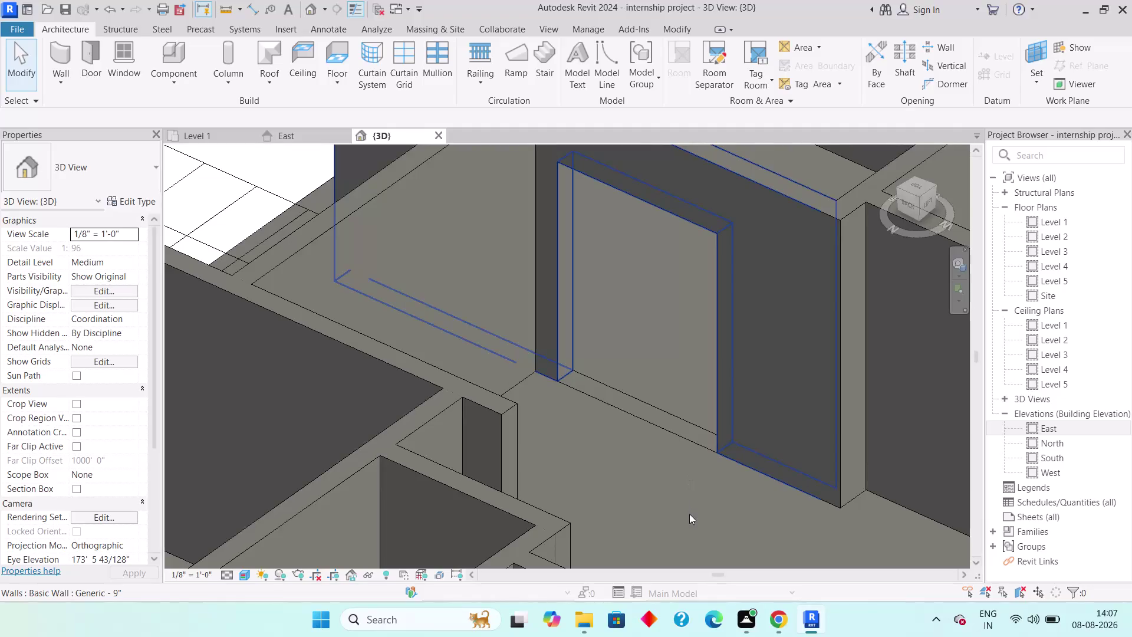
Orbit the 3D view and select the rectangular wall opening.
key(Escape)
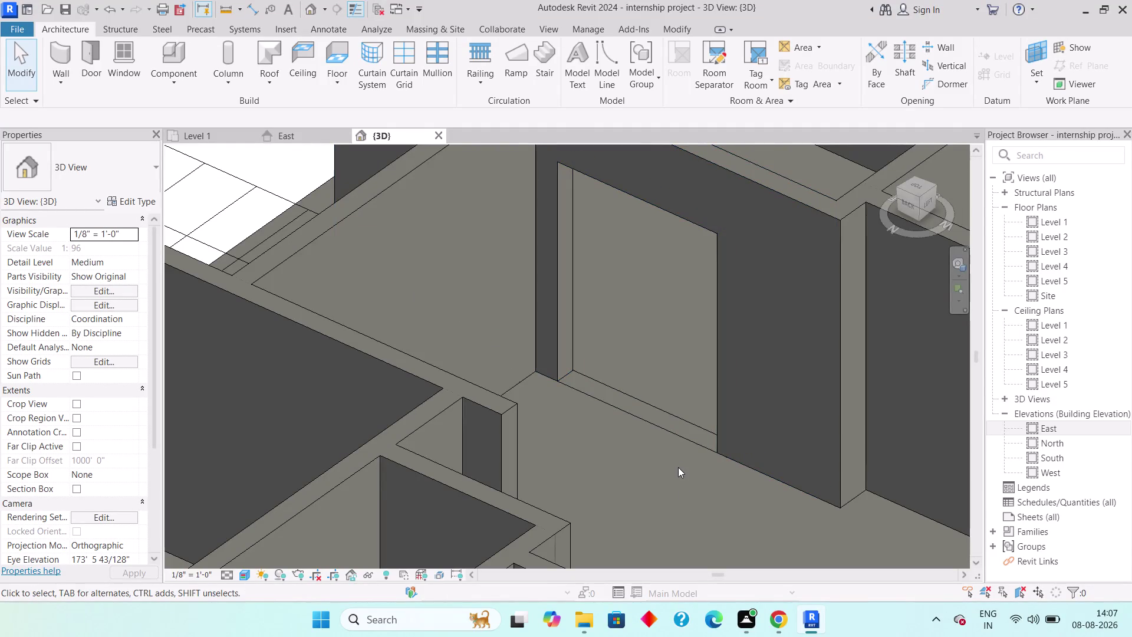
middle_drag(680, 474, 686, 510)
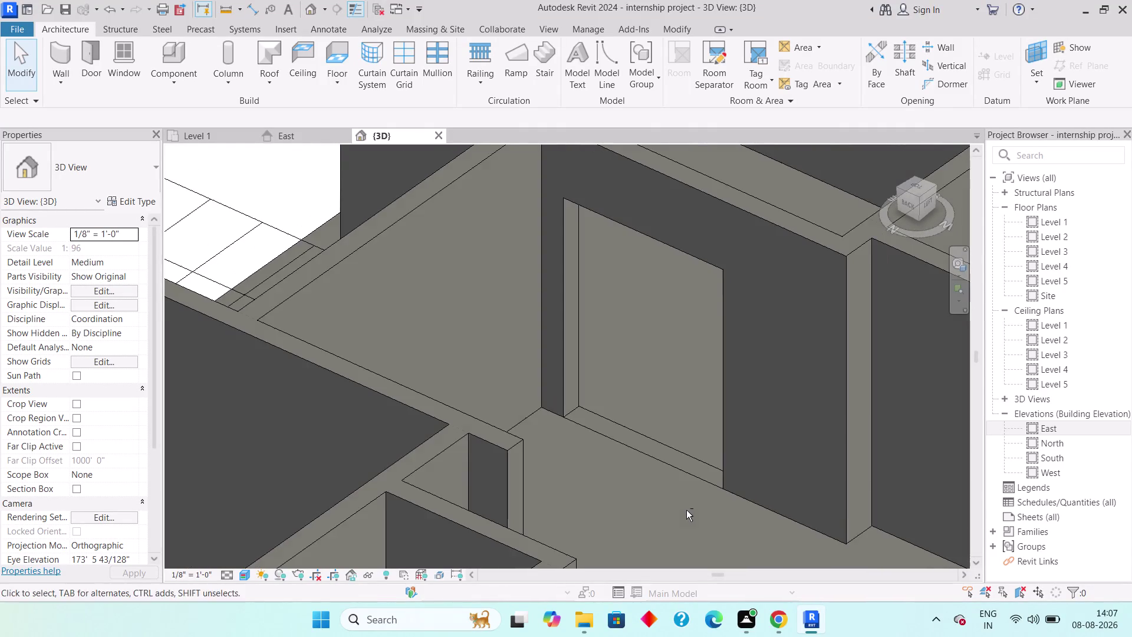
middle_drag(686, 509, 685, 527)
middle_drag(658, 497, 748, 498)
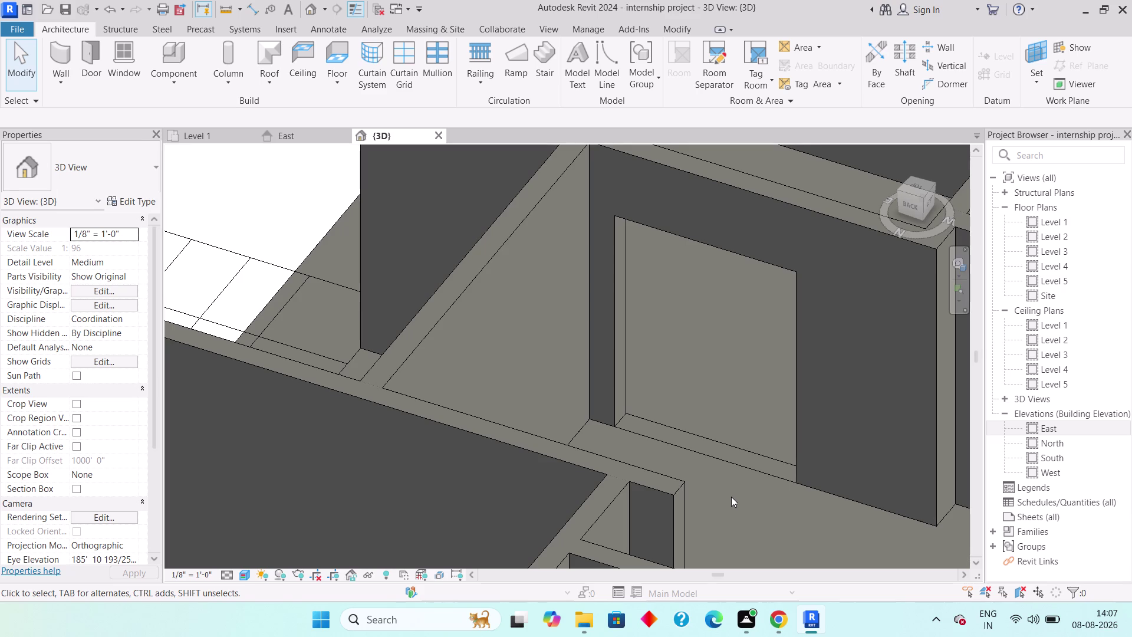
click(759, 465)
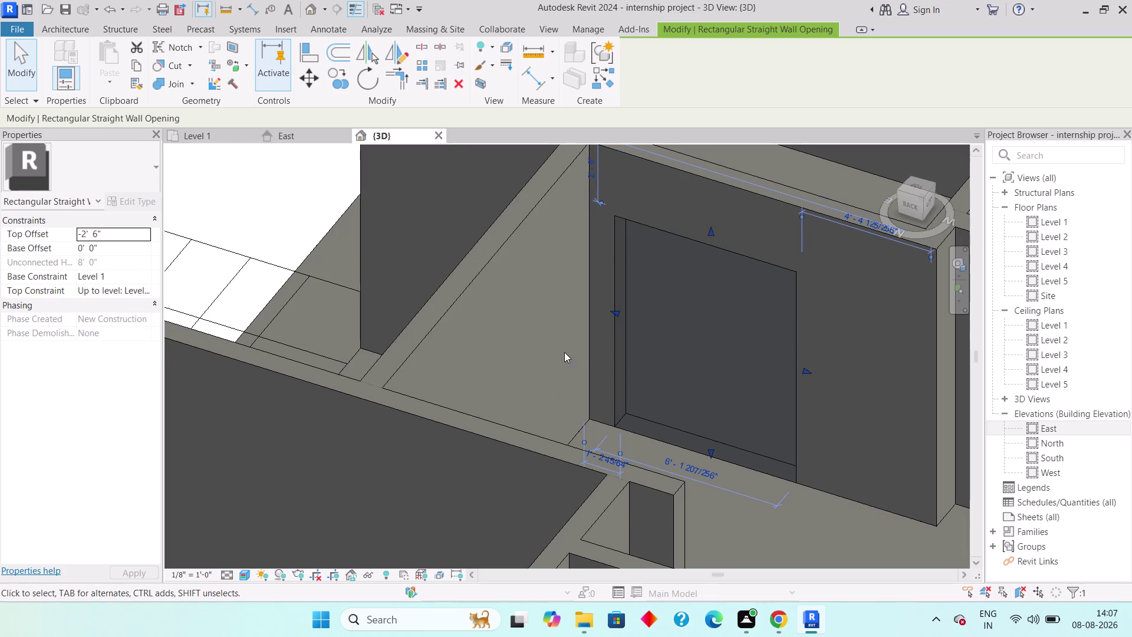
Reselect and deselect the opening, then switch to the Level 1 floor plan.
key(Escape)
key(Escape)
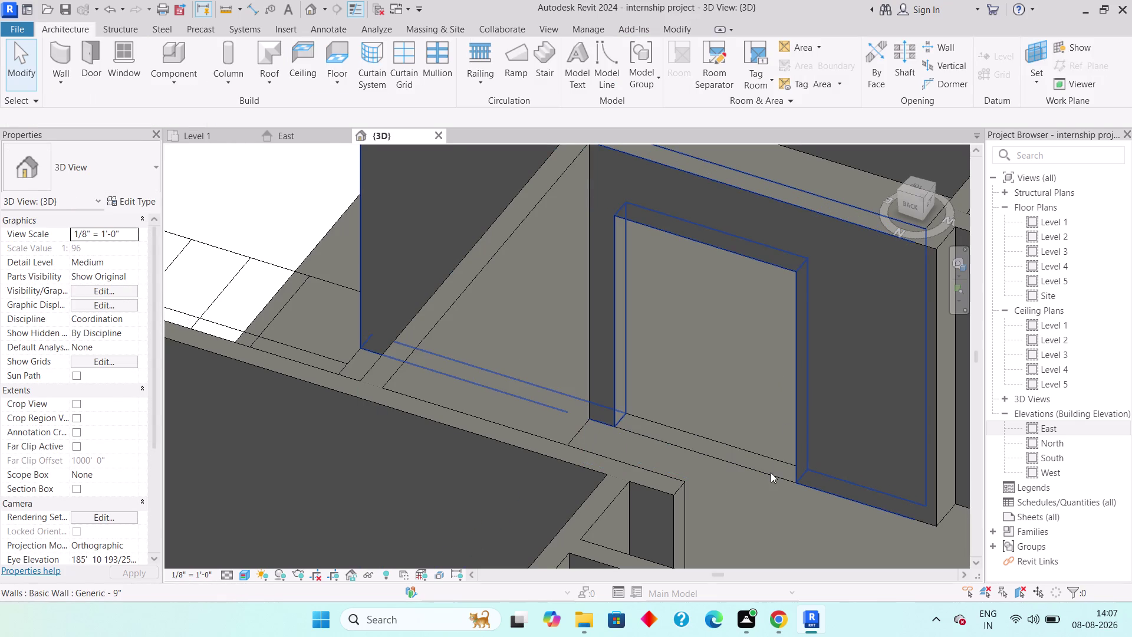
click(770, 473)
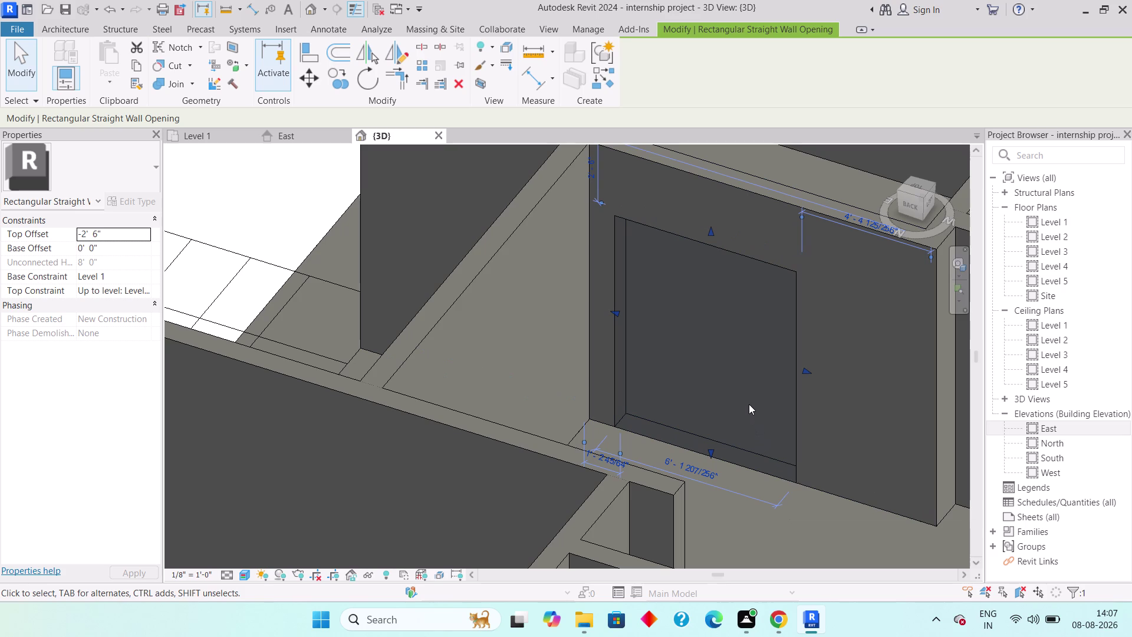
key(Escape)
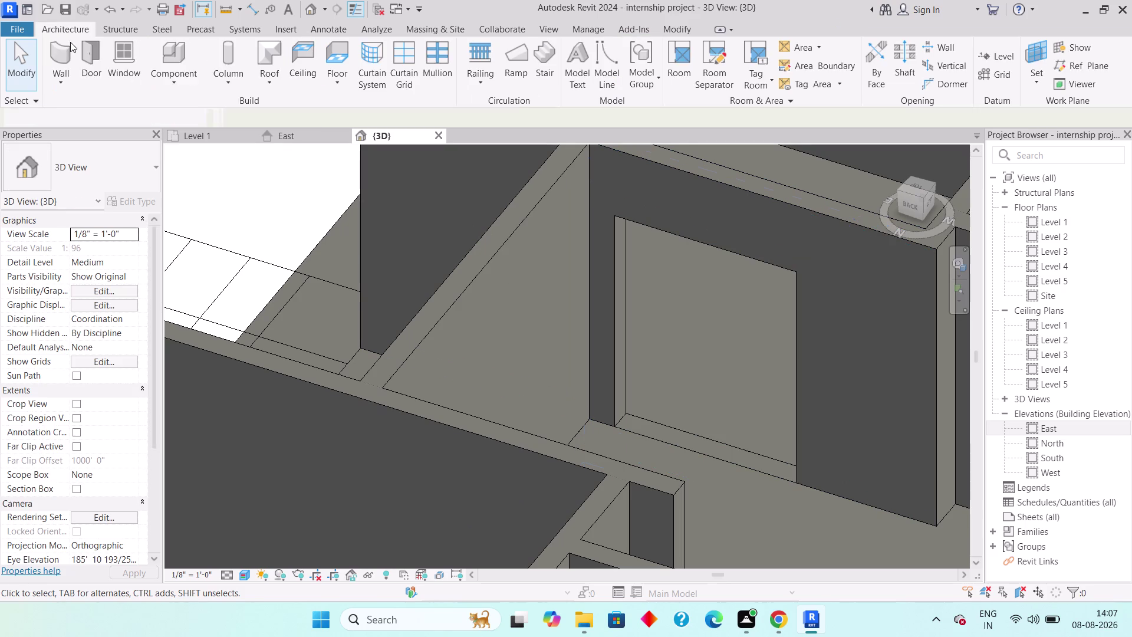
click(201, 129)
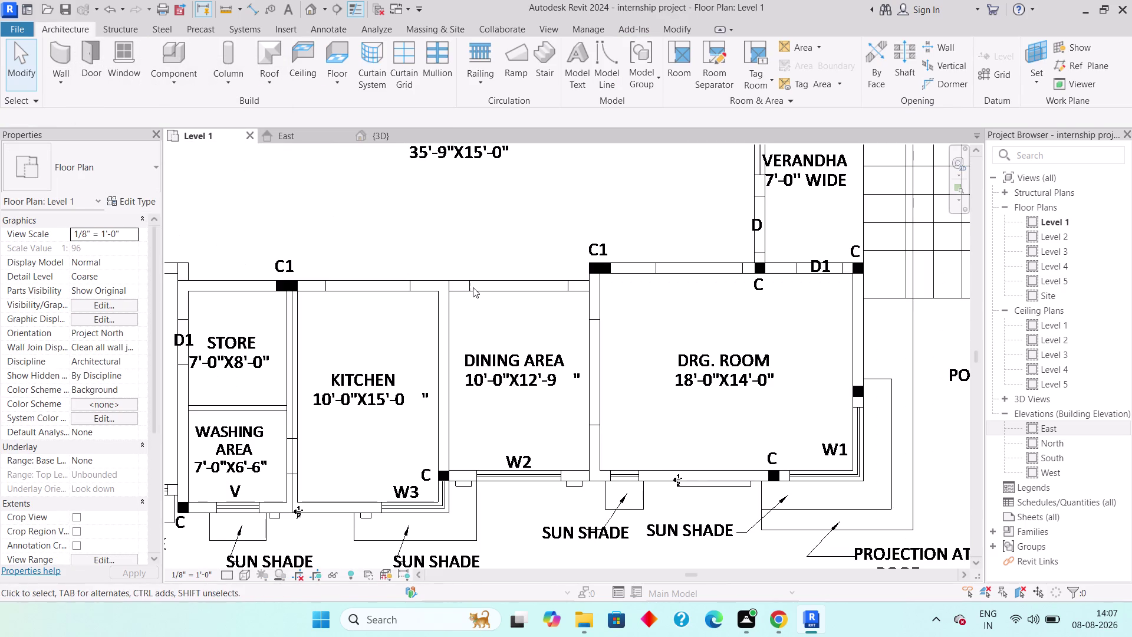
Select a drawing-room wall, cancel Edit Profile's view dialog, and return to {3D}.
click(492, 288)
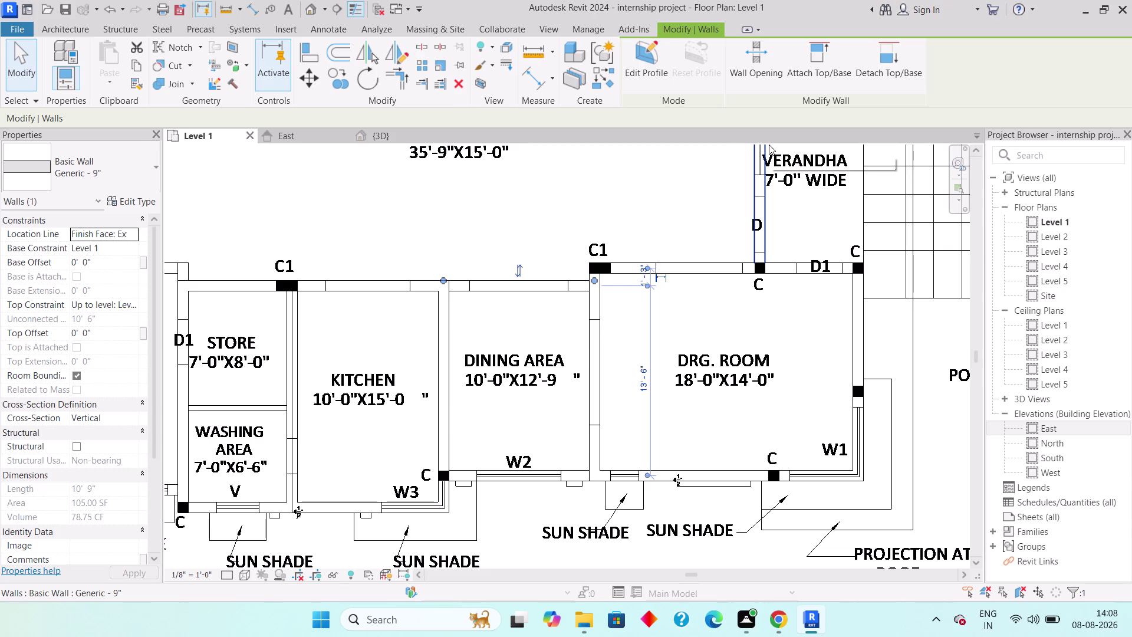
click(653, 67)
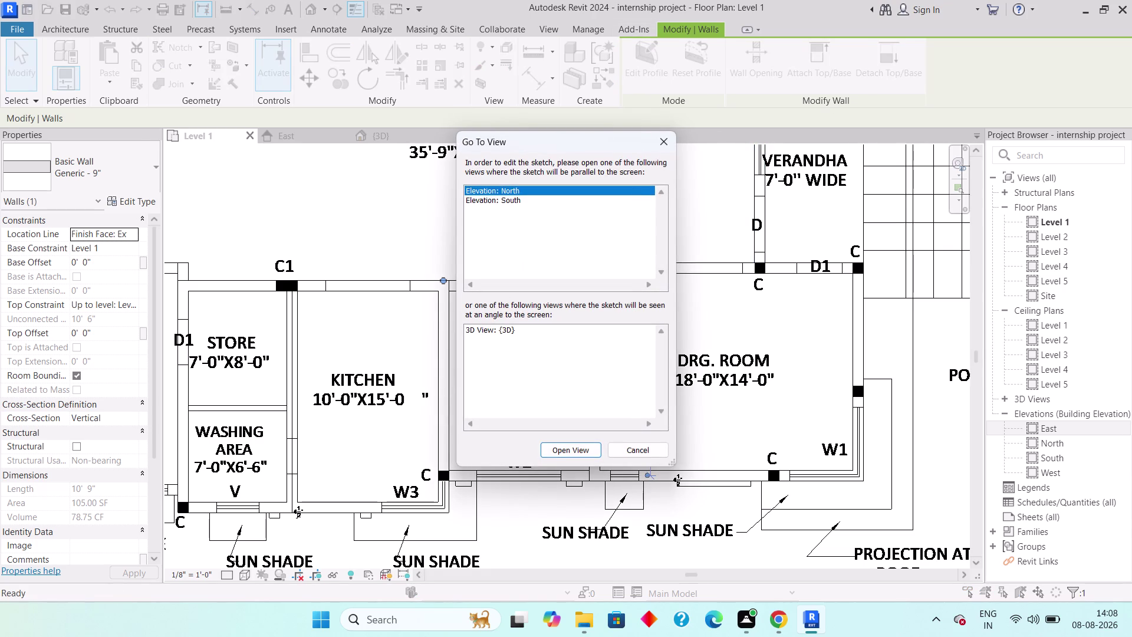
click(659, 150)
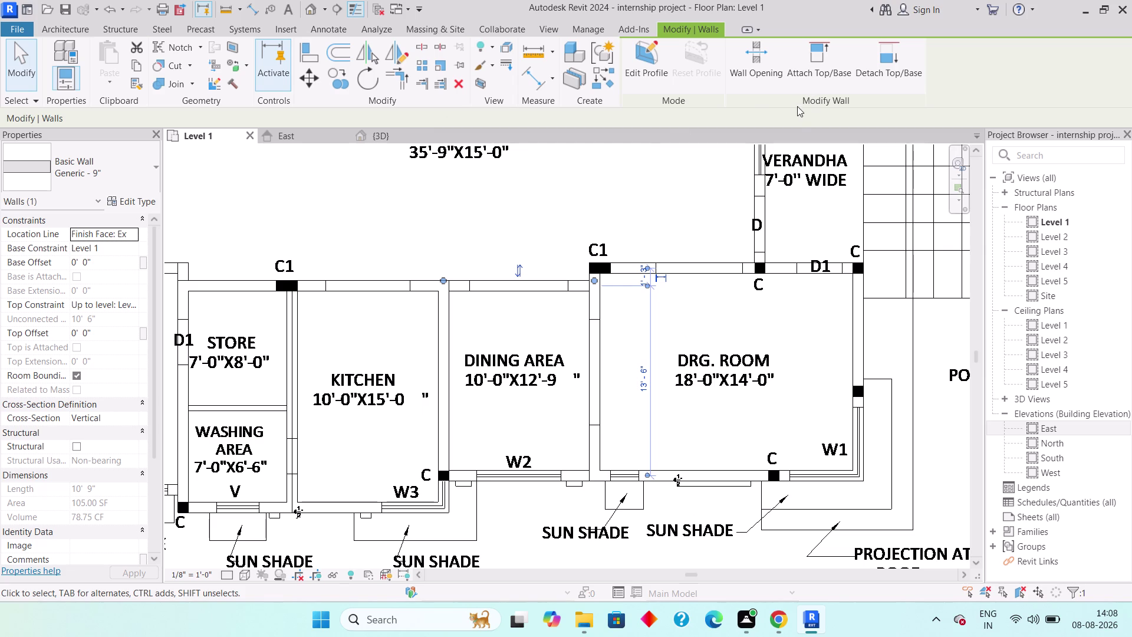
key(Escape)
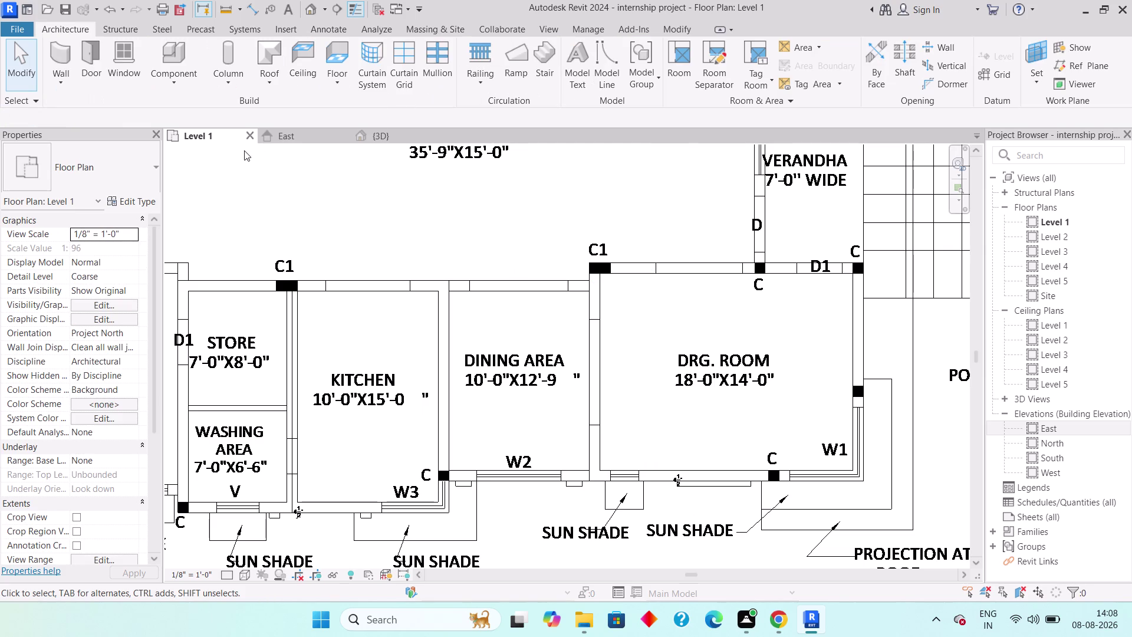
click(388, 135)
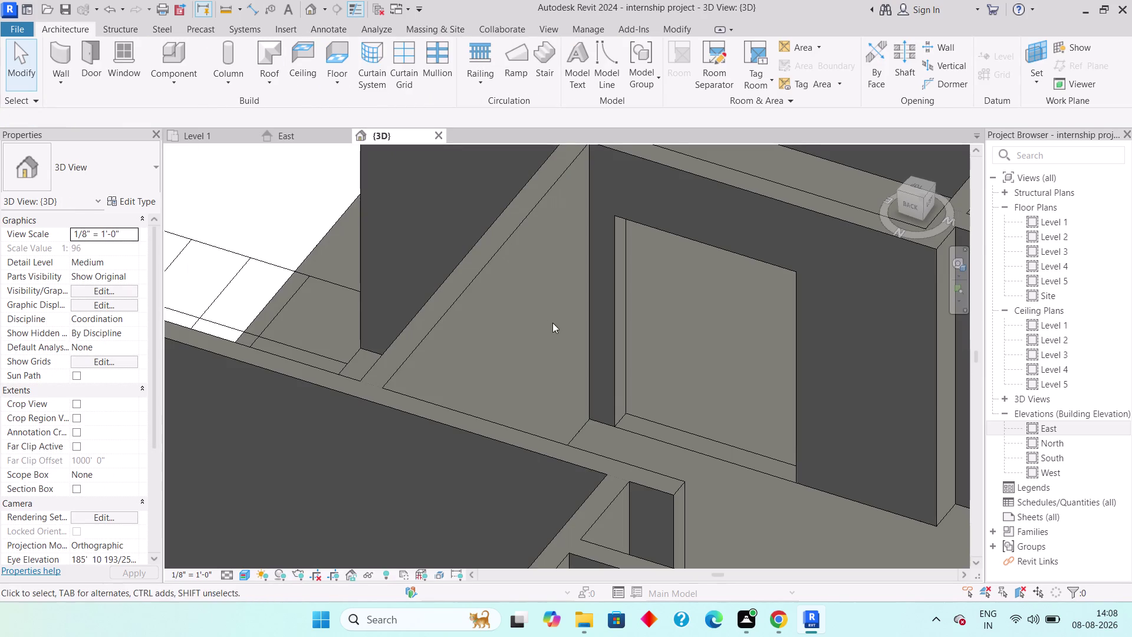
Select the wall with the opening, try Edit Profile and leave it unchanged.
click(650, 422)
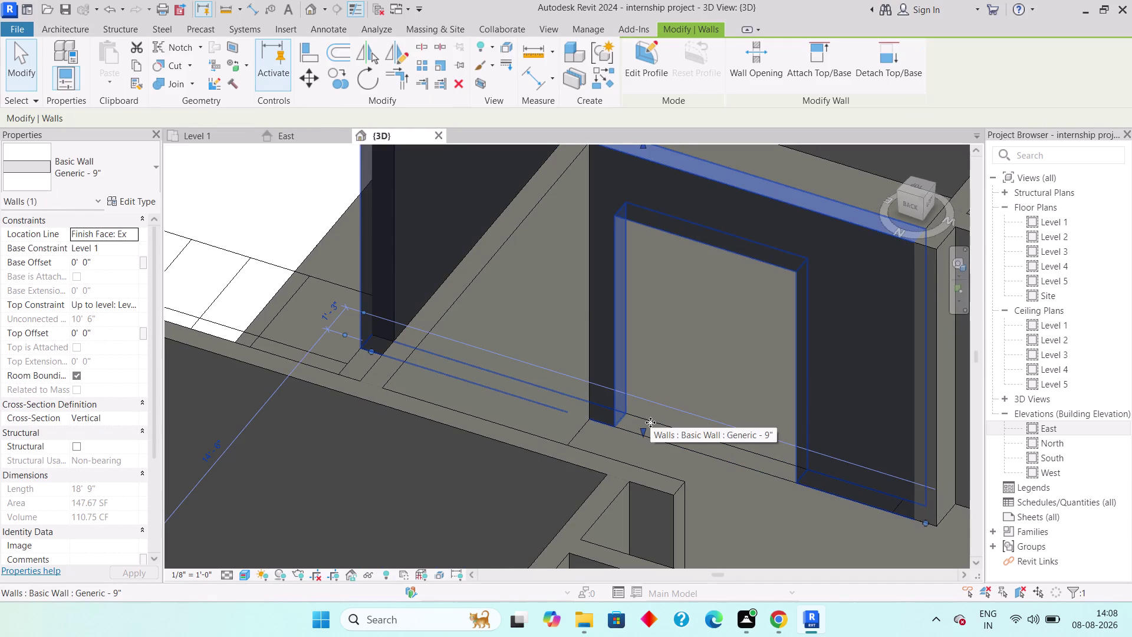
click(636, 77)
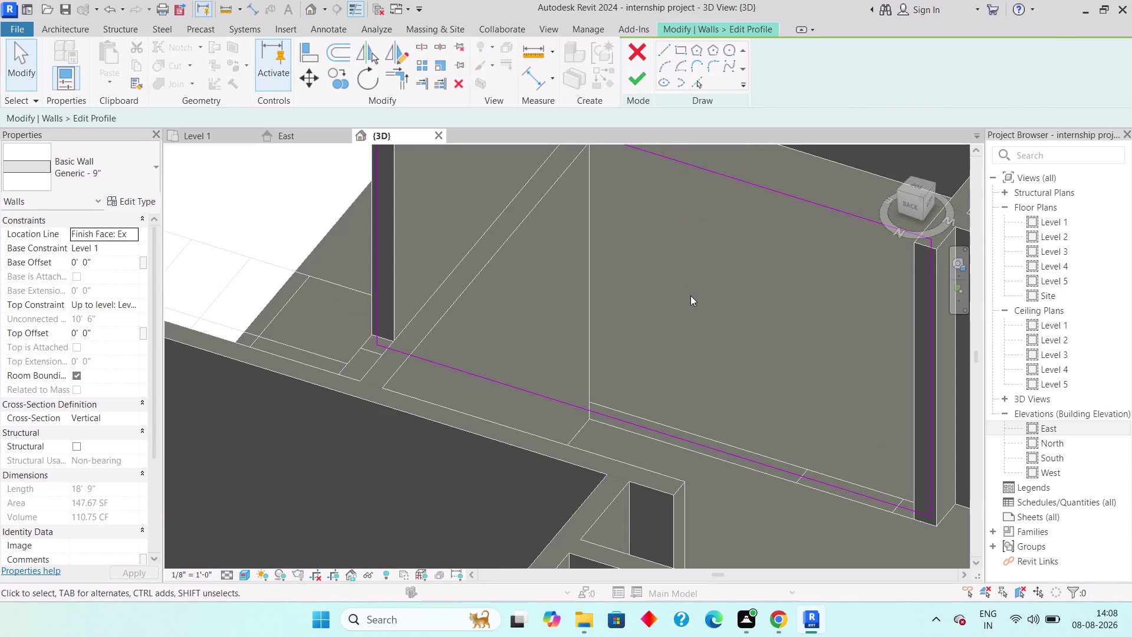
click(639, 52)
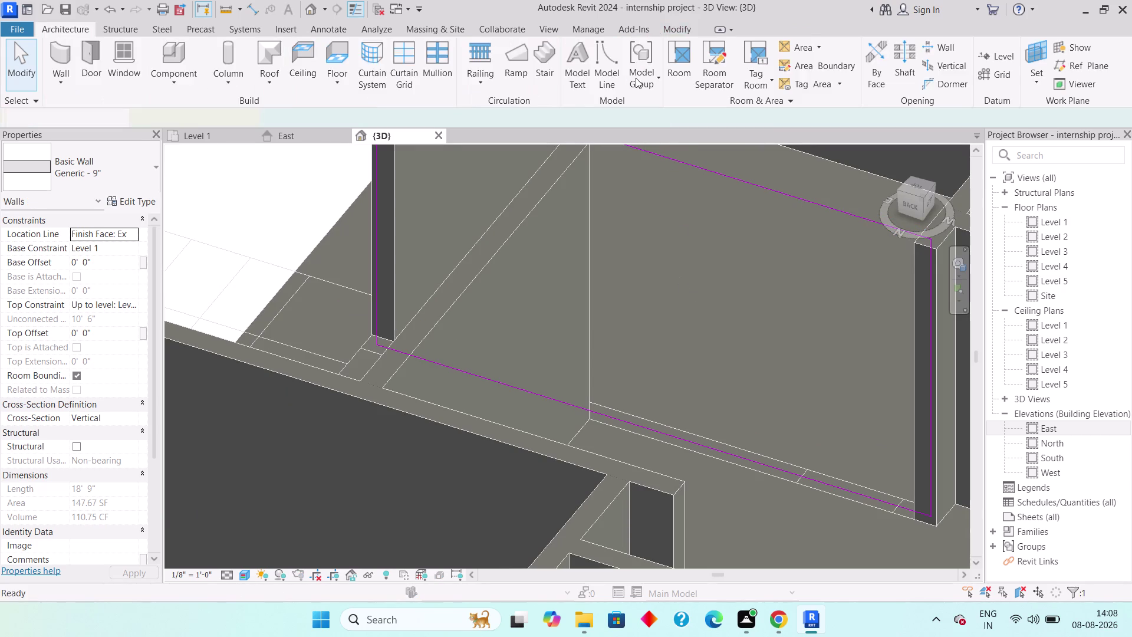
middle_drag(672, 333, 614, 248)
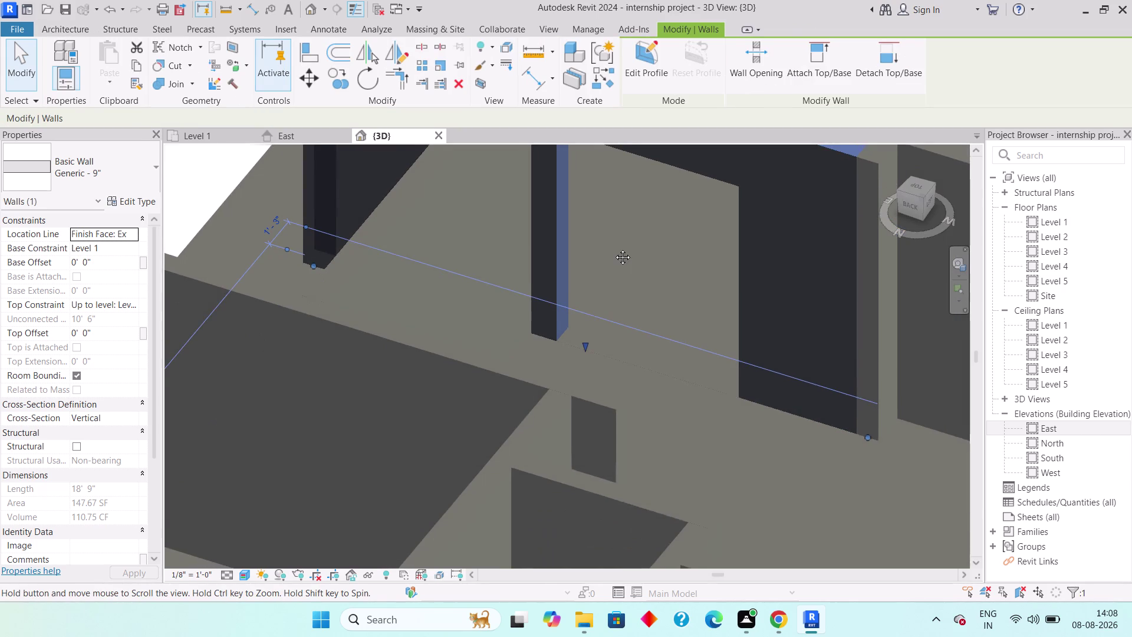
middle_drag(614, 248, 615, 257)
Select the Rectangular Straight Wall Opening and undo it, leaving the wall solid.
key(Escape)
click(606, 351)
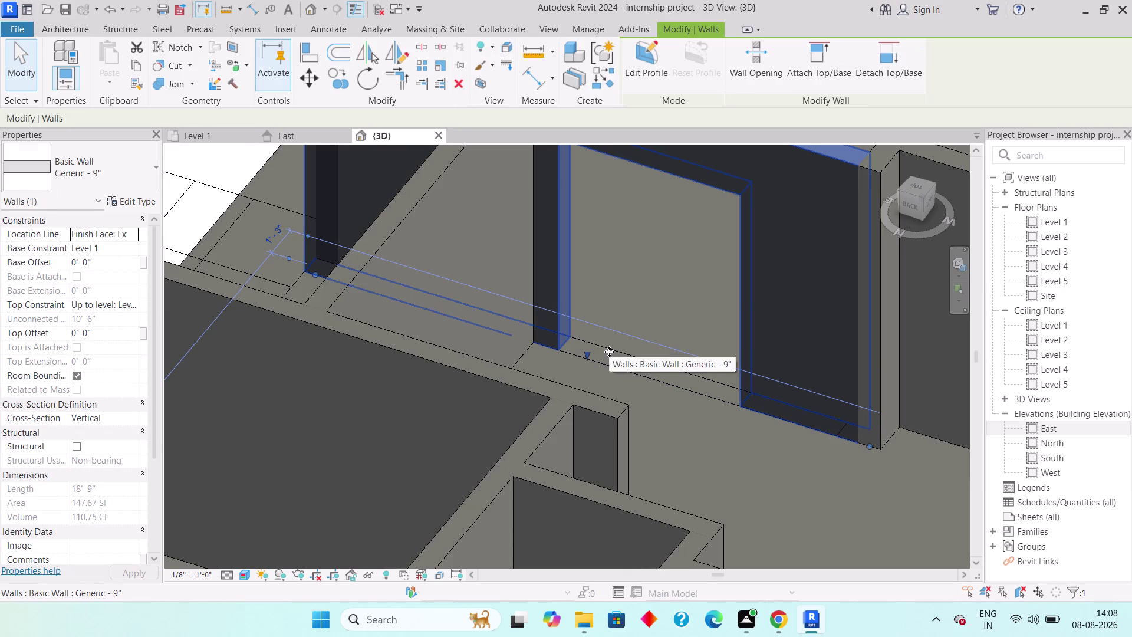
middle_drag(614, 266, 612, 309)
key(Escape)
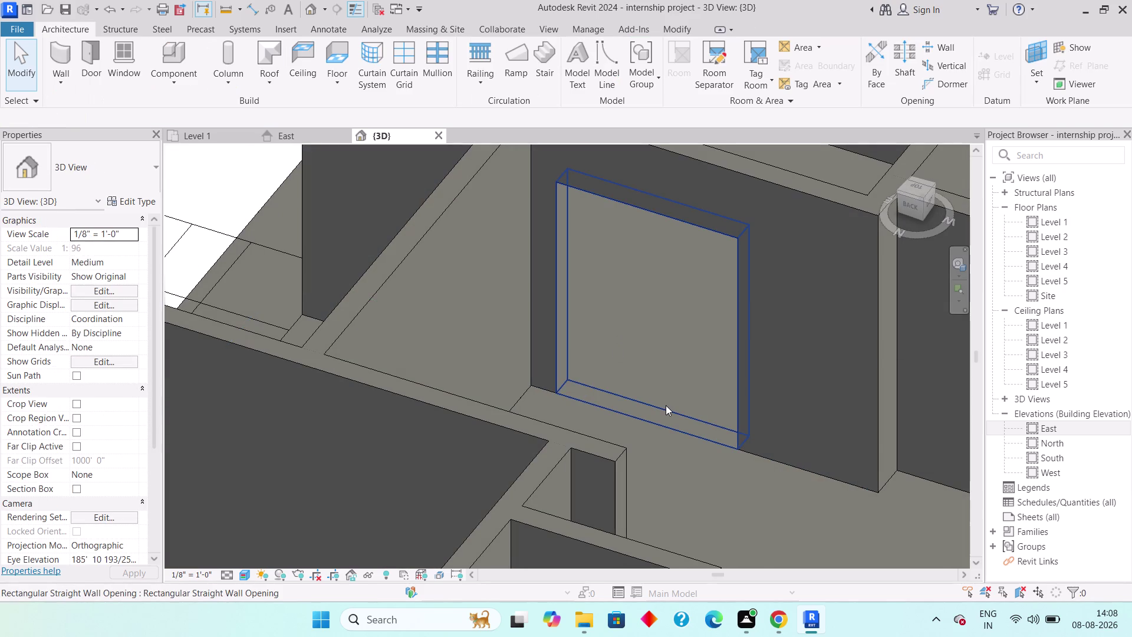
click(665, 406)
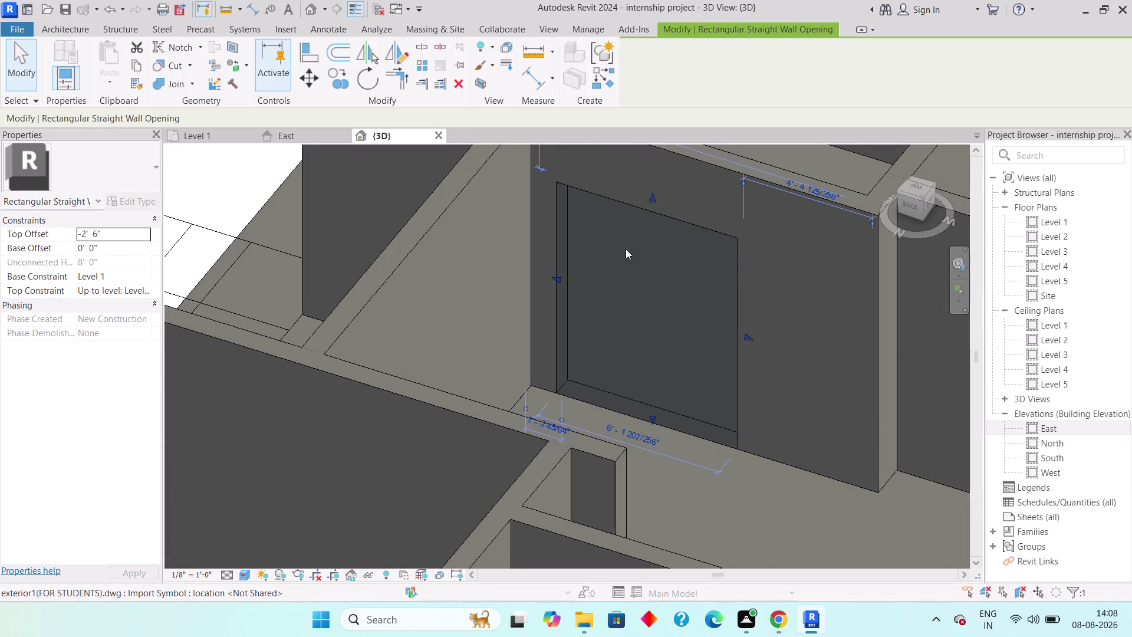
key(Escape)
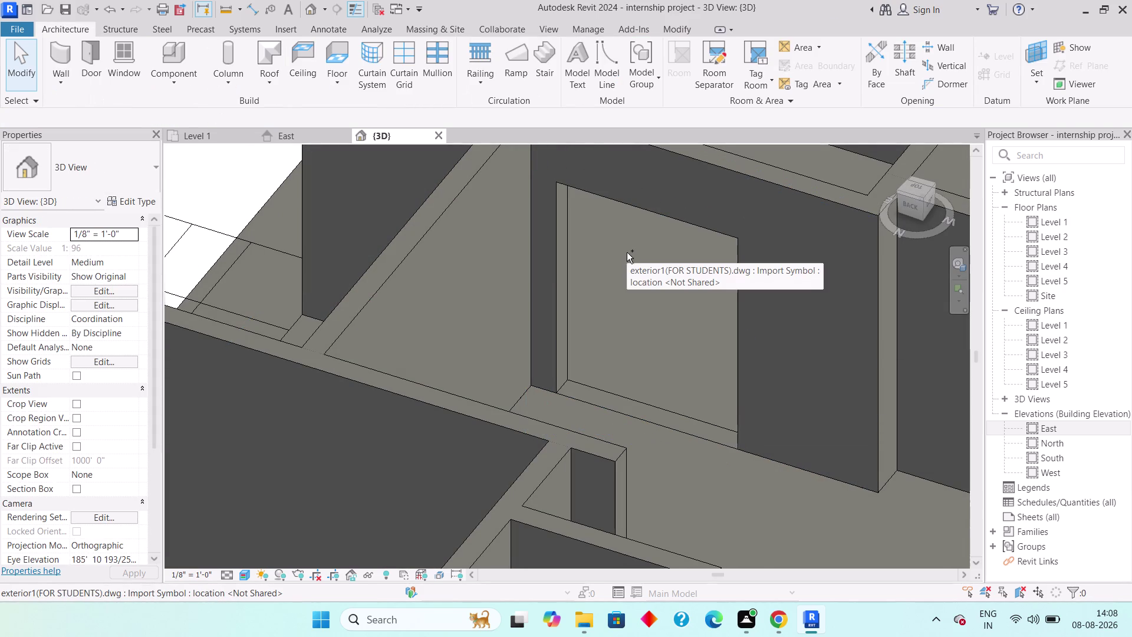
key(ctrl+z)
key(ctrl+z)
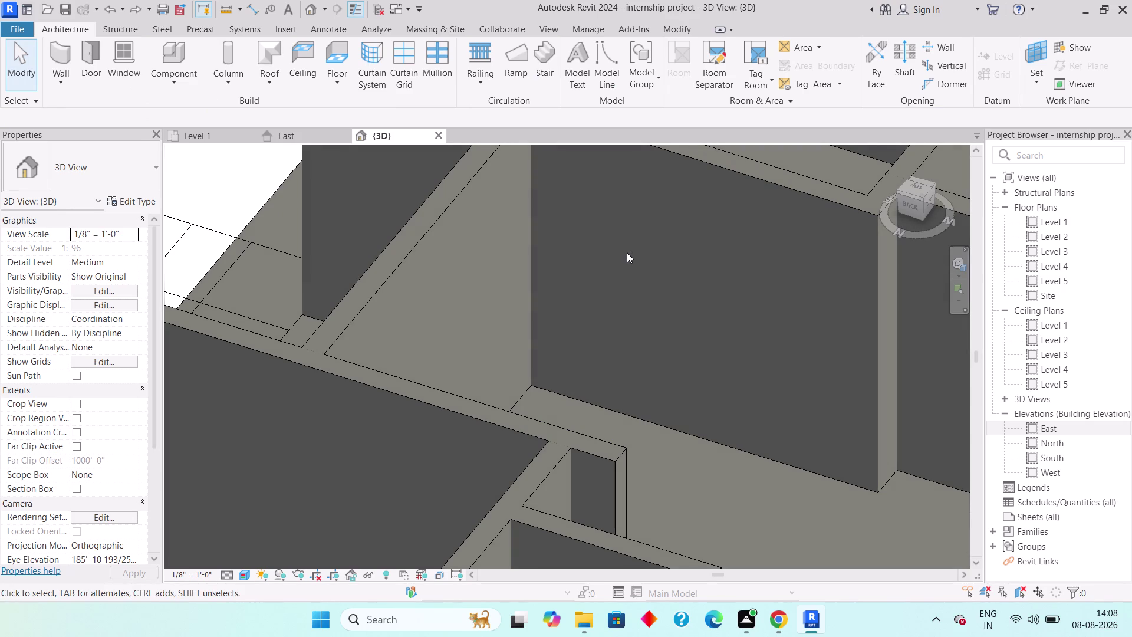
scroll(down, 3)
Orbit around the whole house, then show the Level 1 floor plan.
middle_drag(716, 351, 578, 295)
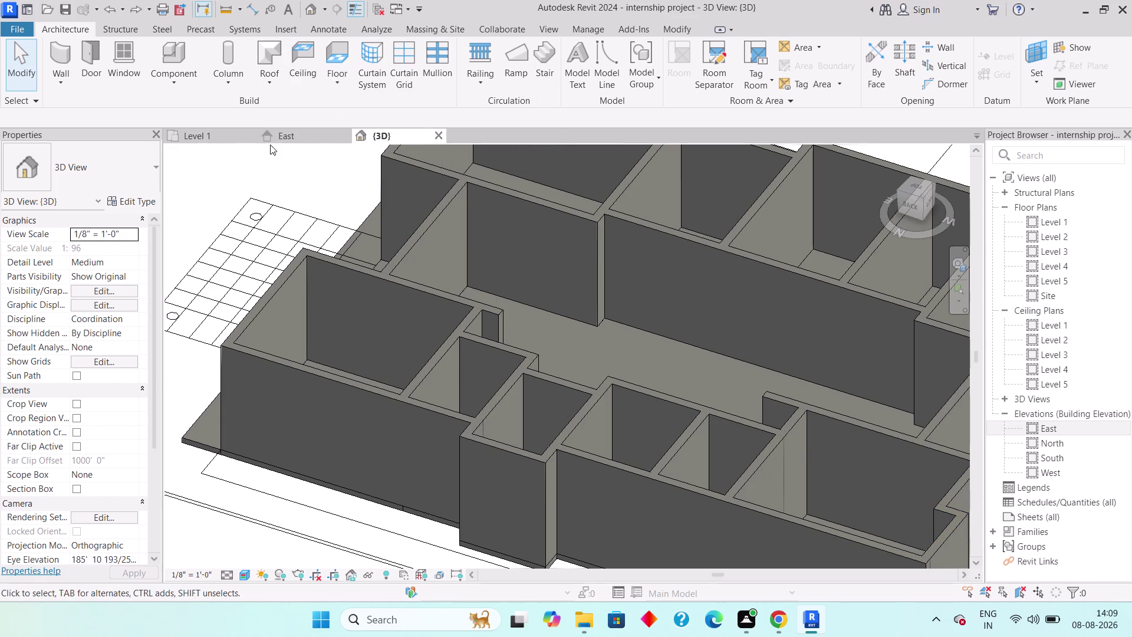
click(216, 135)
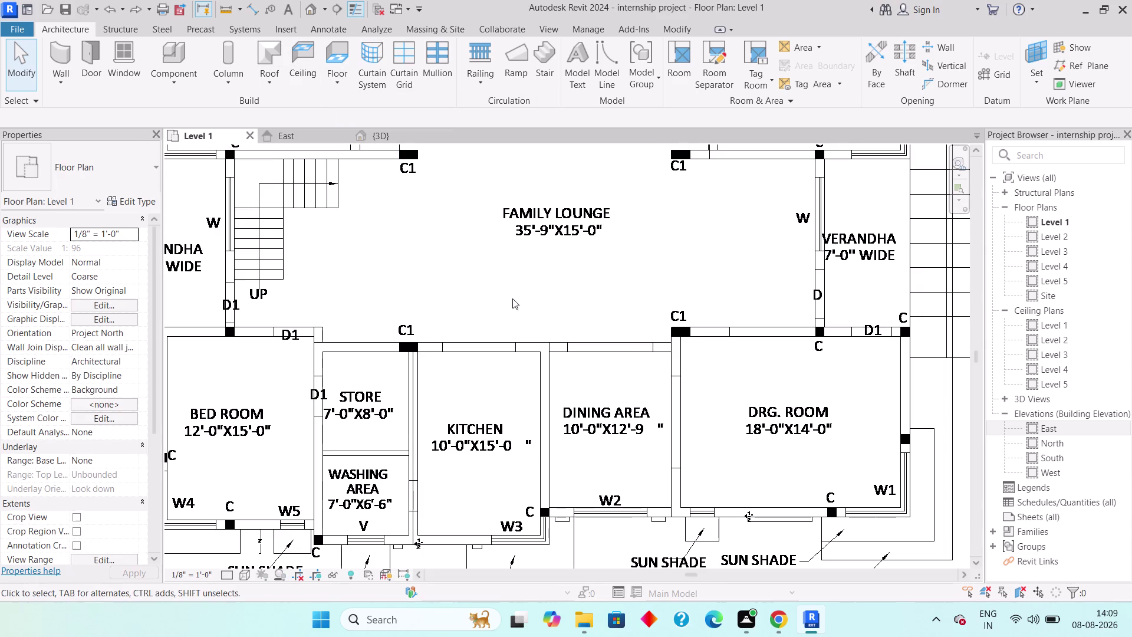
Pan the plan to the drawing room and select its top wall.
scroll(down, 3)
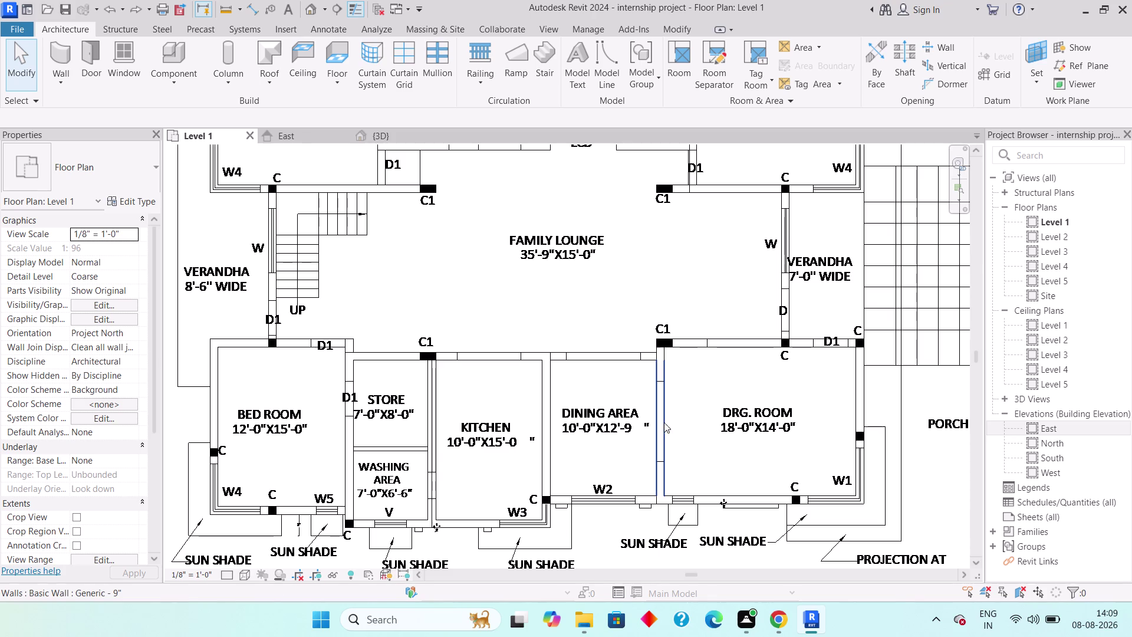
middle_drag(772, 441, 744, 439)
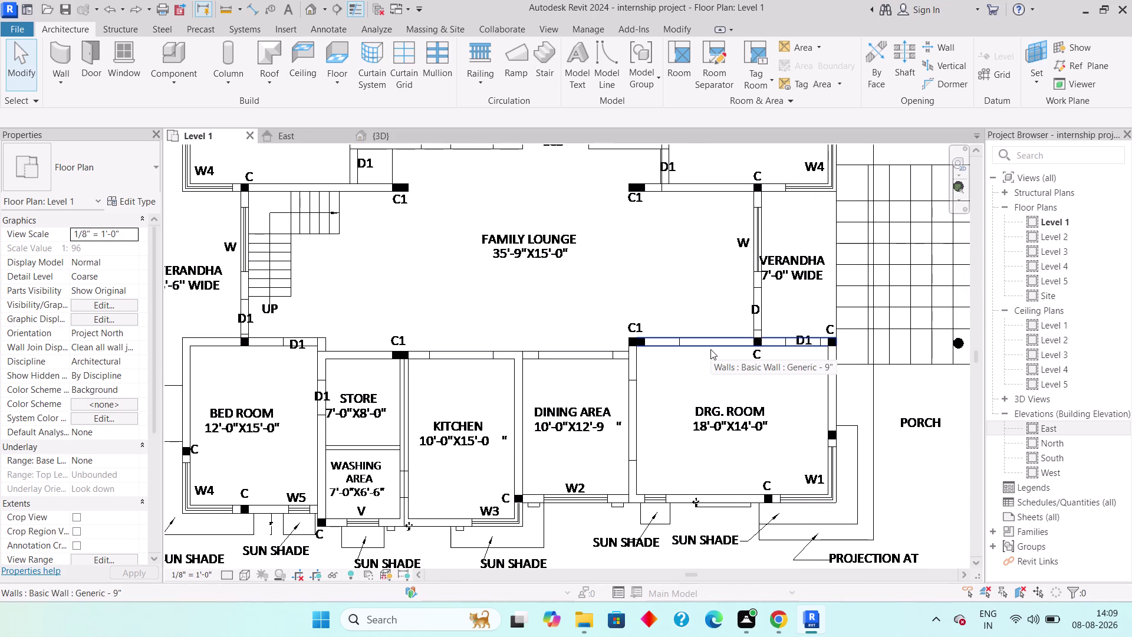
scroll(up, 3)
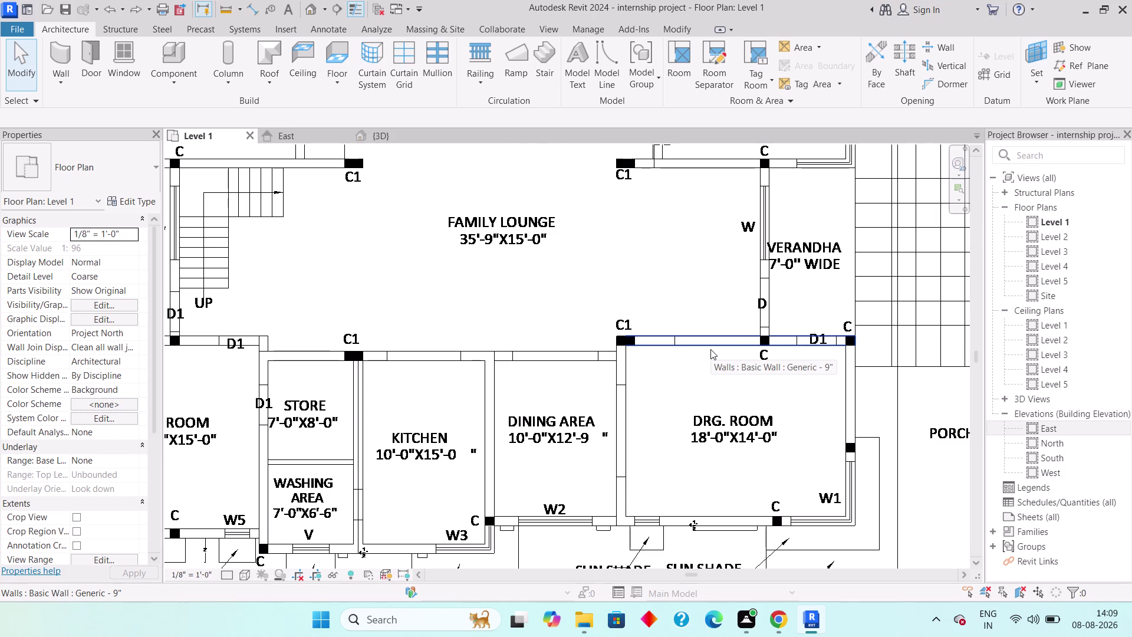
click(710, 349)
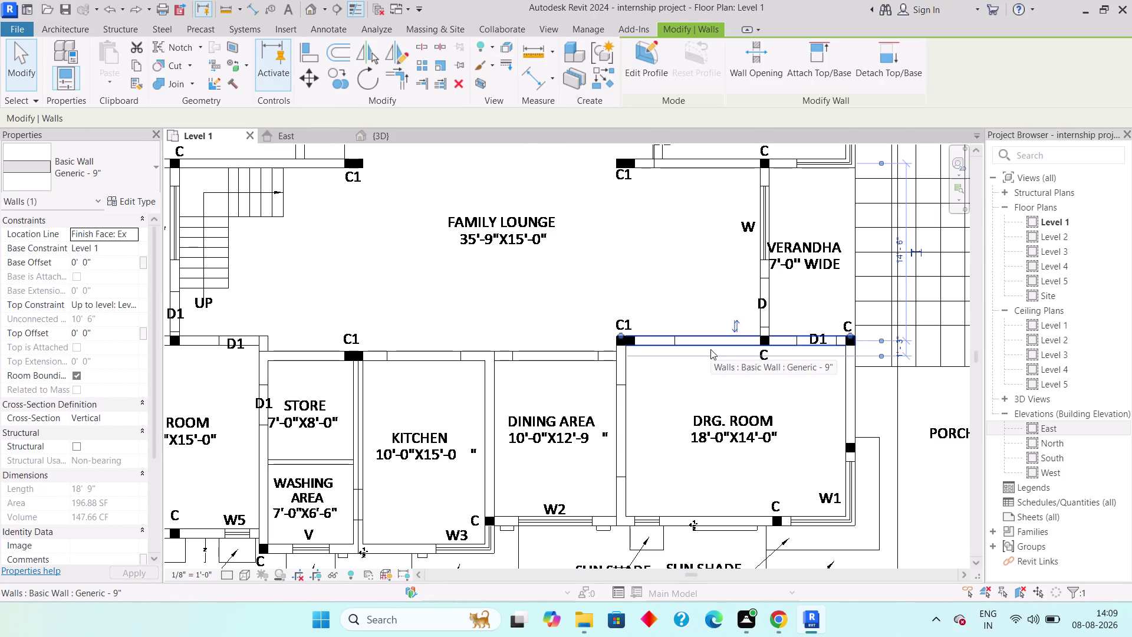
Dismiss the Go To View choice, move to the 3D view, and enter Edit Profile.
click(652, 67)
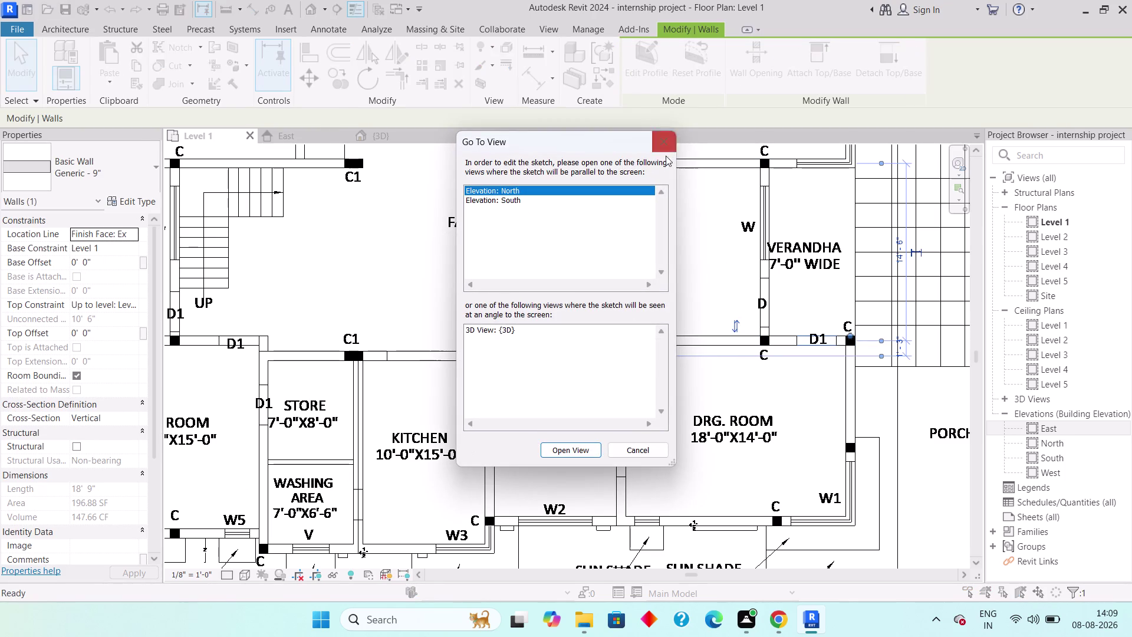
click(665, 132)
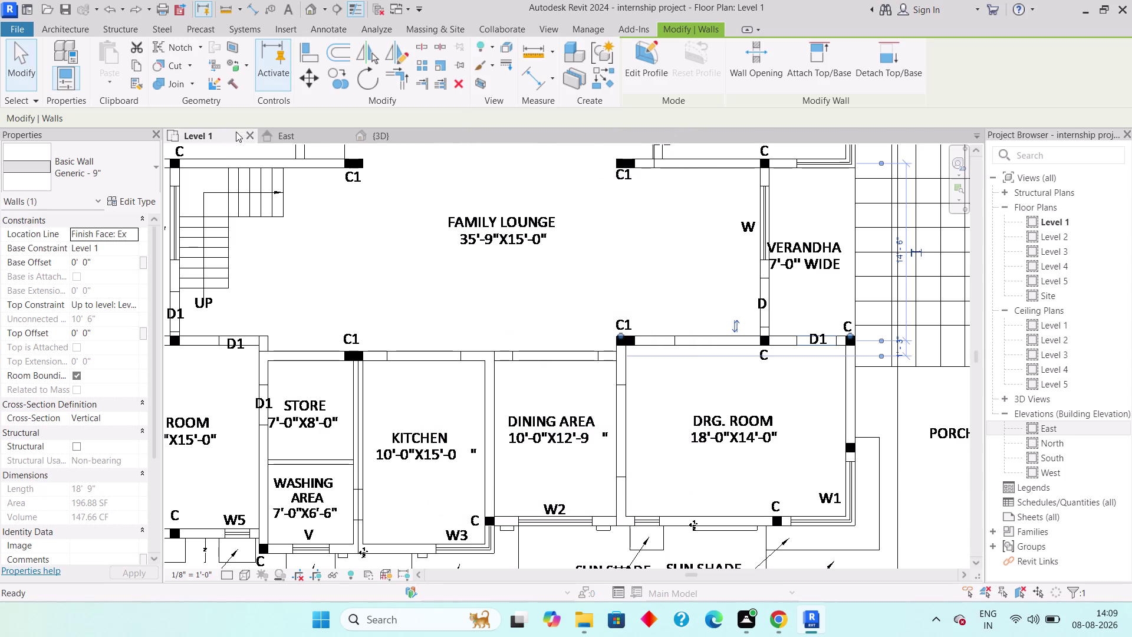
click(308, 132)
click(359, 133)
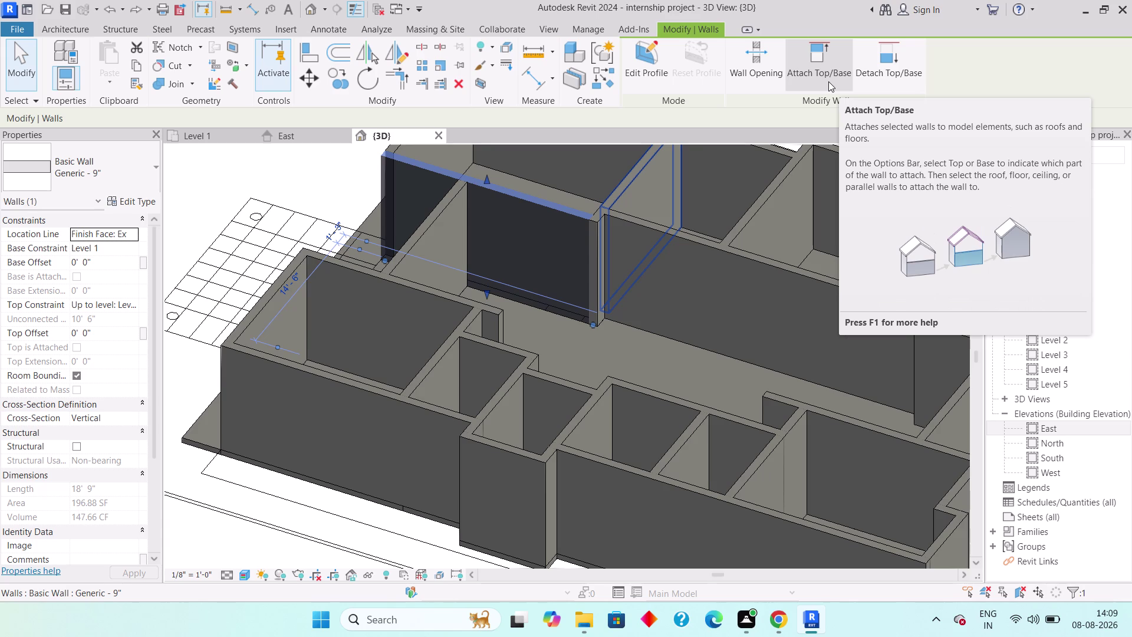
click(642, 74)
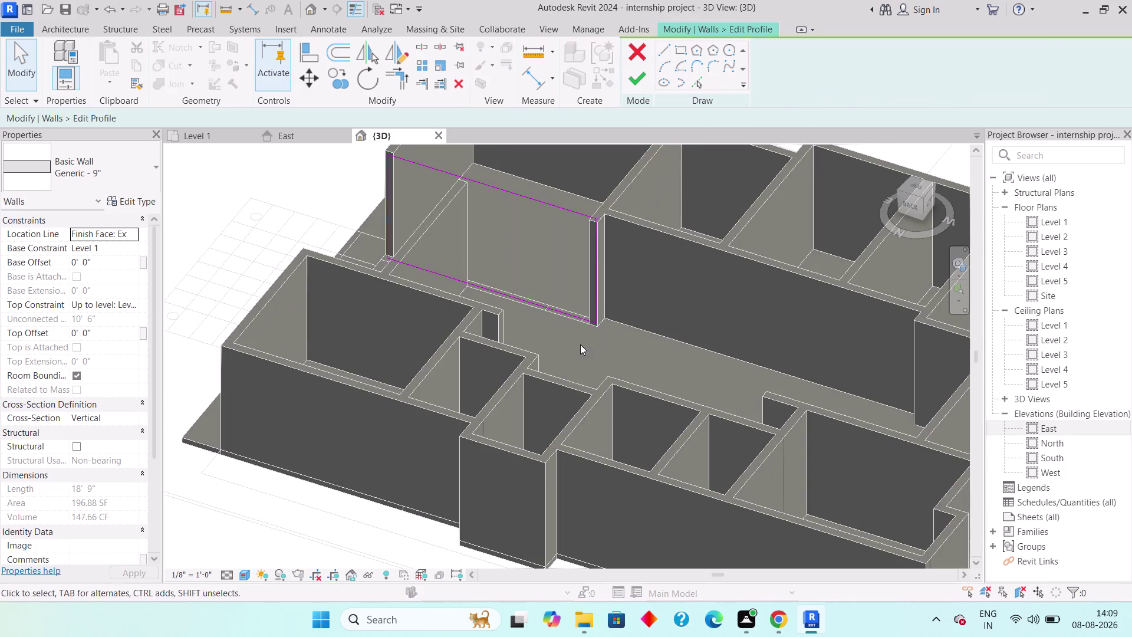
middle_drag(575, 315, 585, 322)
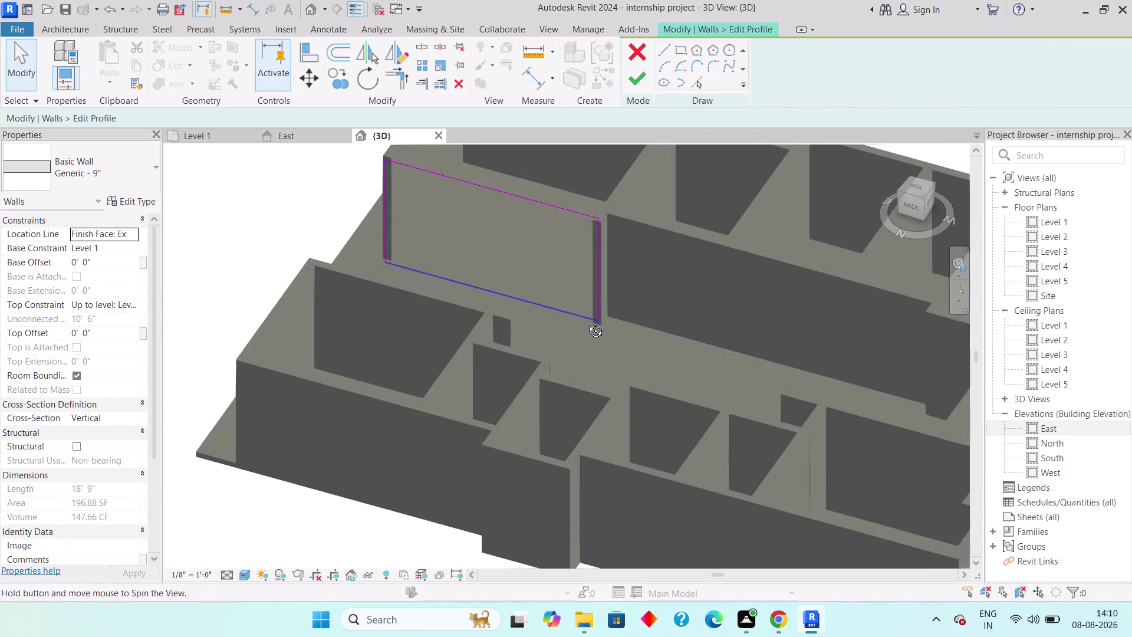
Frame the wall's right end and try a rectangle sketch, then cancel it.
middle_drag(584, 321, 593, 323)
scroll(up, 3)
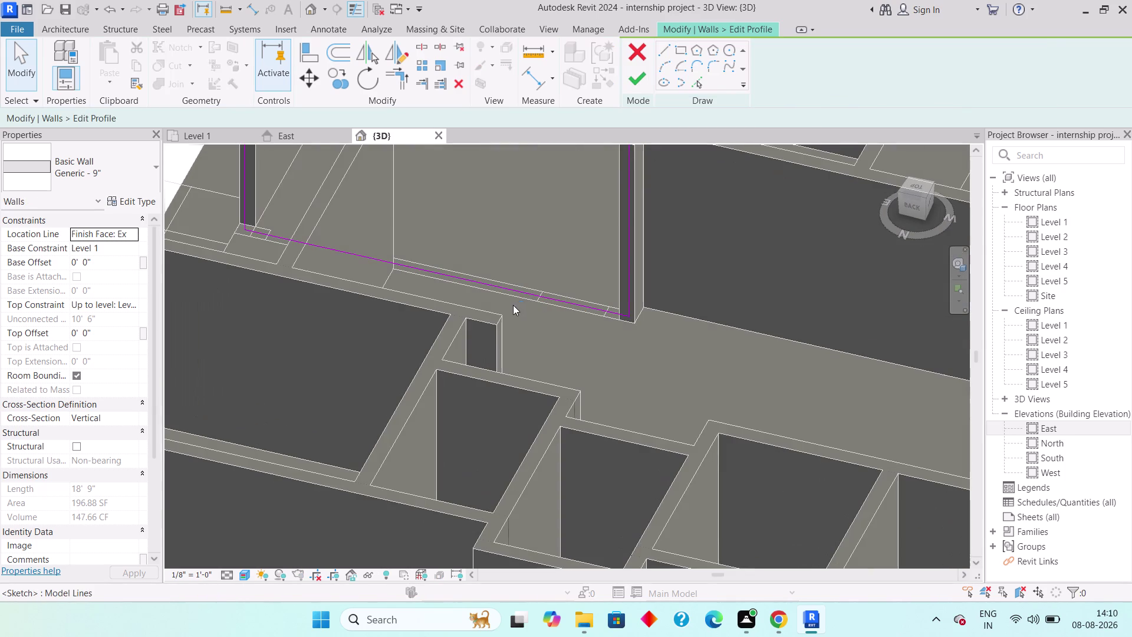
middle_drag(564, 327, 588, 379)
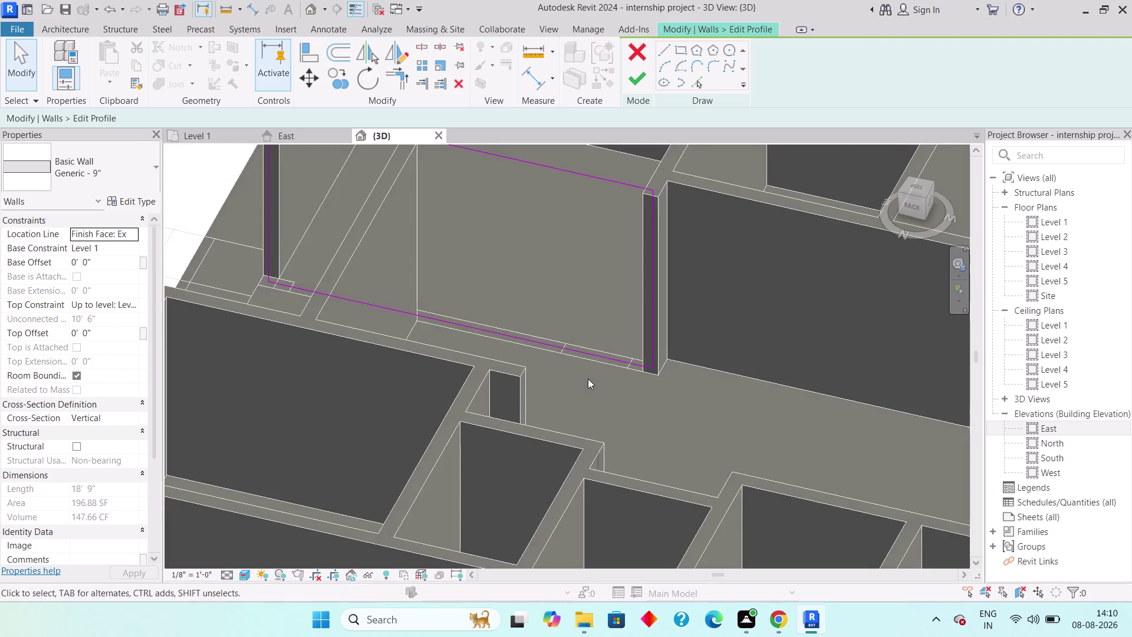
scroll(down, 3)
middle_drag(485, 328, 539, 368)
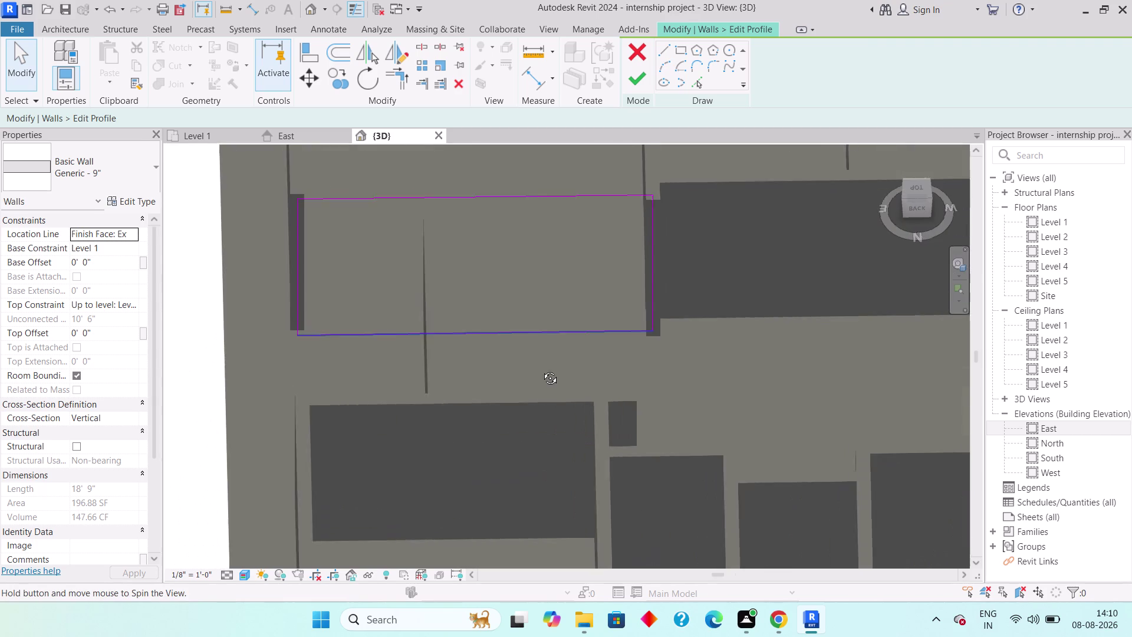
middle_drag(540, 368, 541, 369)
middle_drag(560, 369, 545, 366)
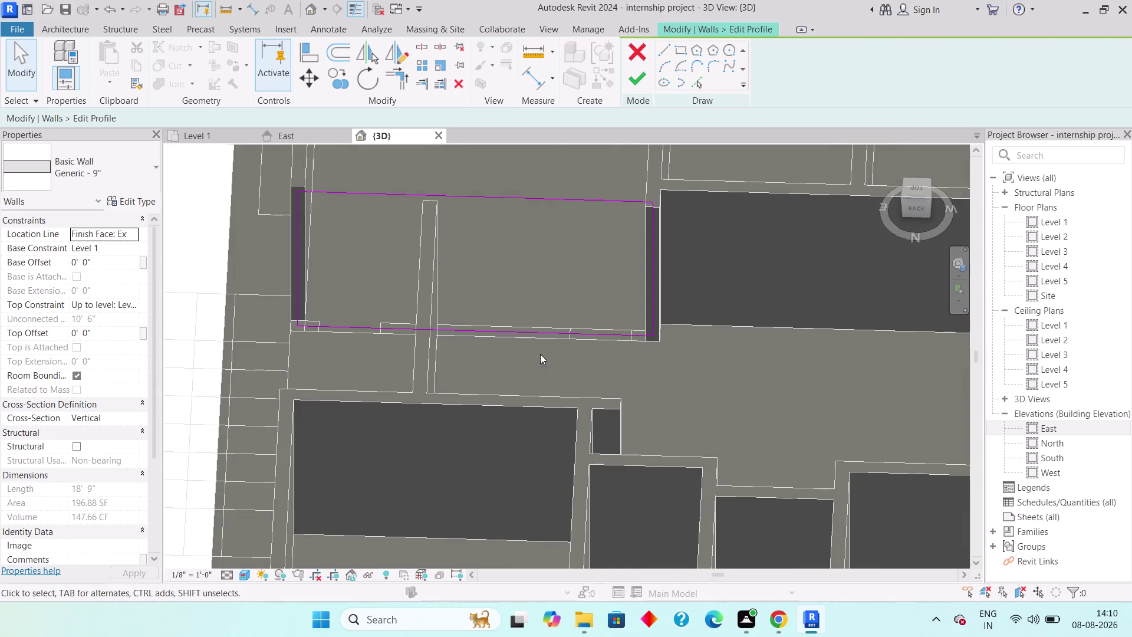
middle_drag(560, 347, 532, 343)
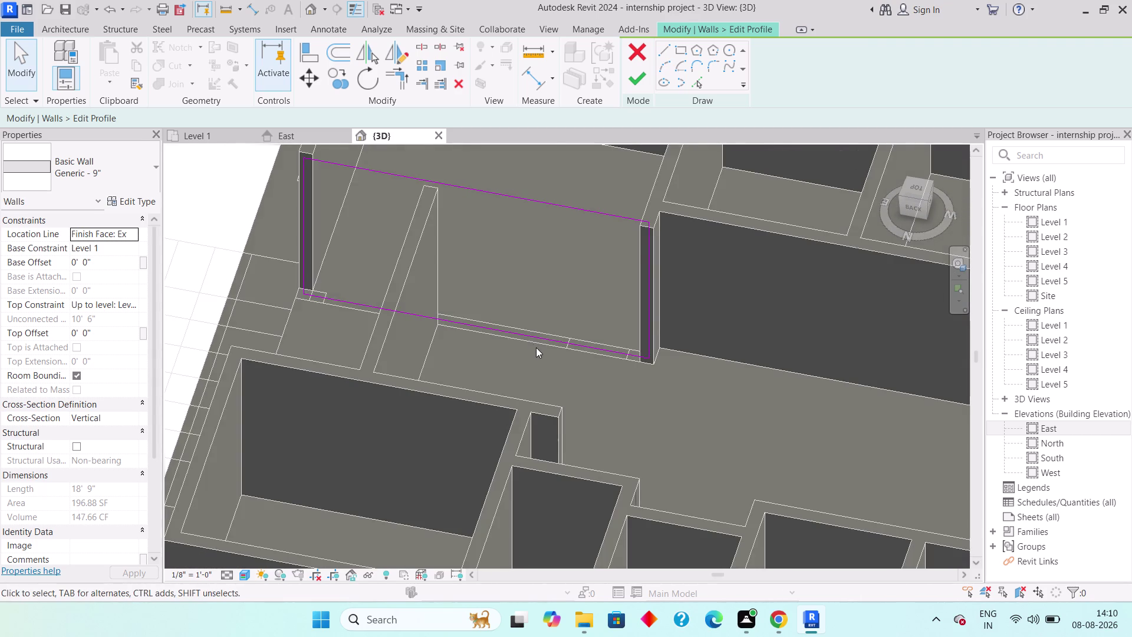
scroll(up, 3)
middle_drag(646, 367, 656, 378)
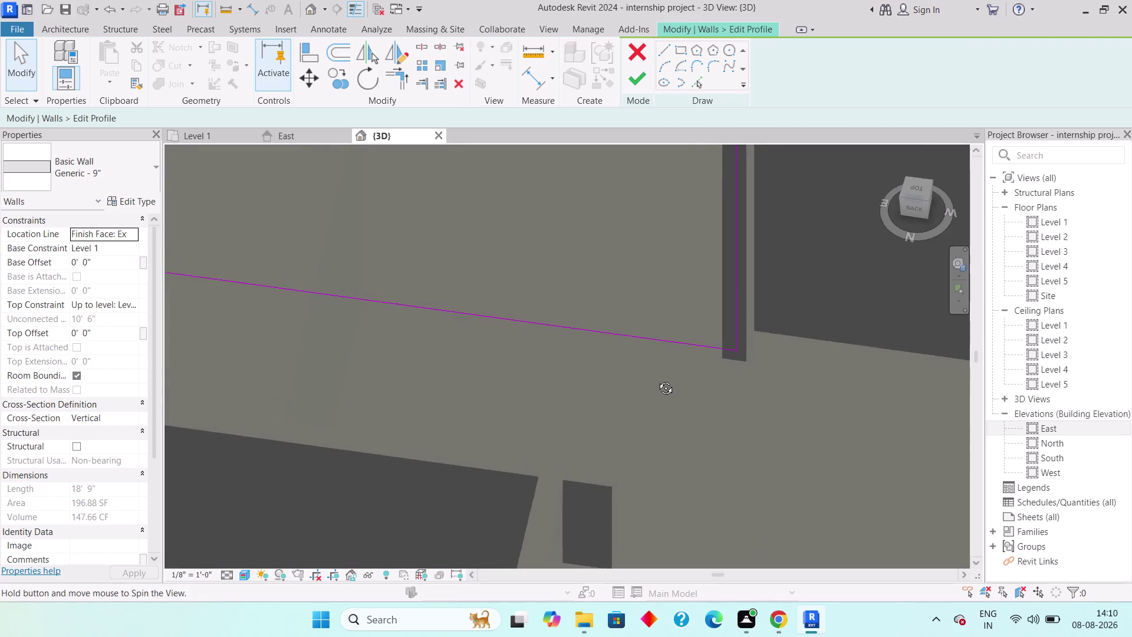
middle_drag(656, 379, 670, 364)
middle_drag(678, 361, 621, 356)
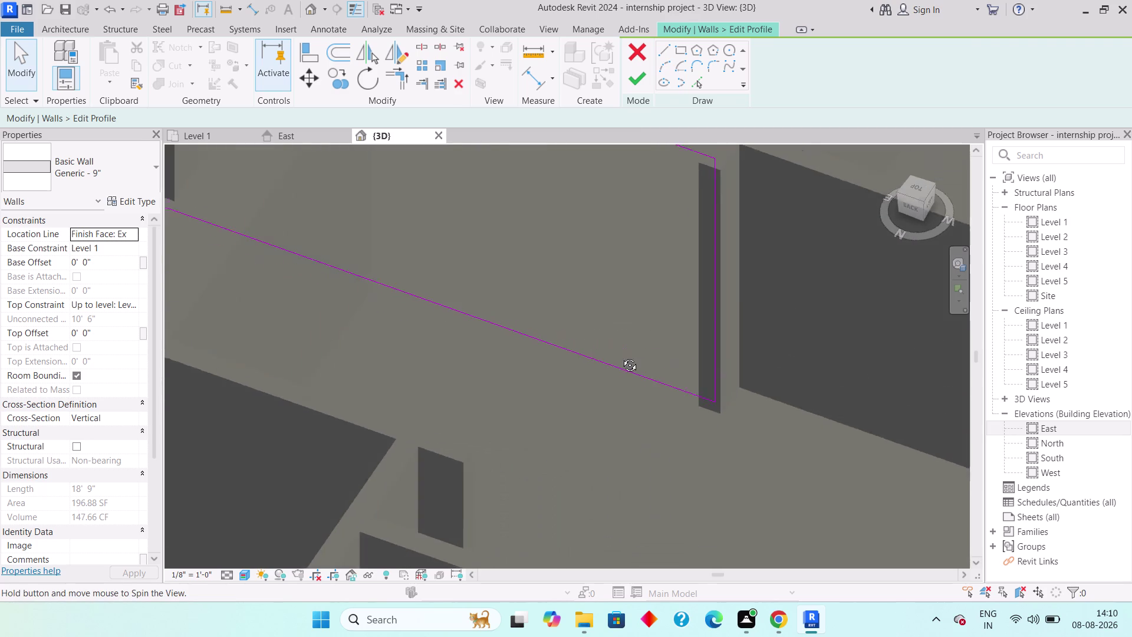
middle_drag(621, 356, 617, 353)
middle_drag(587, 384, 618, 392)
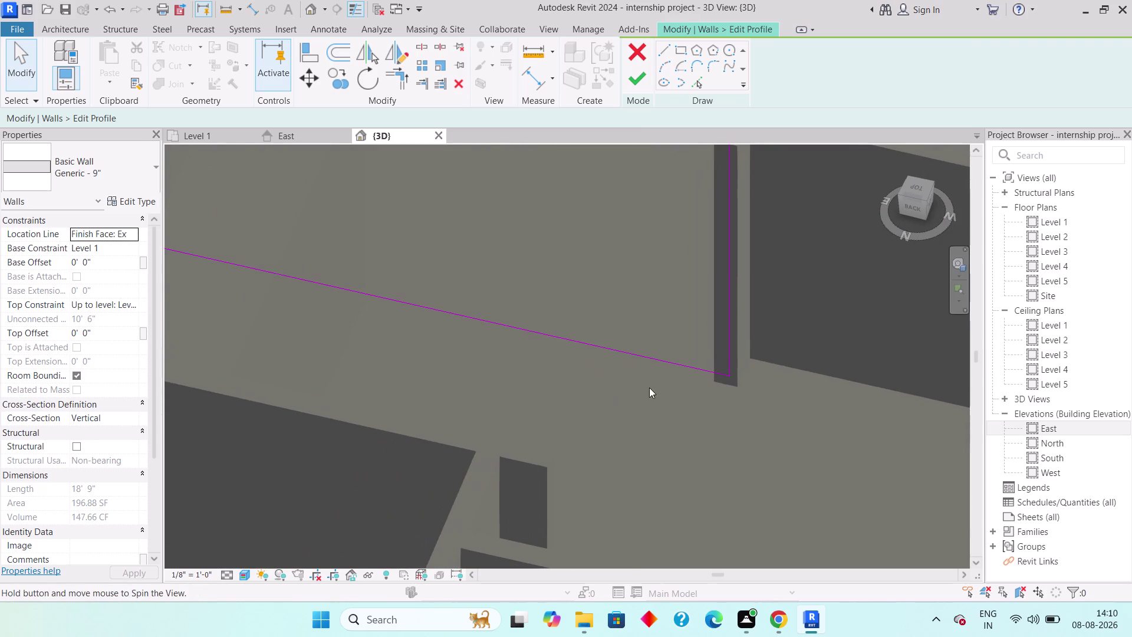
scroll(up, 3)
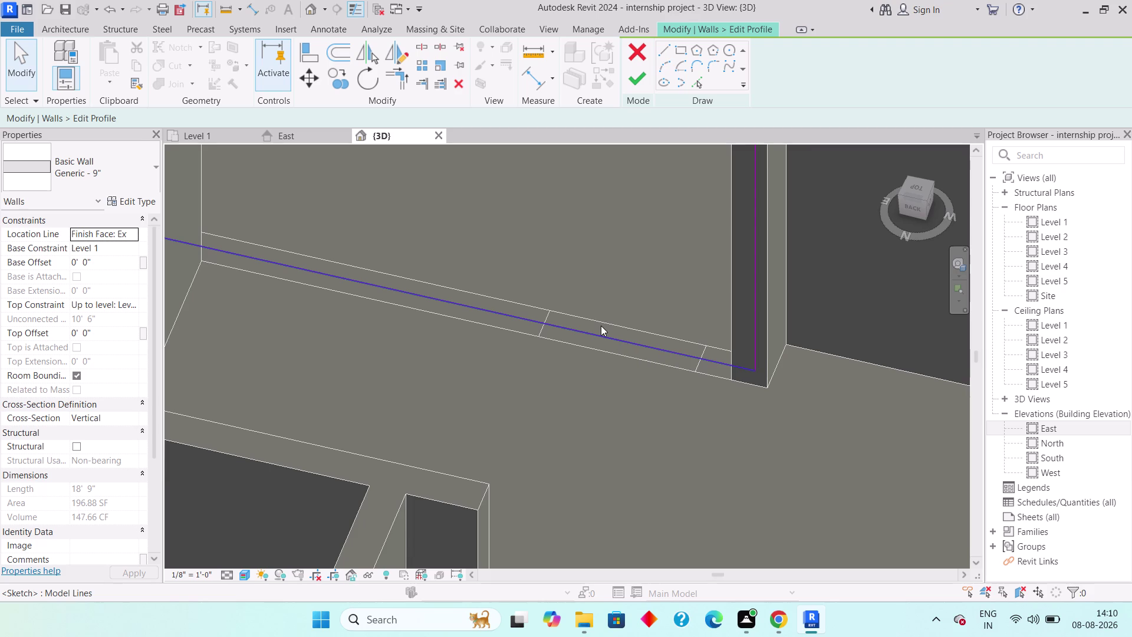
click(683, 49)
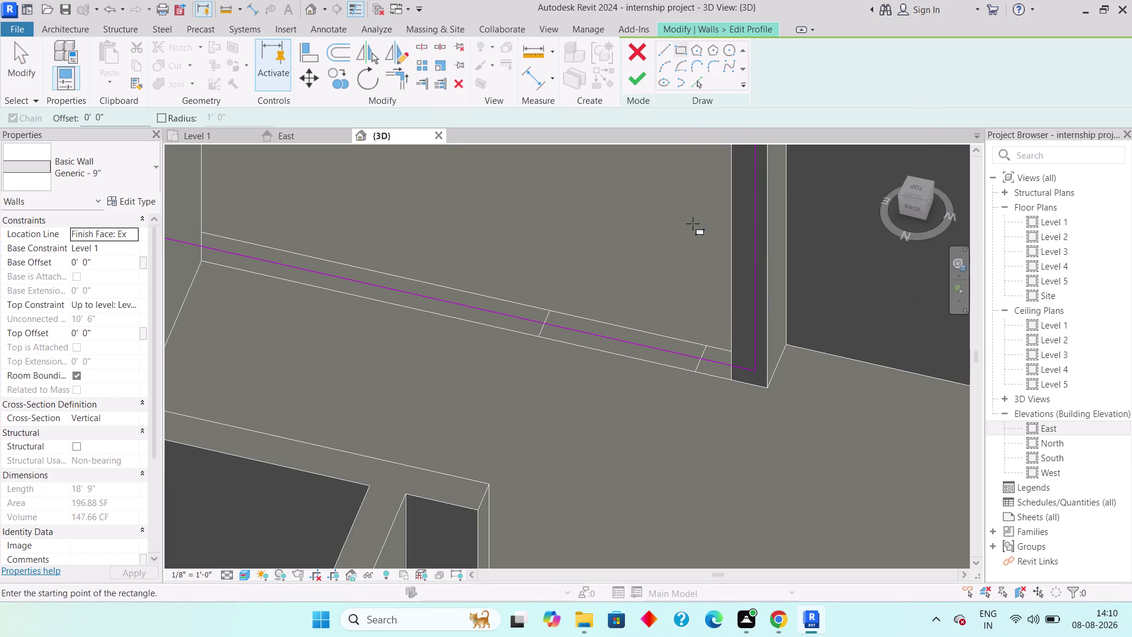
click(699, 359)
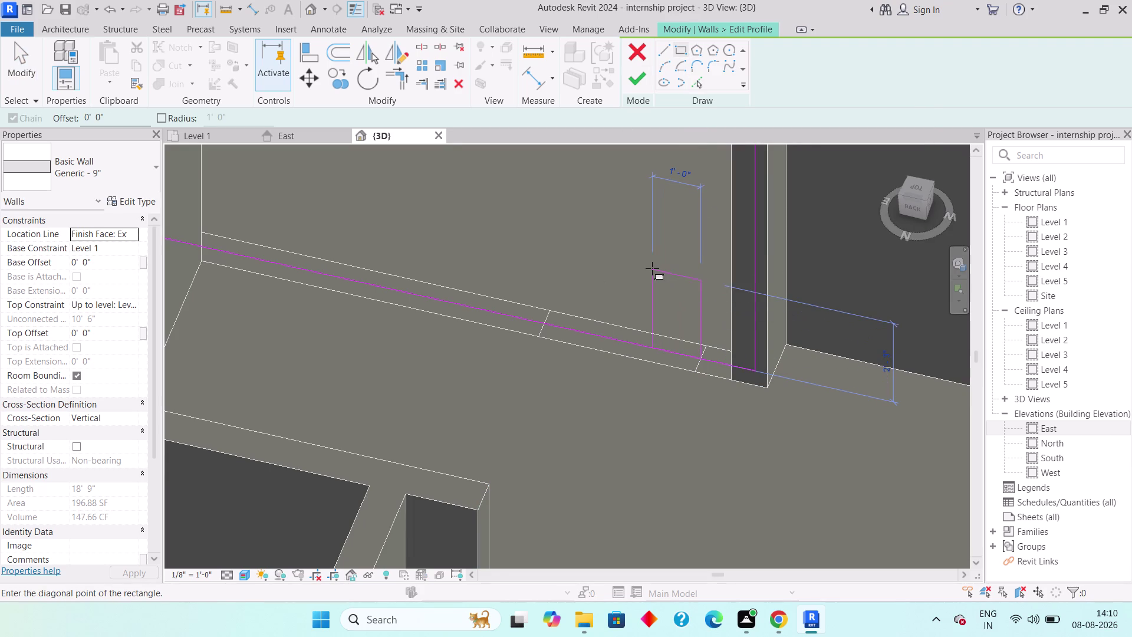
middle_drag(648, 258, 678, 223)
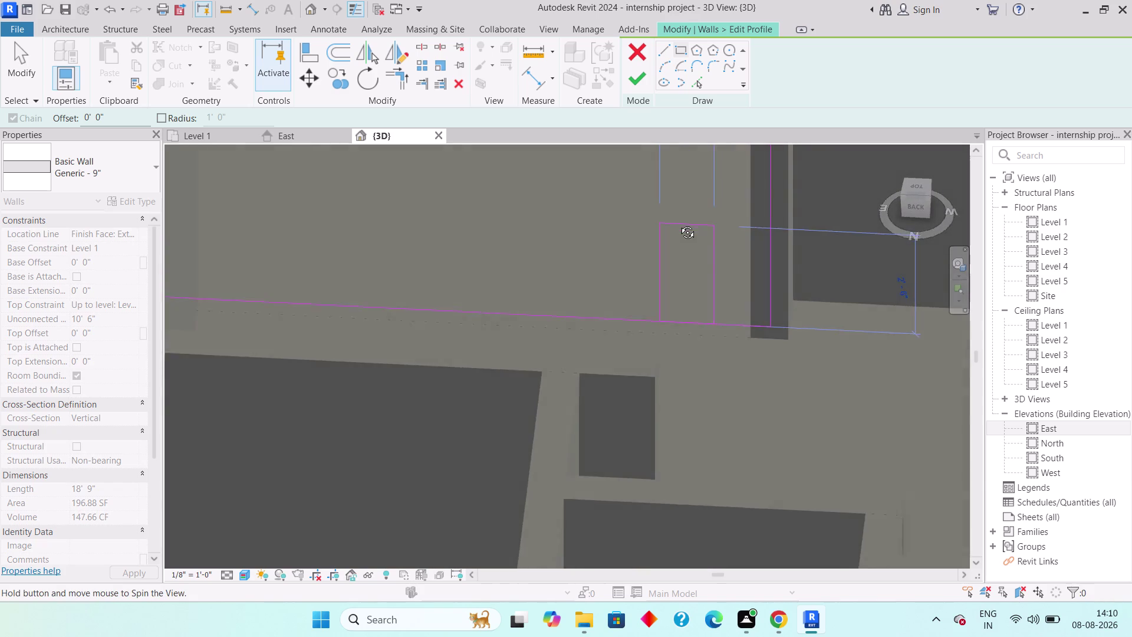
middle_drag(678, 223, 680, 219)
middle_drag(664, 223, 648, 261)
scroll(down, 3)
middle_drag(631, 239, 630, 305)
scroll(down, 3)
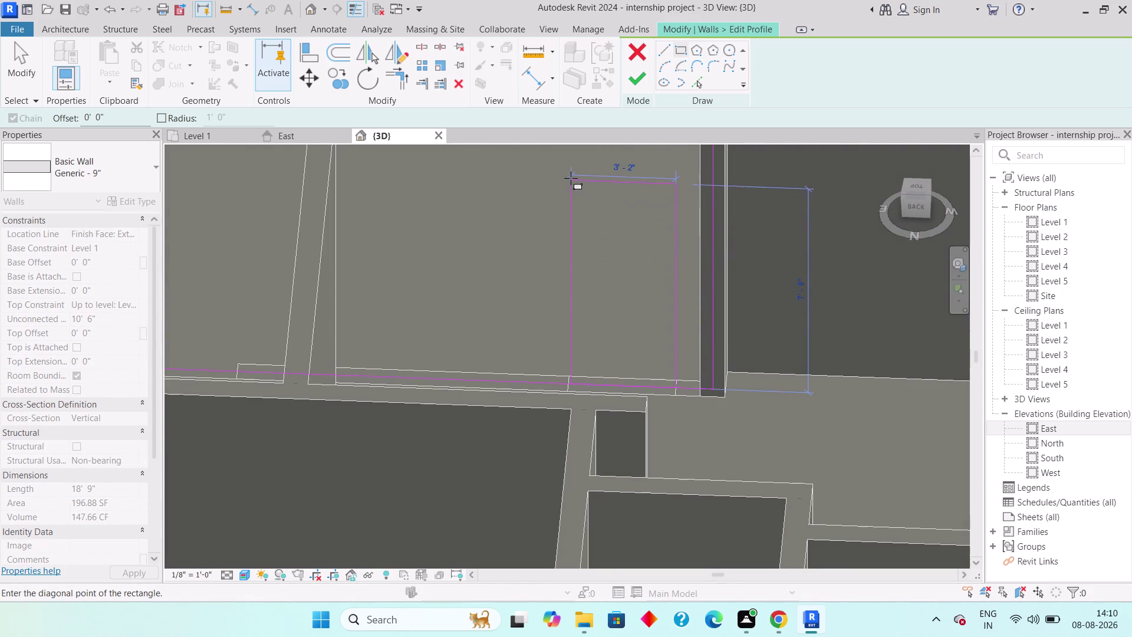
key(Escape)
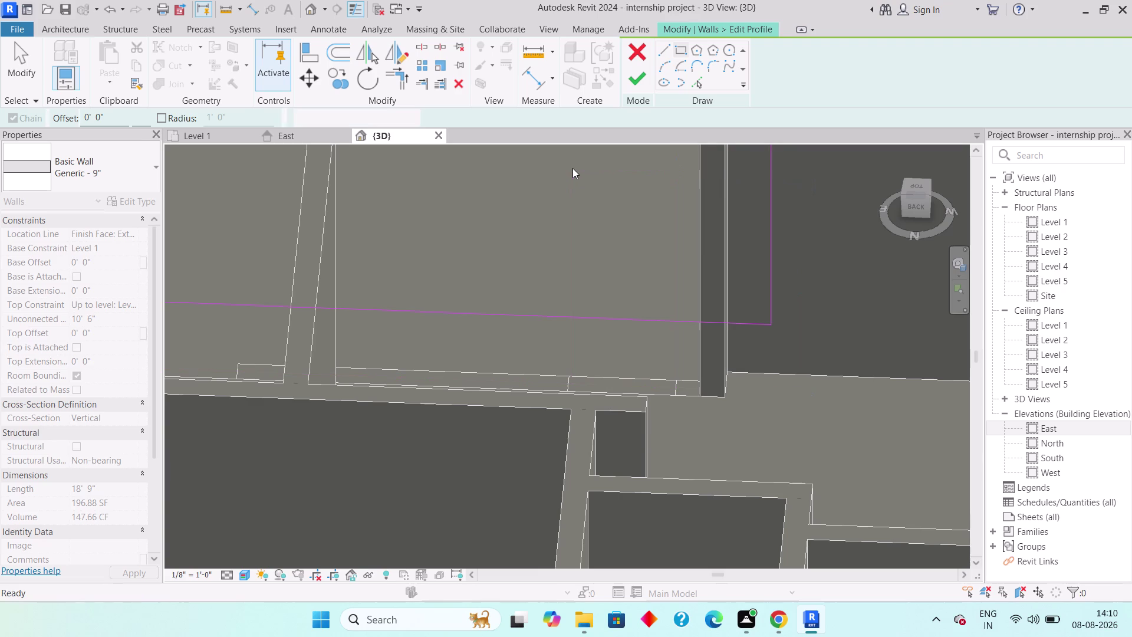
Sketch a vertical line upward from the wall's bottom edge.
click(663, 48)
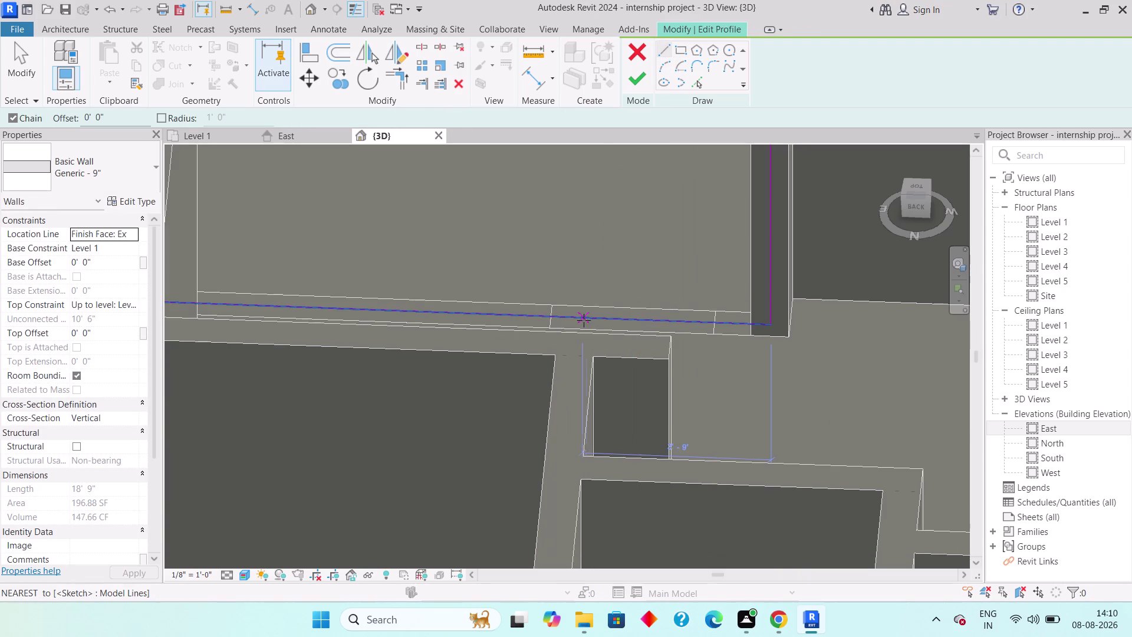
middle_drag(575, 323, 561, 356)
scroll(up, 3)
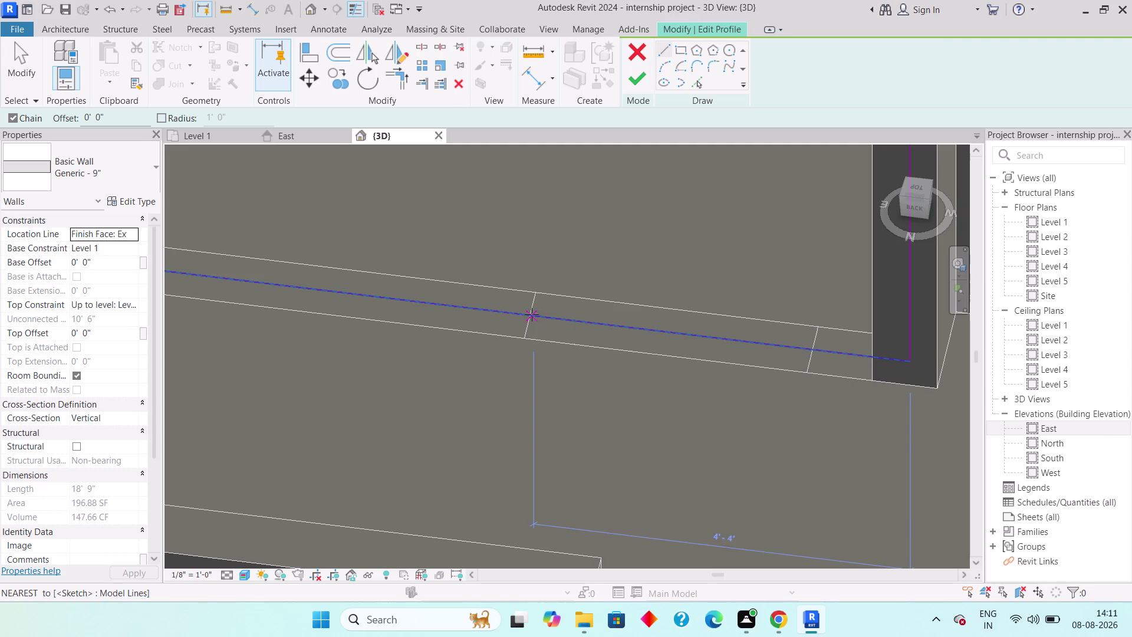
scroll(up, 3)
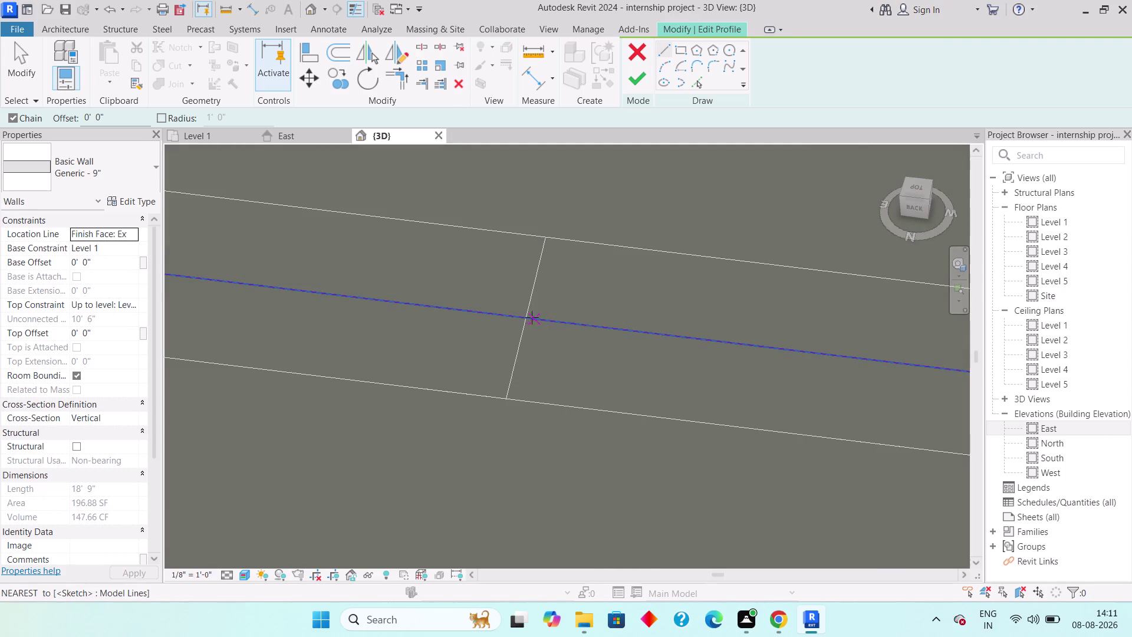
click(526, 315)
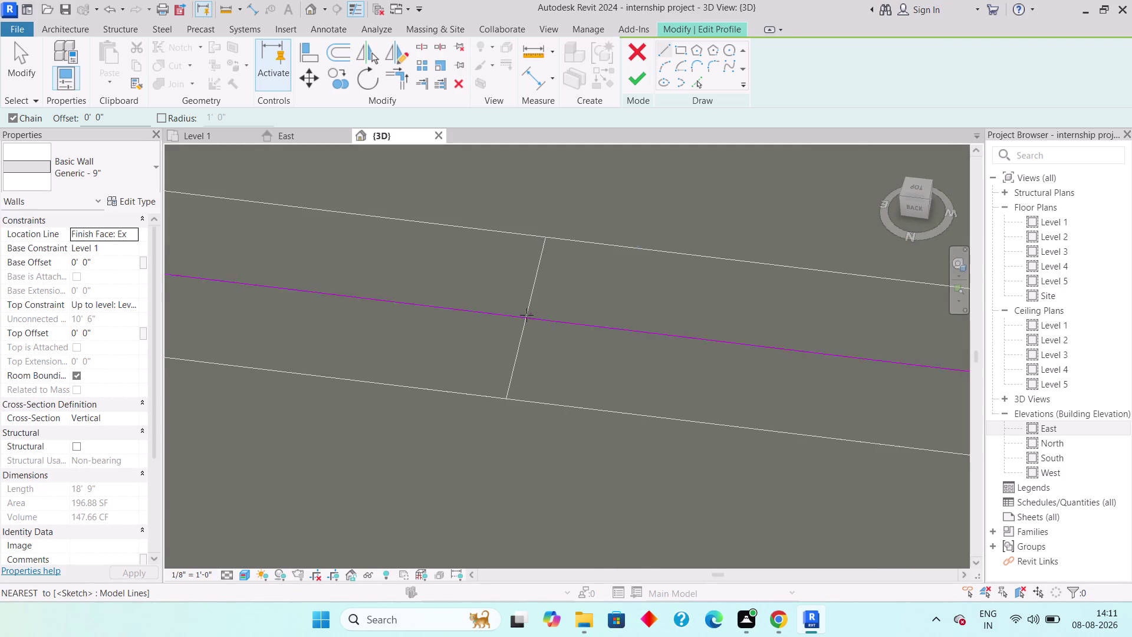
scroll(down, 3)
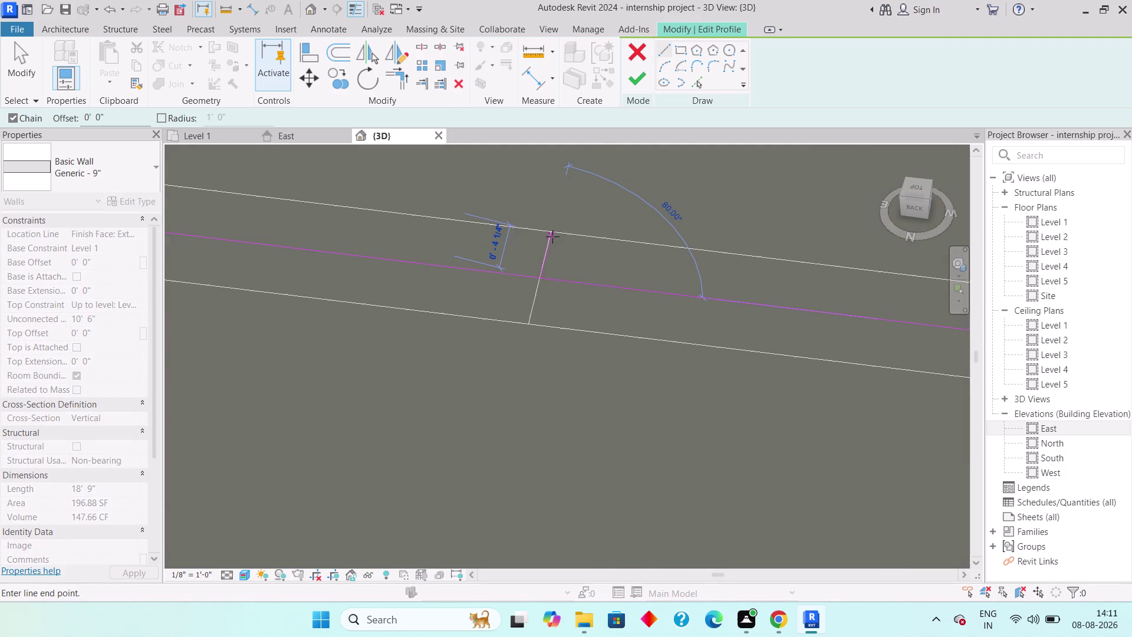
middle_drag(552, 236, 546, 152)
middle_drag(543, 202, 537, 227)
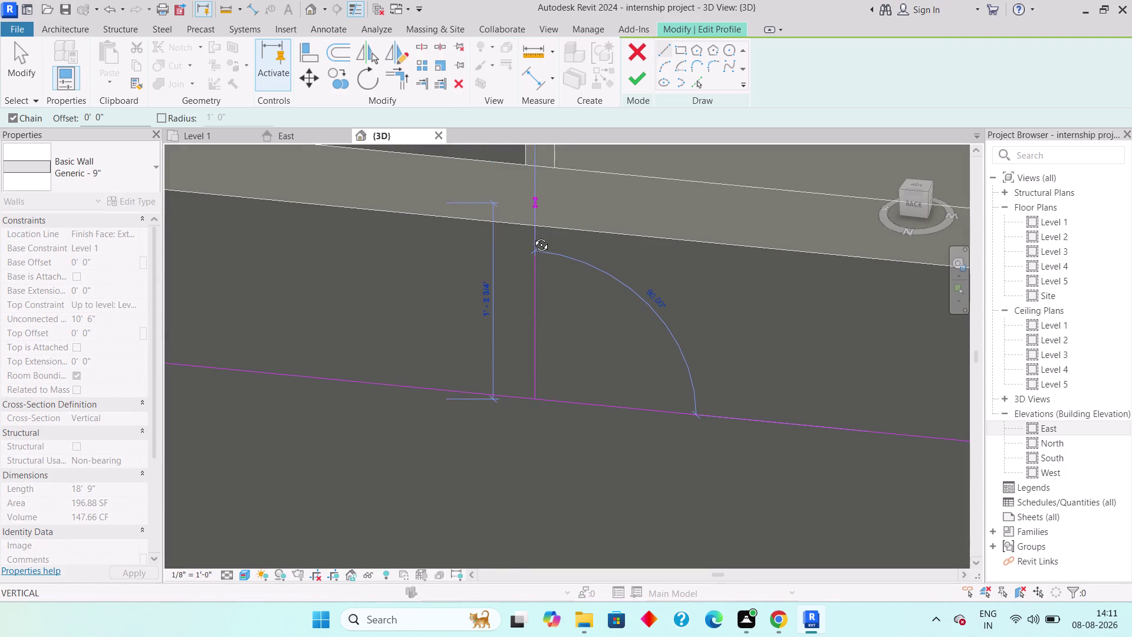
middle_drag(536, 226, 531, 242)
scroll(down, 3)
middle_drag(534, 227, 515, 336)
scroll(down, 3)
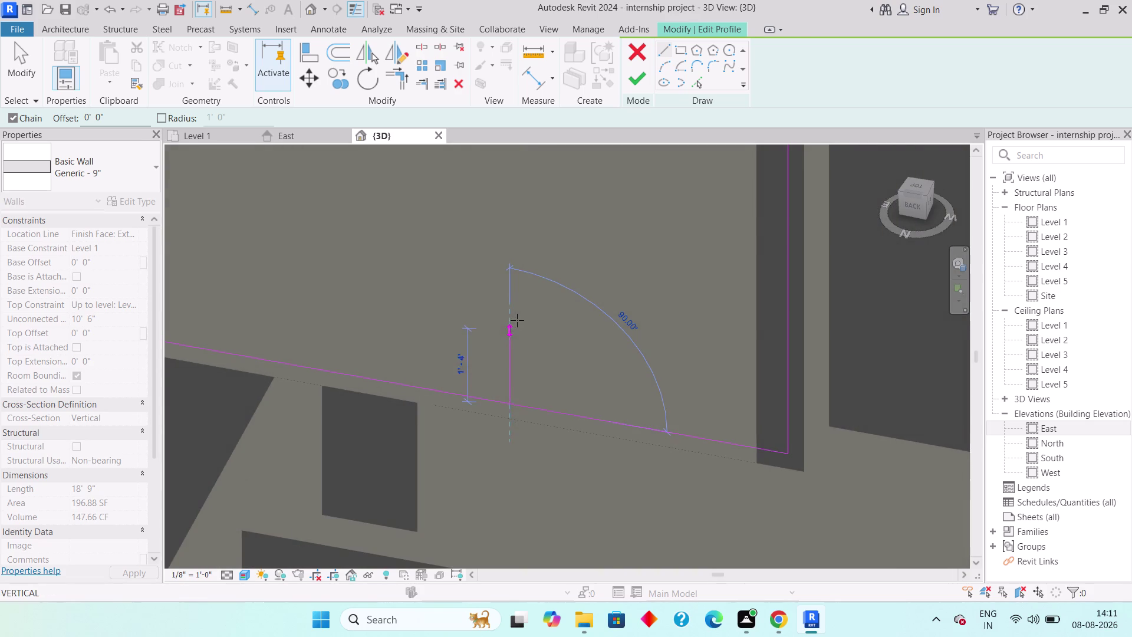
scroll(down, 3)
middle_drag(522, 311, 517, 286)
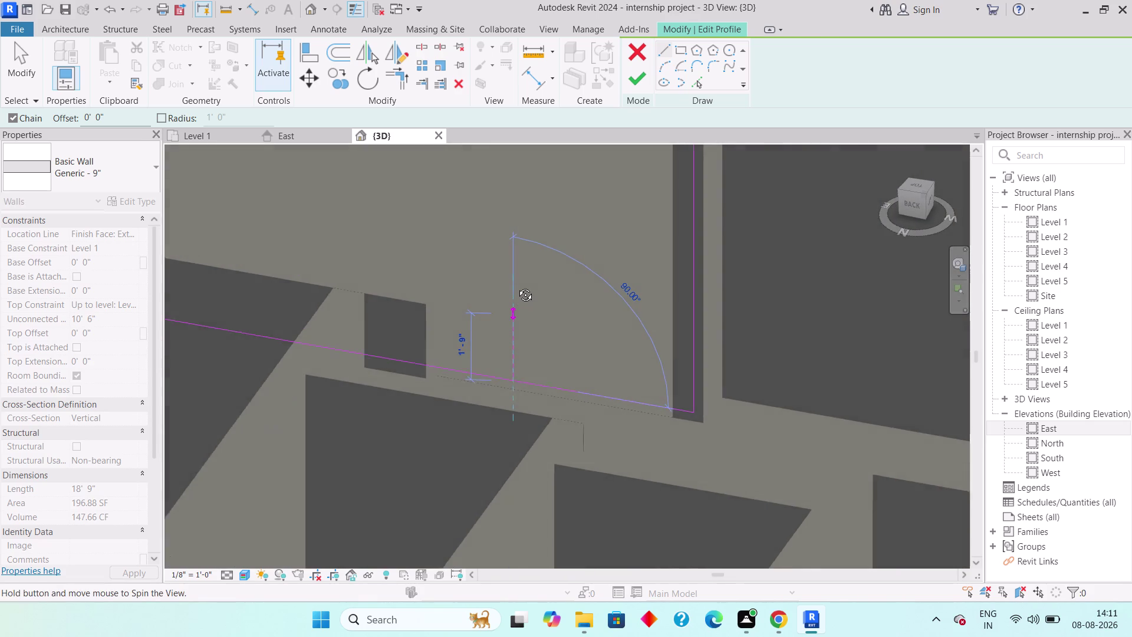
middle_drag(516, 286, 516, 280)
scroll(down, 3)
scroll(down, 3)
middle_drag(514, 285, 511, 294)
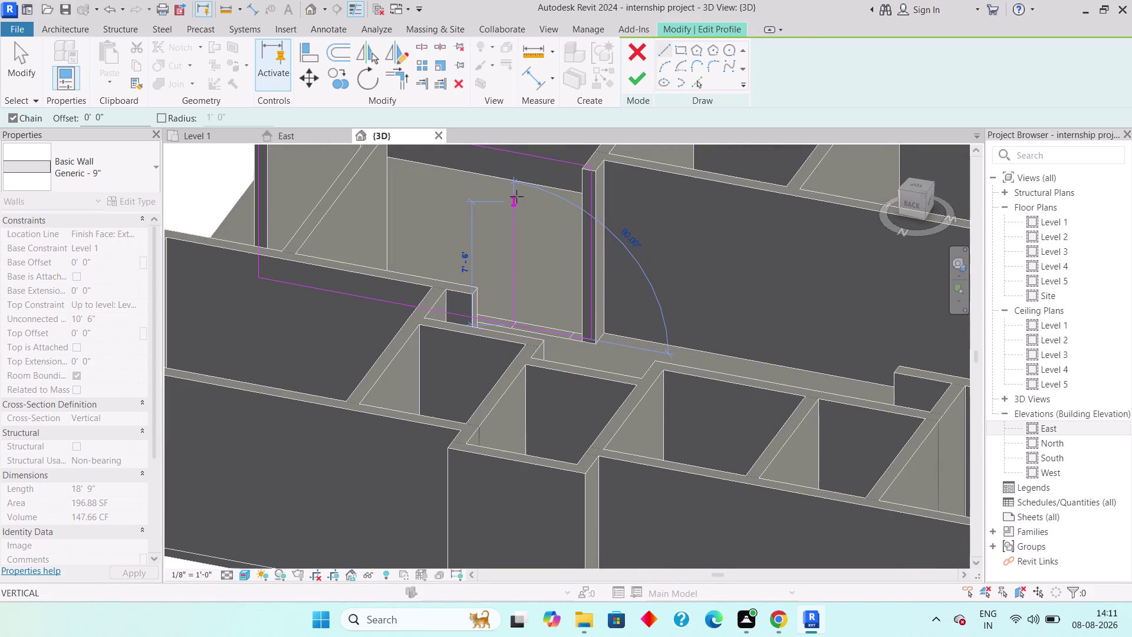
click(516, 181)
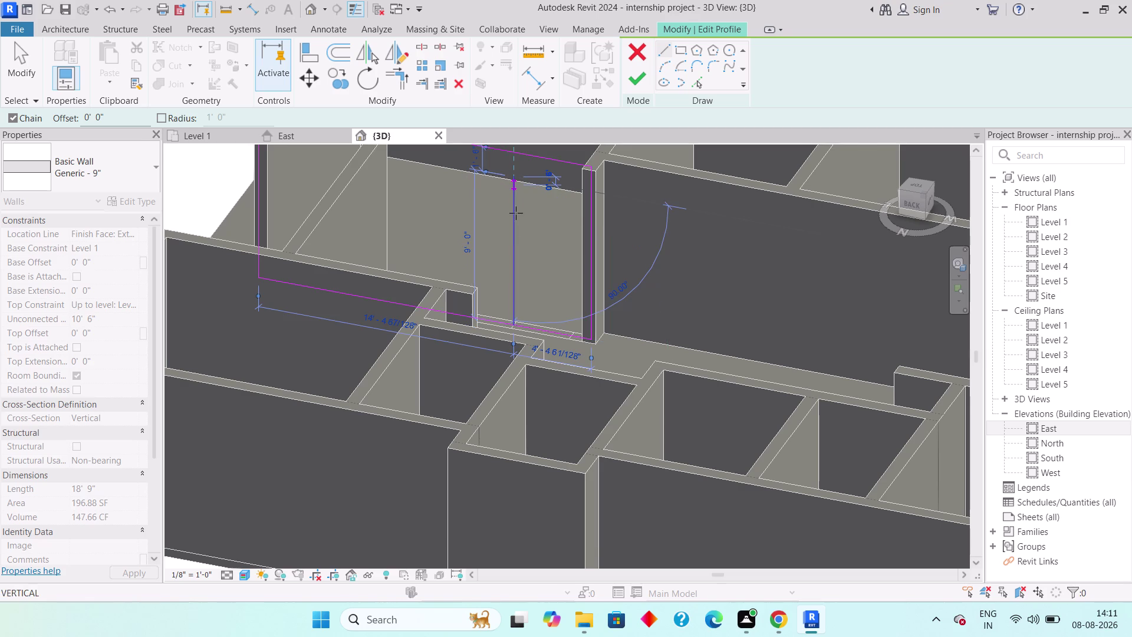
scroll(up, 3)
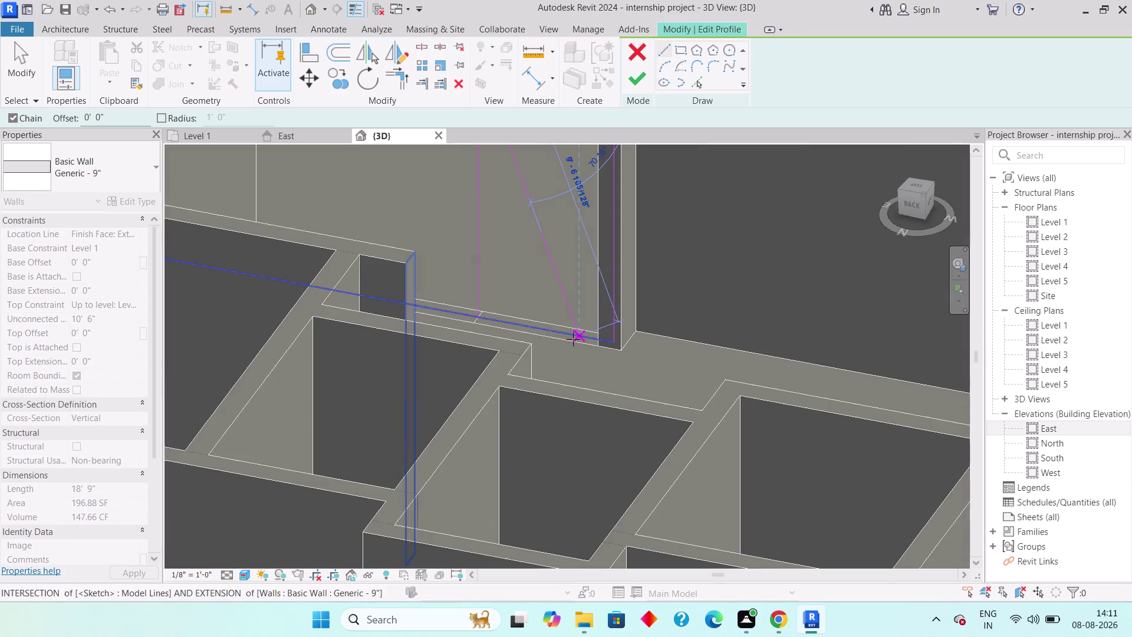
key(grave)
key(Escape)
scroll(up, 3)
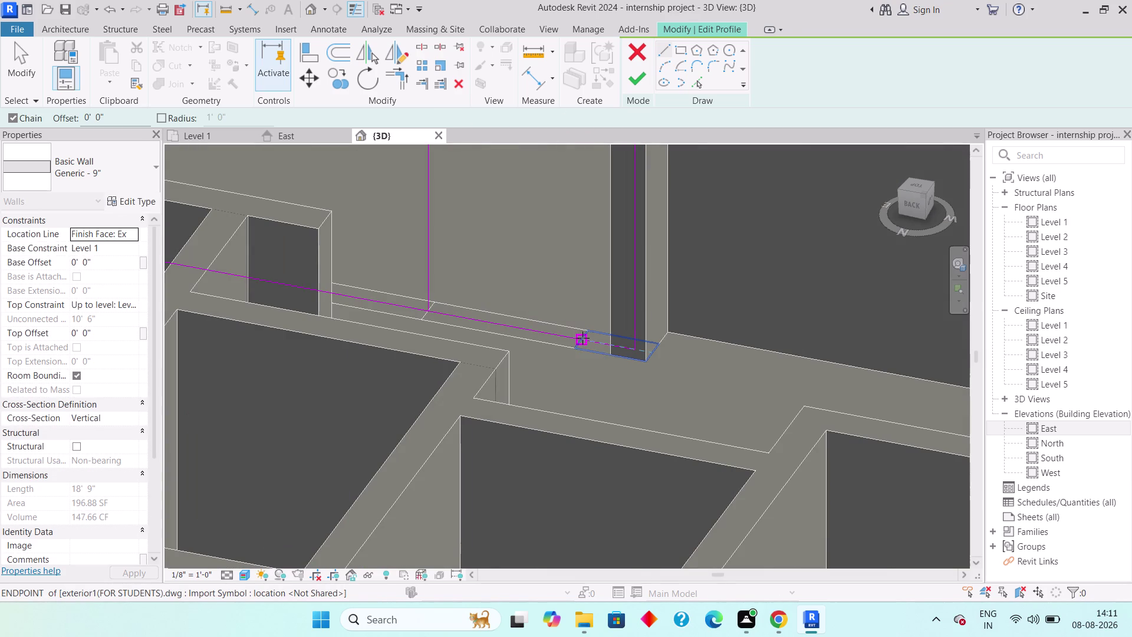
Draw a 7' vertical line from the wall base and select it to verify.
click(583, 337)
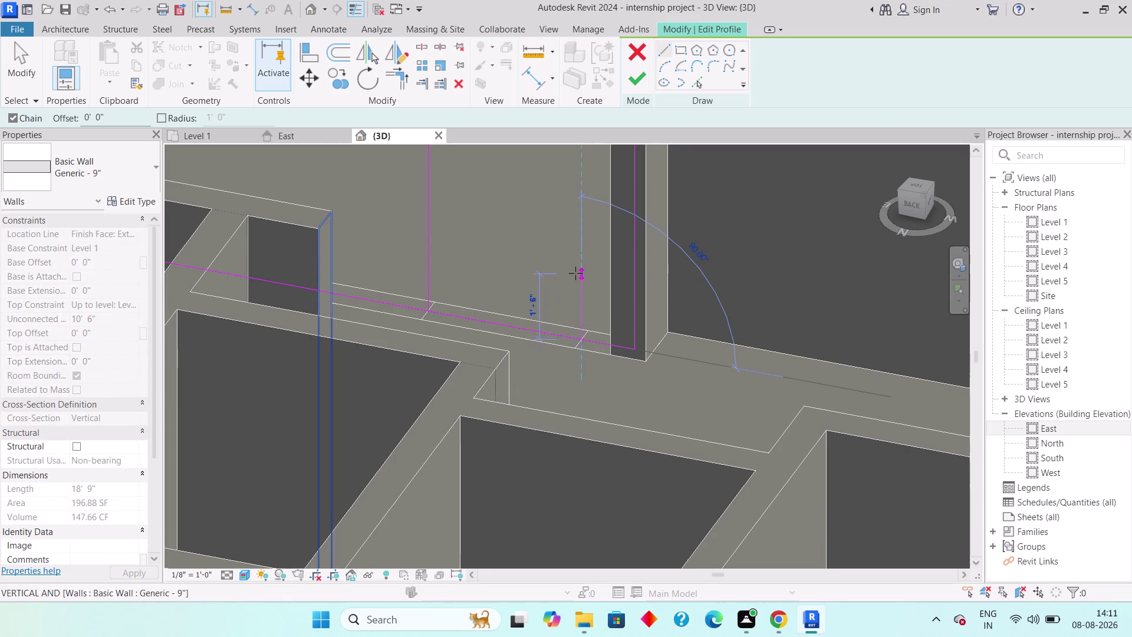
scroll(down, 3)
middle_drag(575, 262, 553, 381)
scroll(down, 3)
scroll(down, 3)
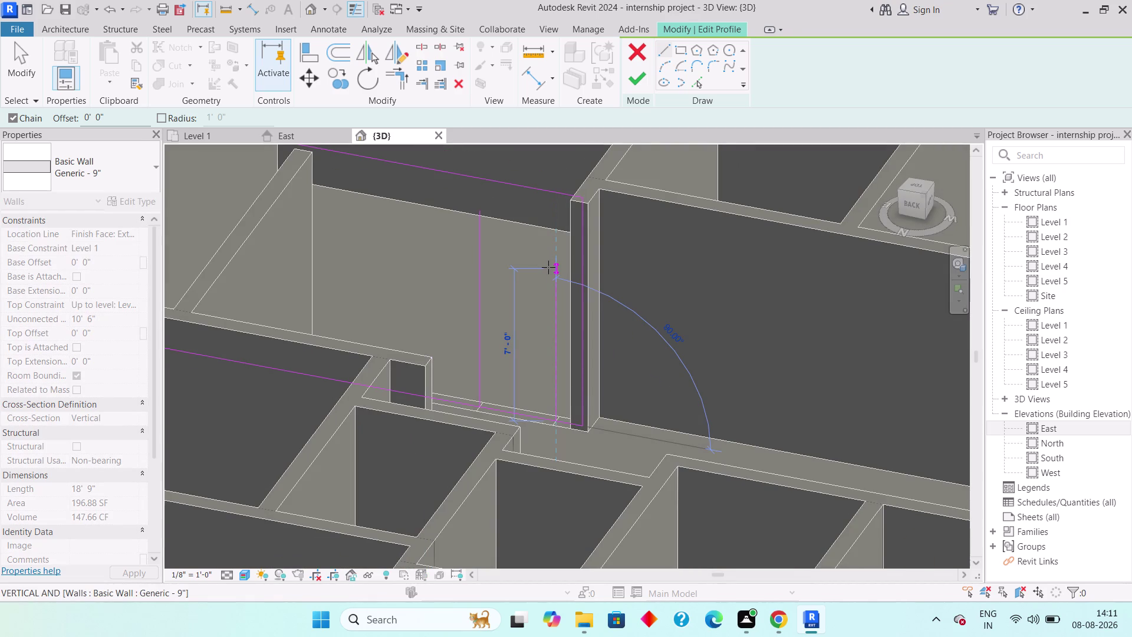
text(7)
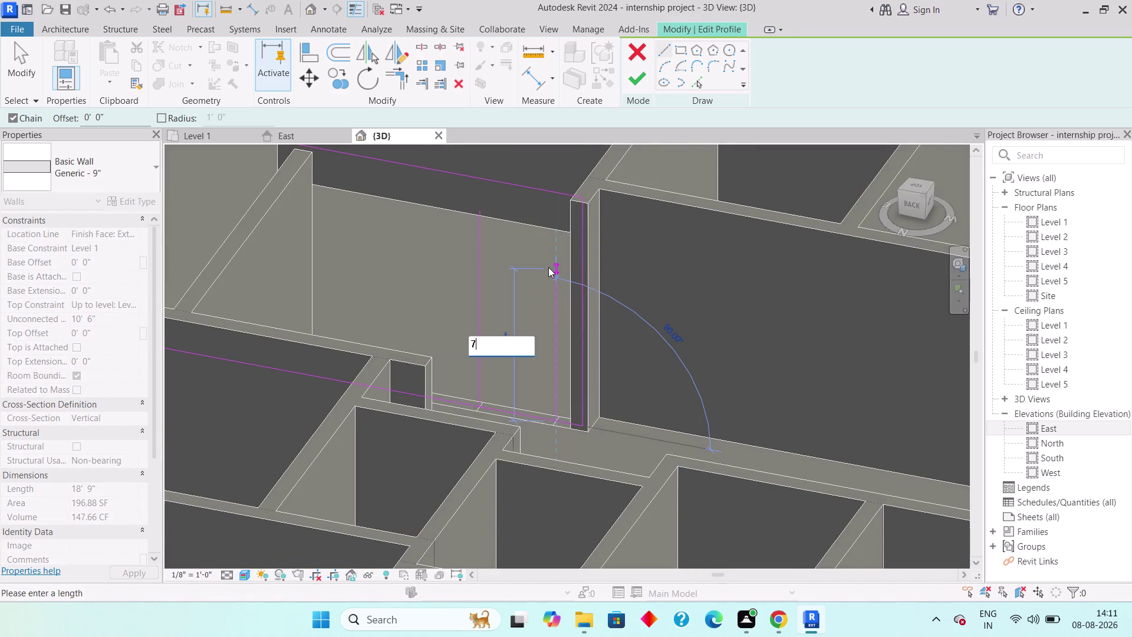
text(')
key(Return)
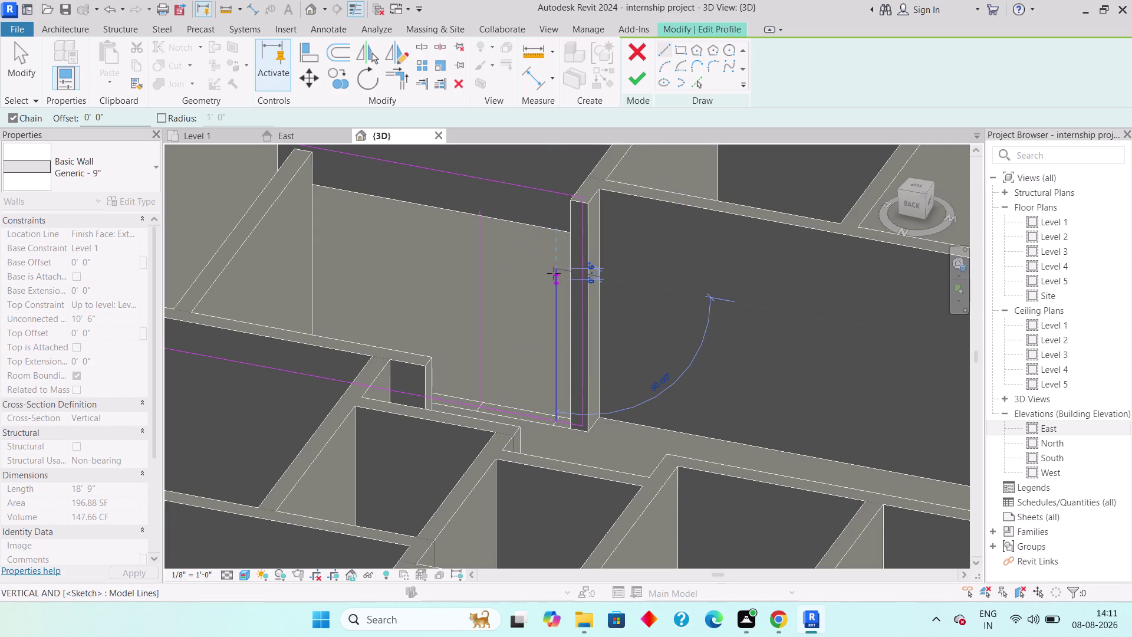
key(grave)
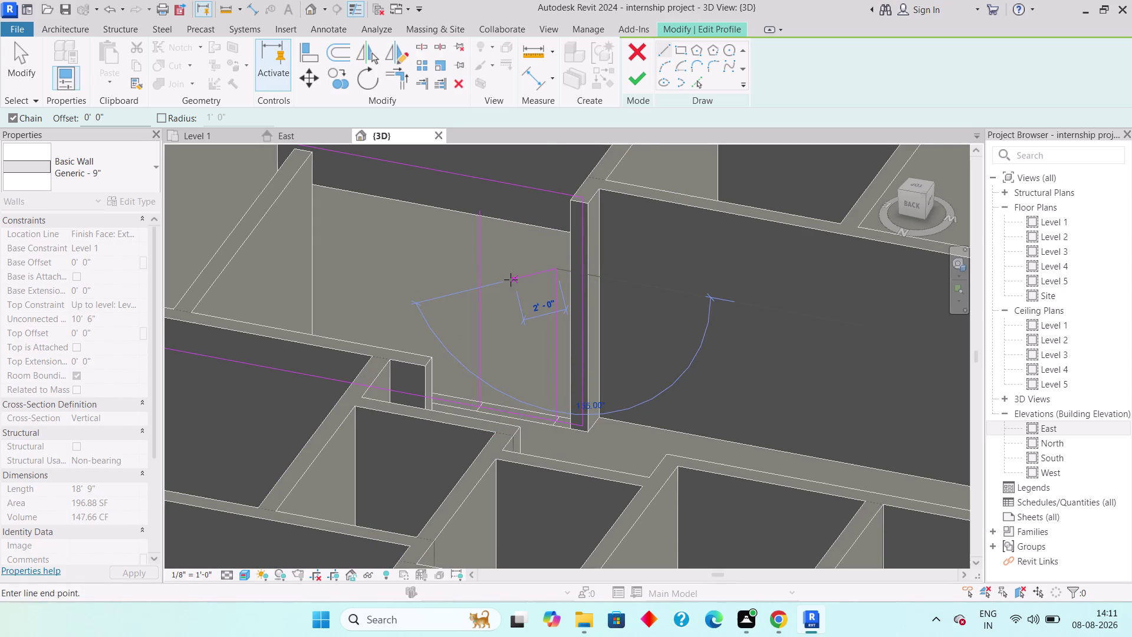
key(Escape)
key(Escape)
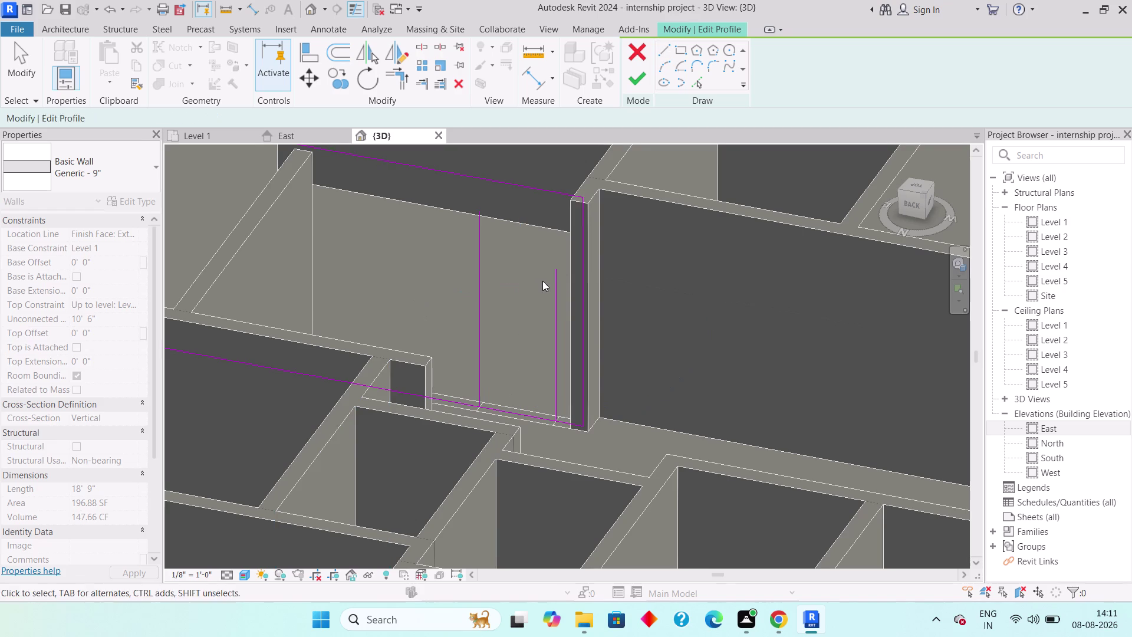
click(555, 278)
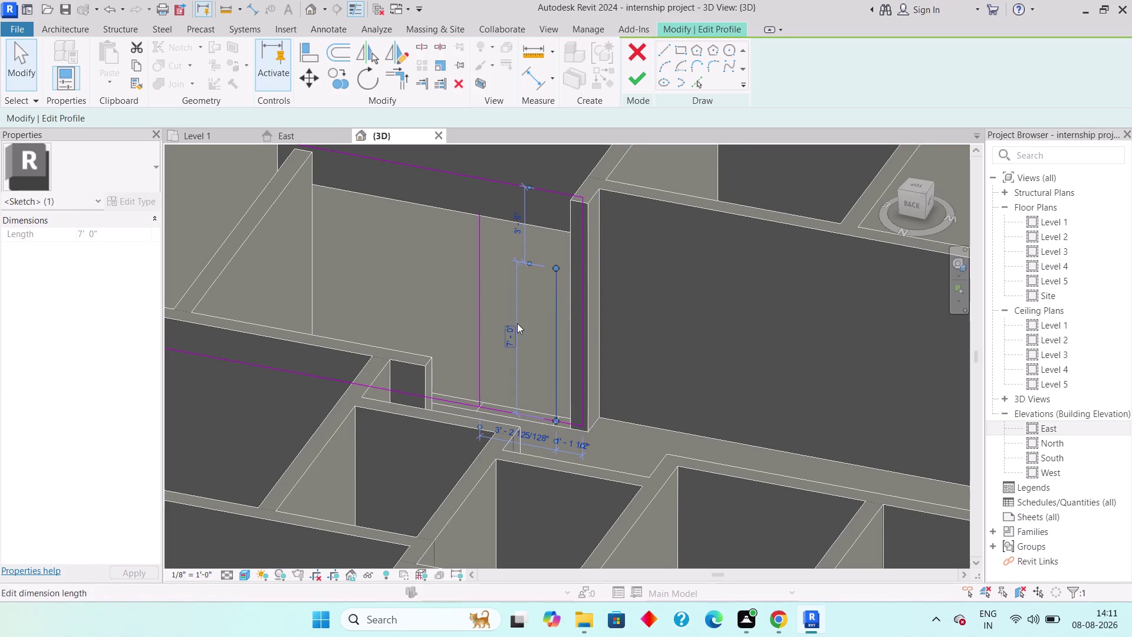
Draw the opening's top edge leftward from the top of the 7-foot line.
key(Escape)
key(Escape)
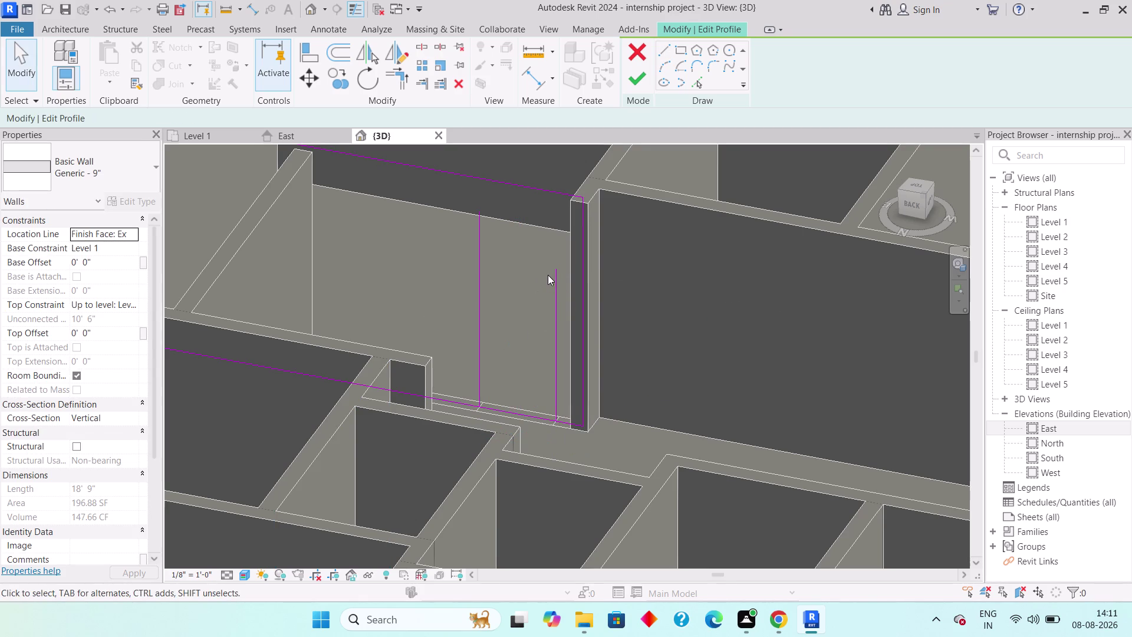
click(660, 47)
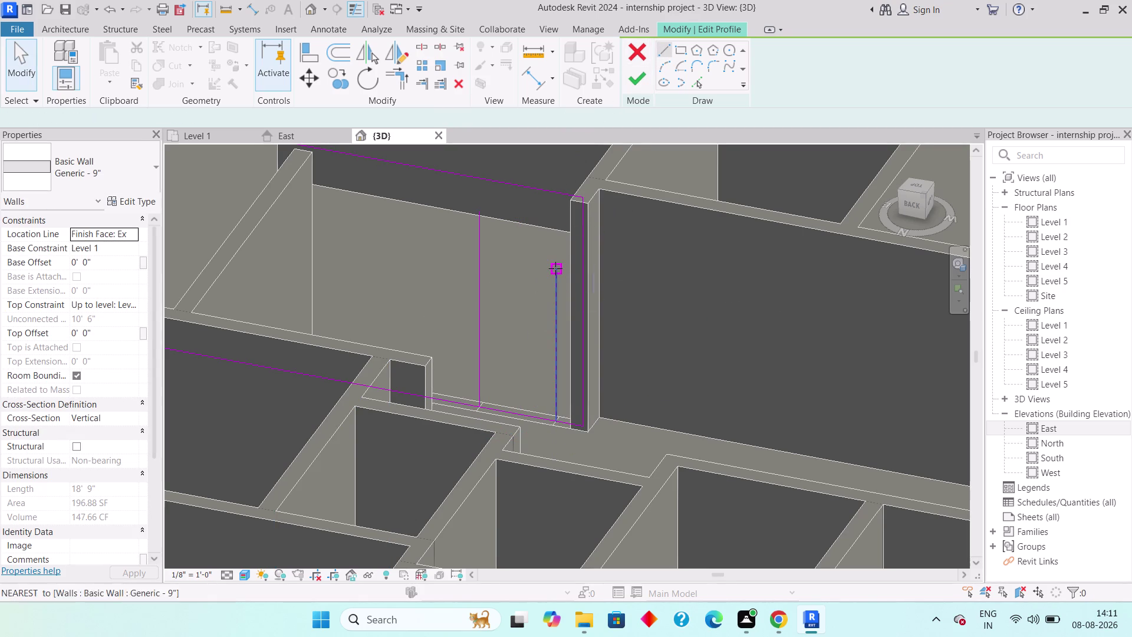
click(555, 268)
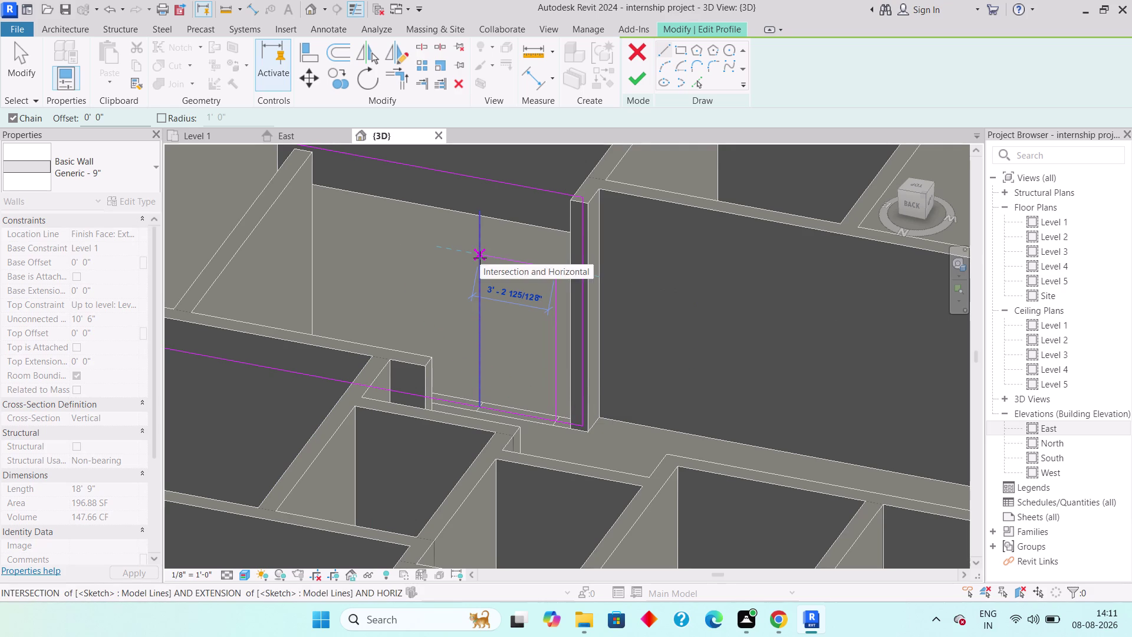
click(479, 257)
key(Escape)
key(Escape)
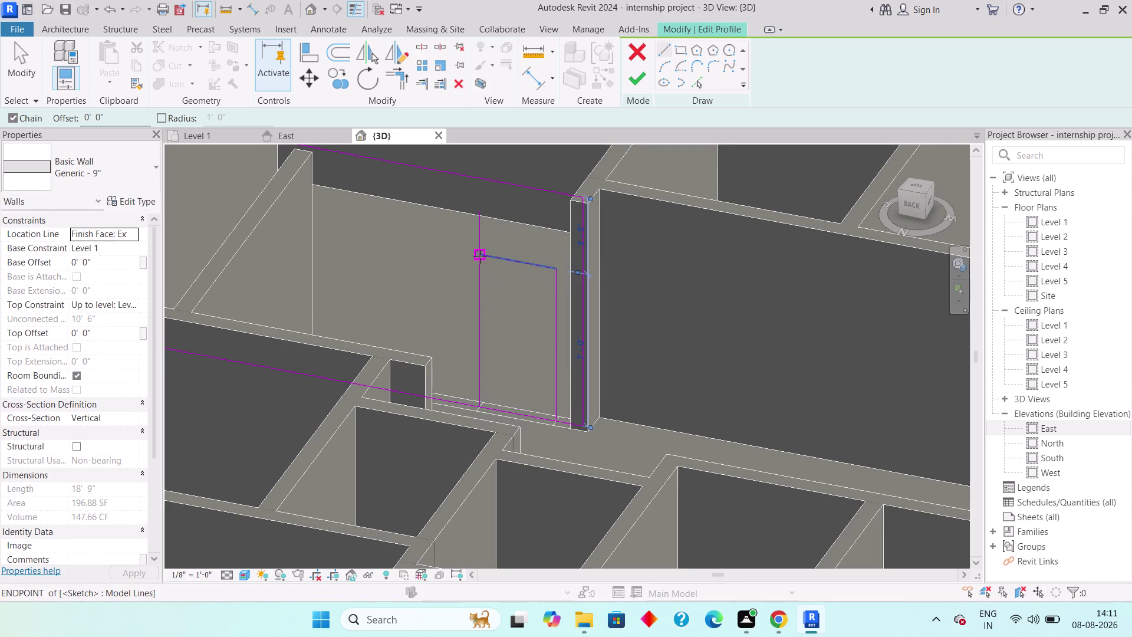
Draw the opening's left side and drag it to meet the top edge.
key(Escape)
key(Escape)
click(479, 224)
drag(479, 206, 480, 217)
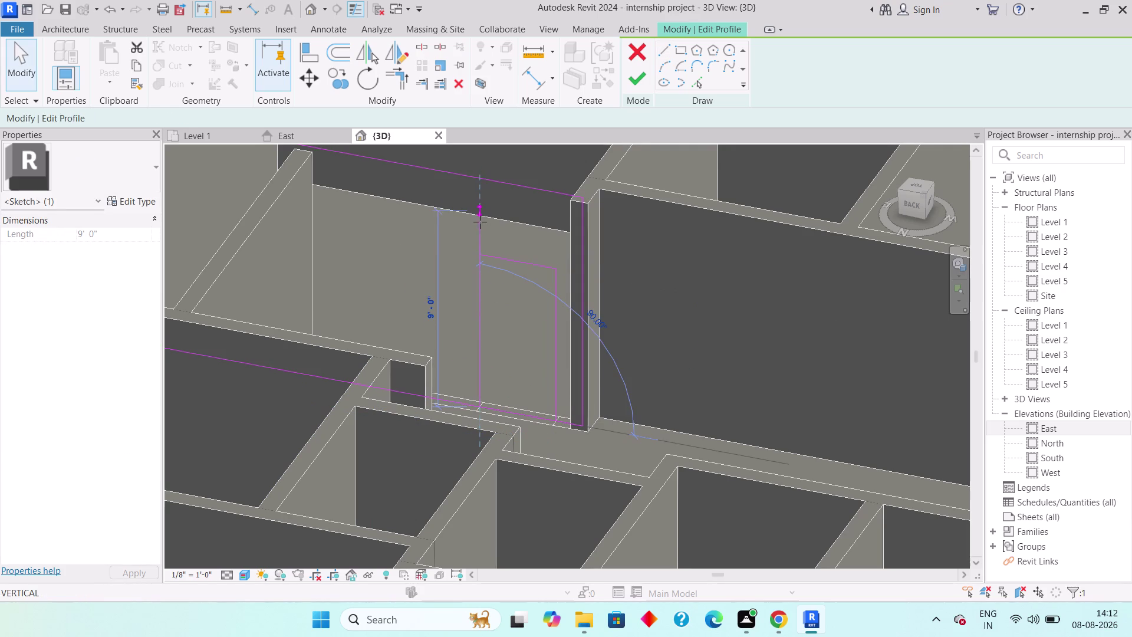
drag(479, 217, 480, 255)
key(Escape)
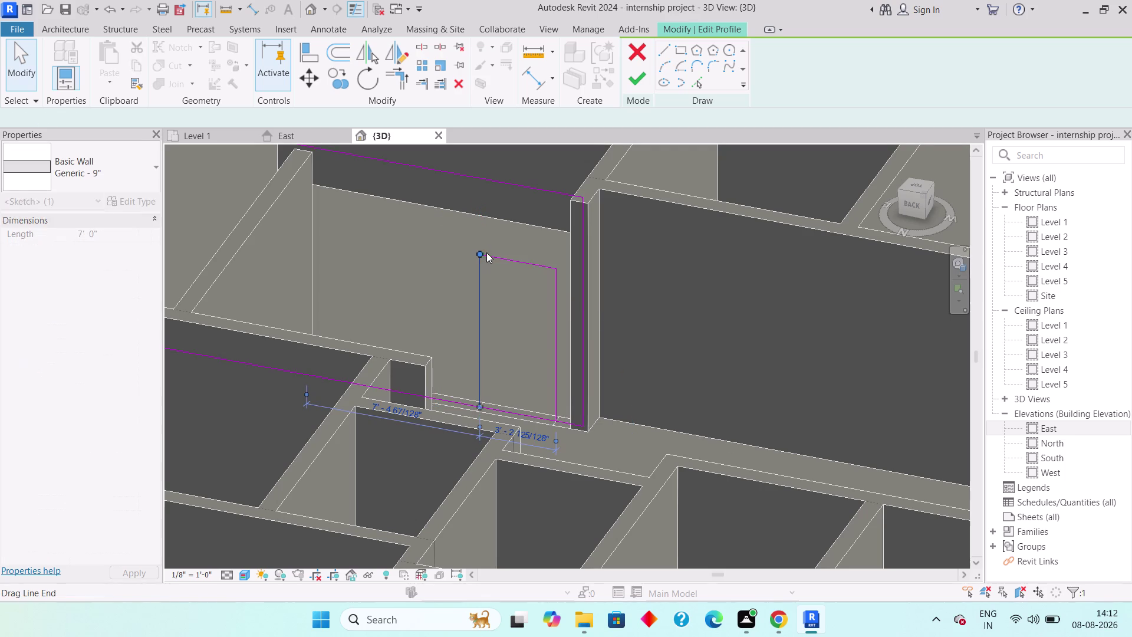
Split the profile's bottom edge at both sides of the opening.
scroll(down, 3)
middle_drag(508, 333, 546, 325)
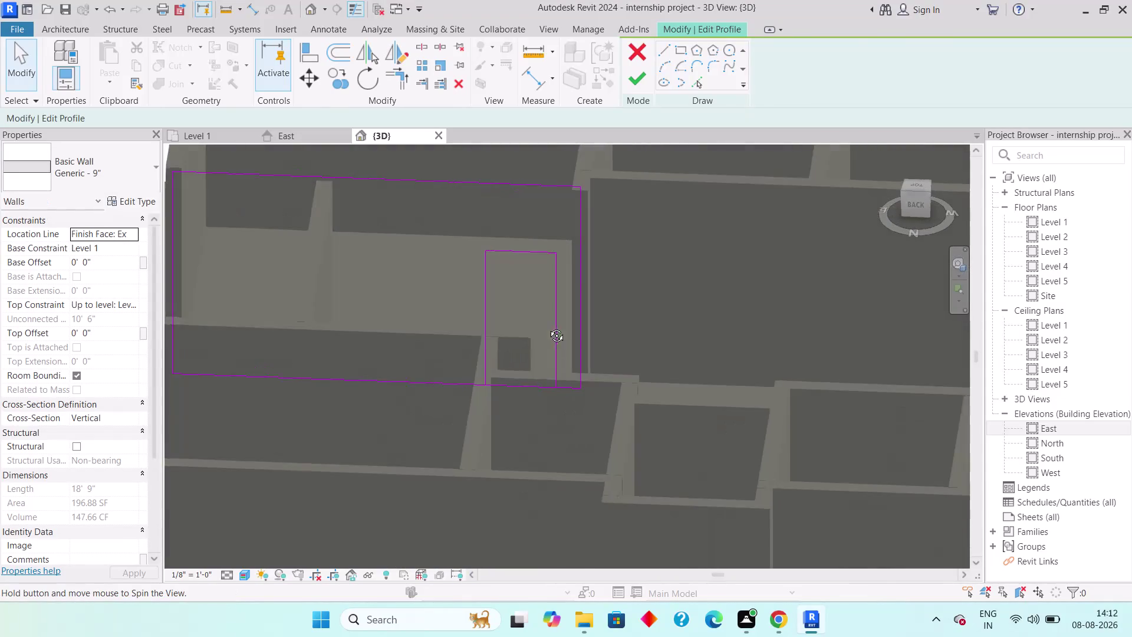
middle_drag(546, 326, 560, 382)
scroll(up, 3)
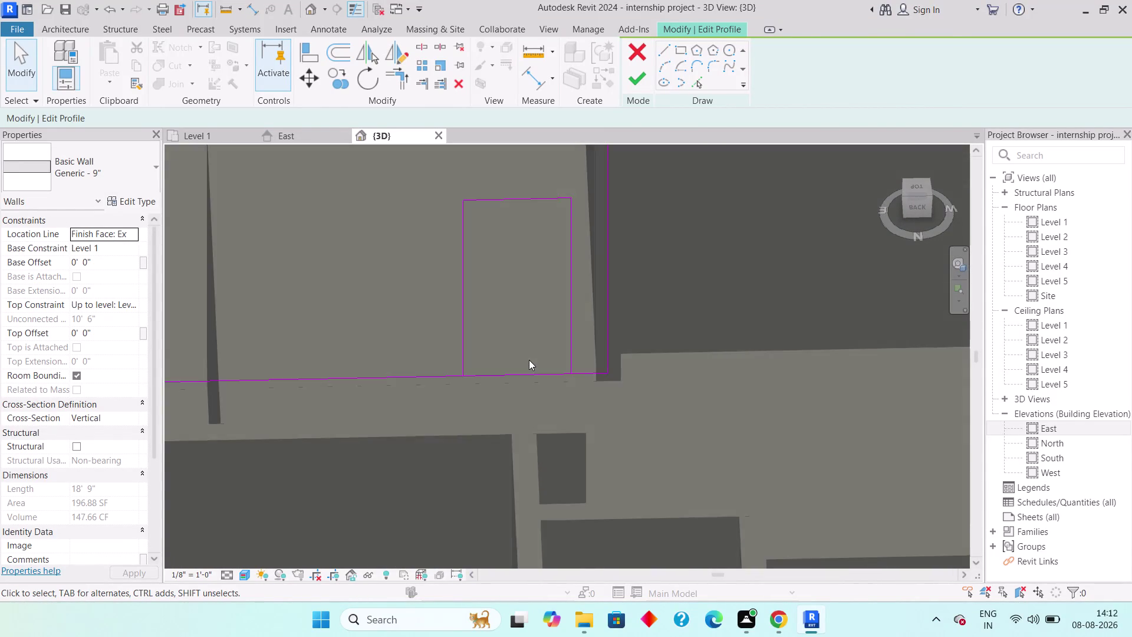
scroll(up, 3)
middle_drag(501, 412, 494, 377)
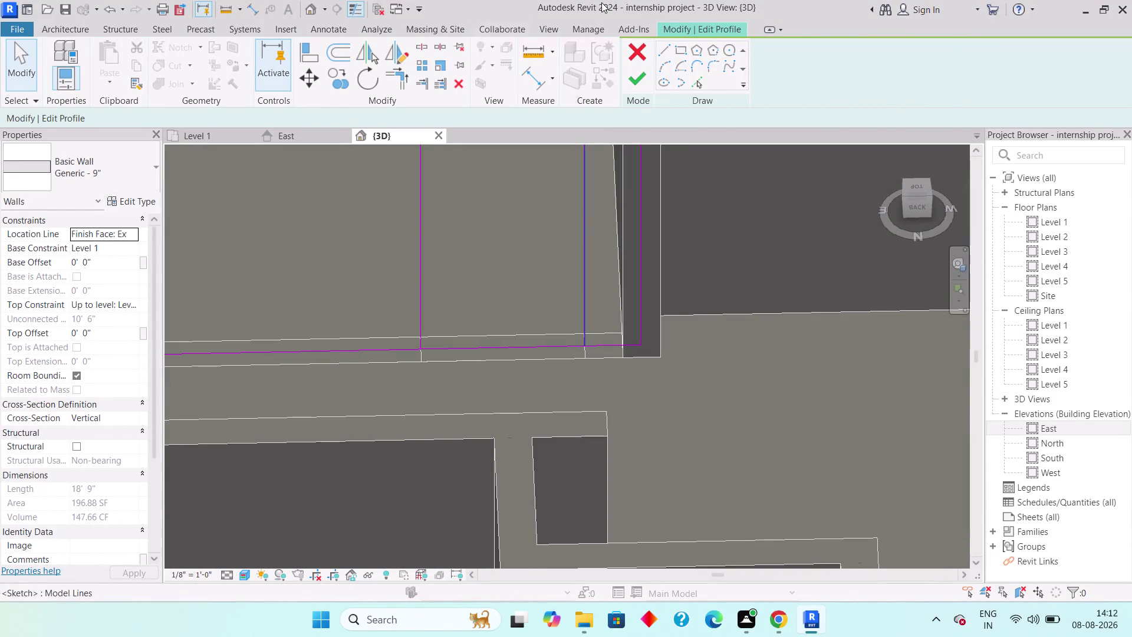
click(420, 48)
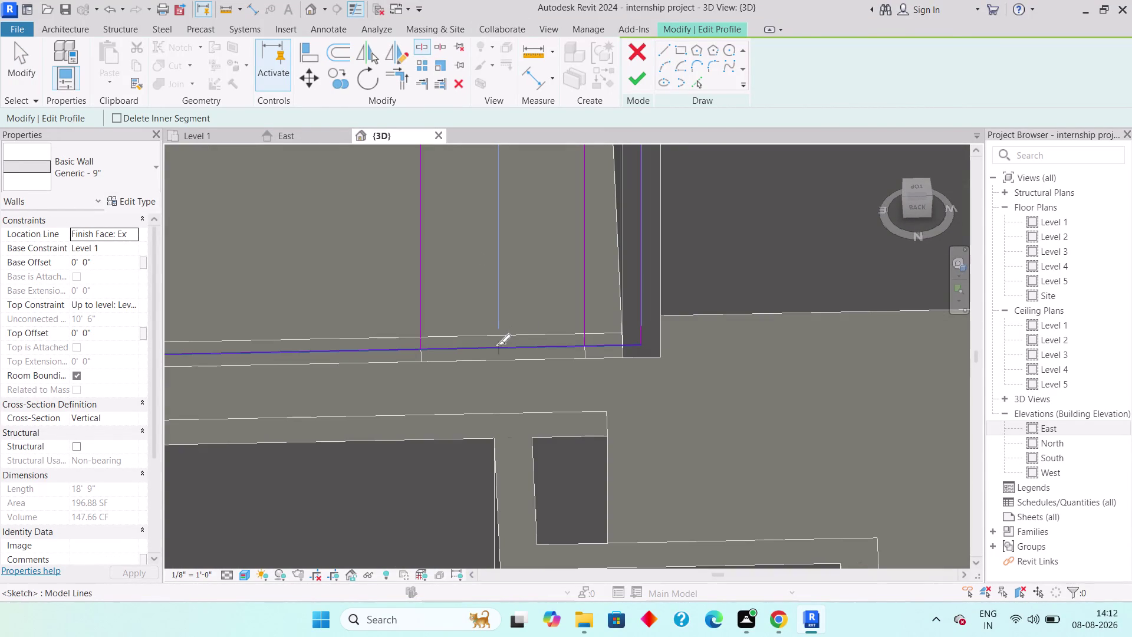
click(497, 345)
key(Escape)
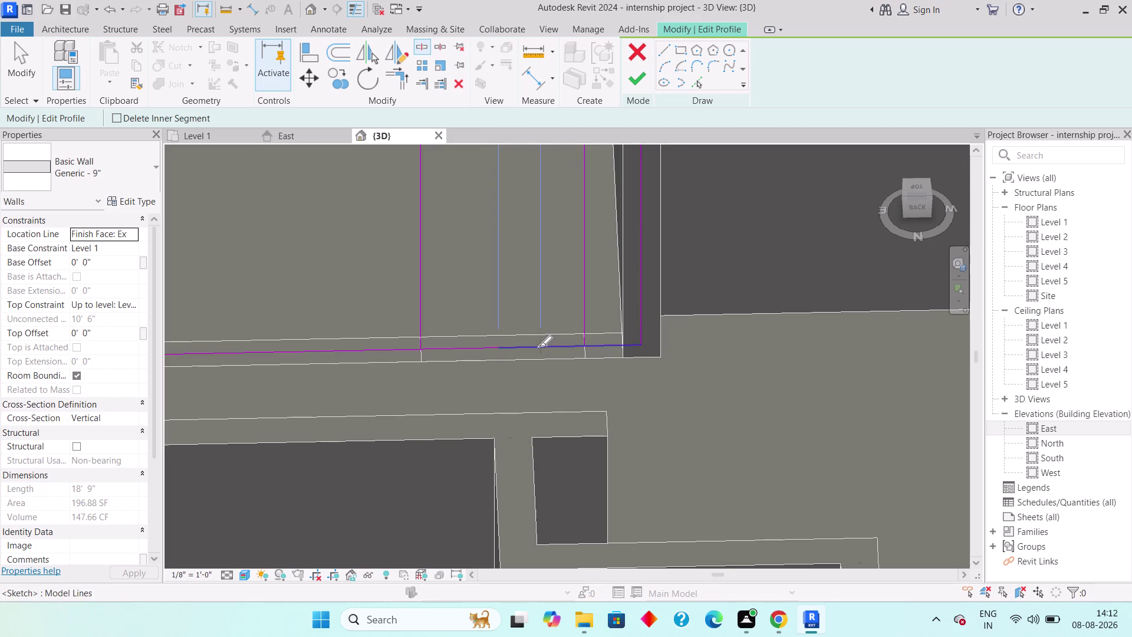
click(394, 73)
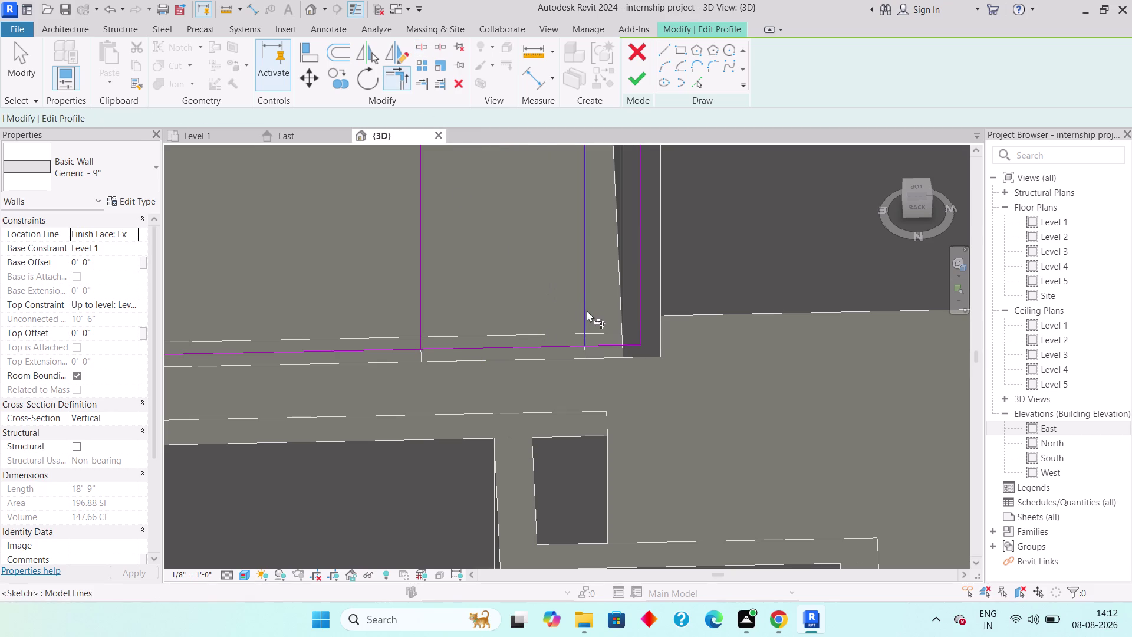
Trim the opening sides and bottom edge to corners, forming the door notch.
click(587, 310)
click(601, 342)
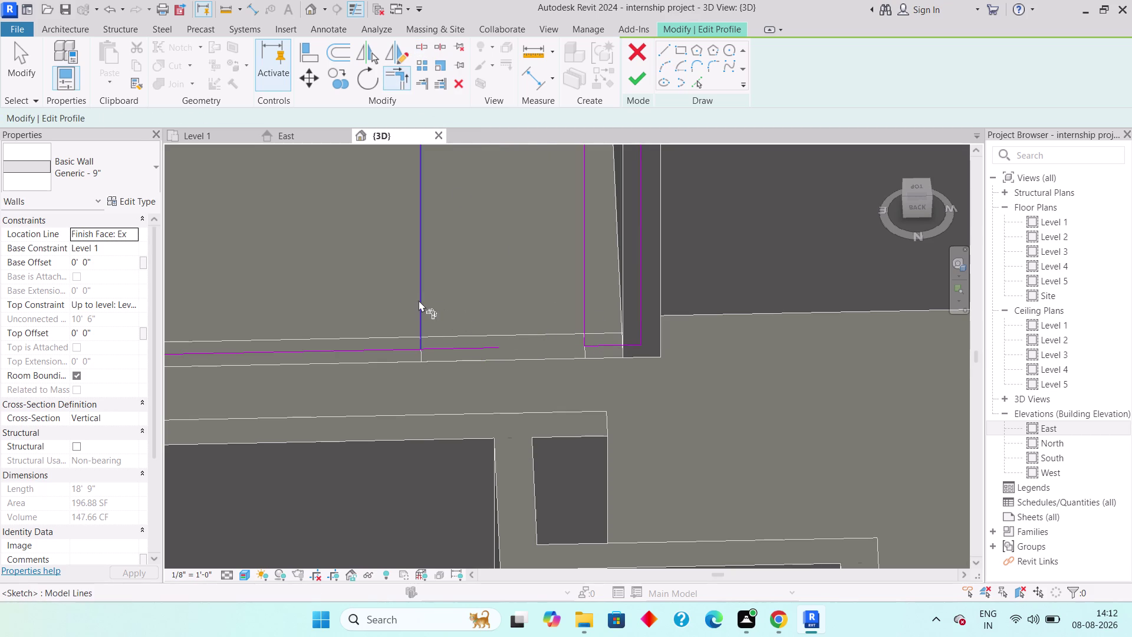
click(415, 299)
click(391, 348)
scroll(down, 3)
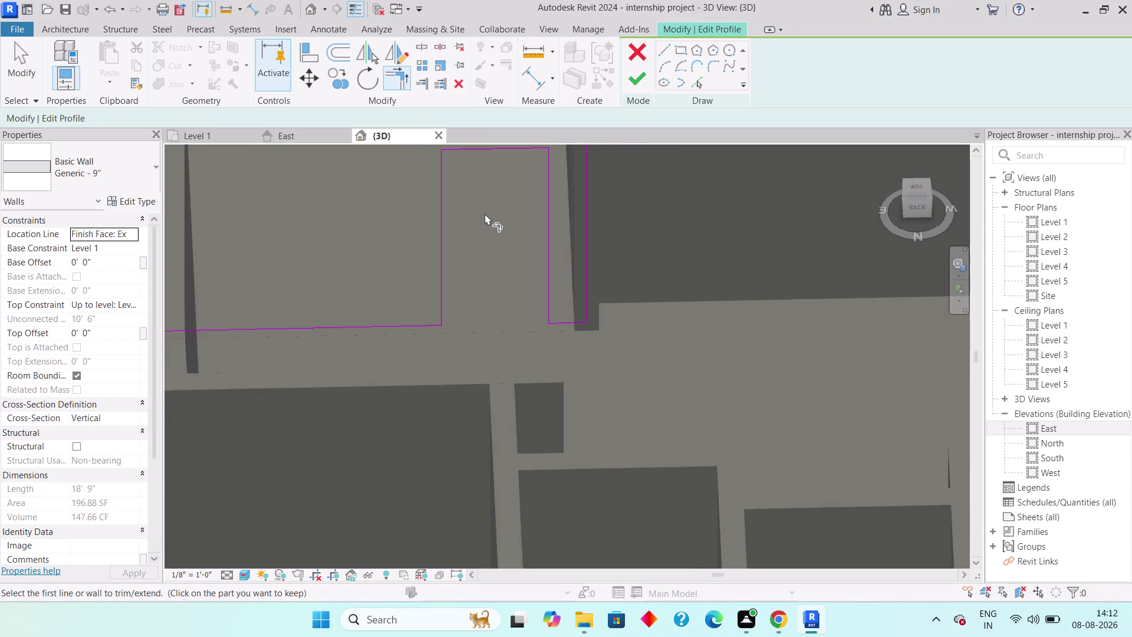
middle_drag(488, 218, 464, 392)
key(Escape)
key(Escape)
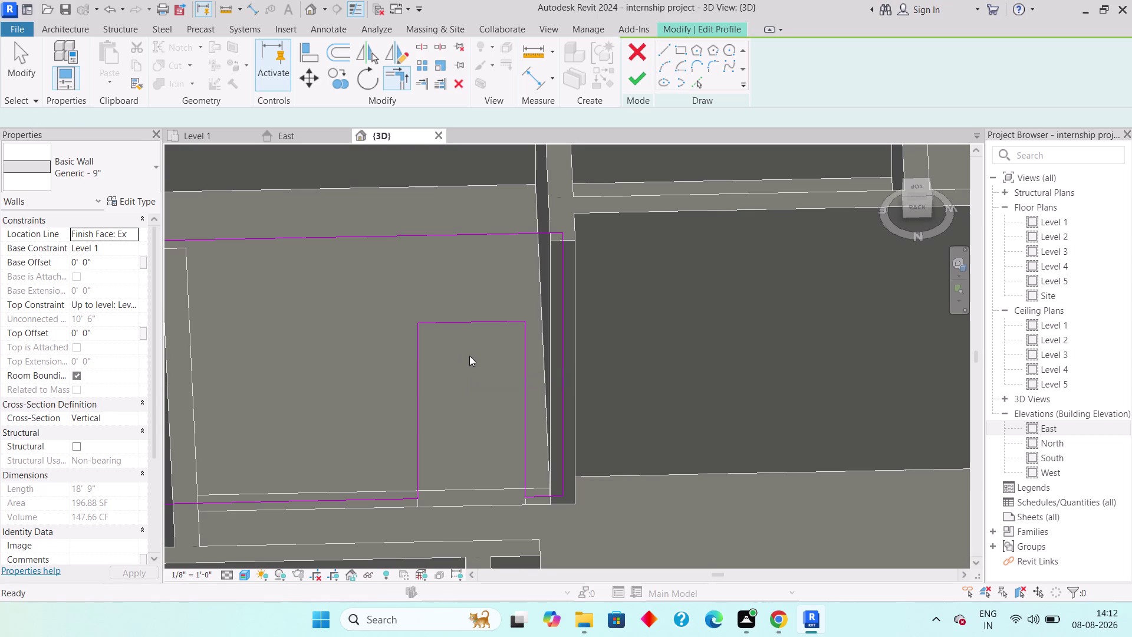
click(671, 51)
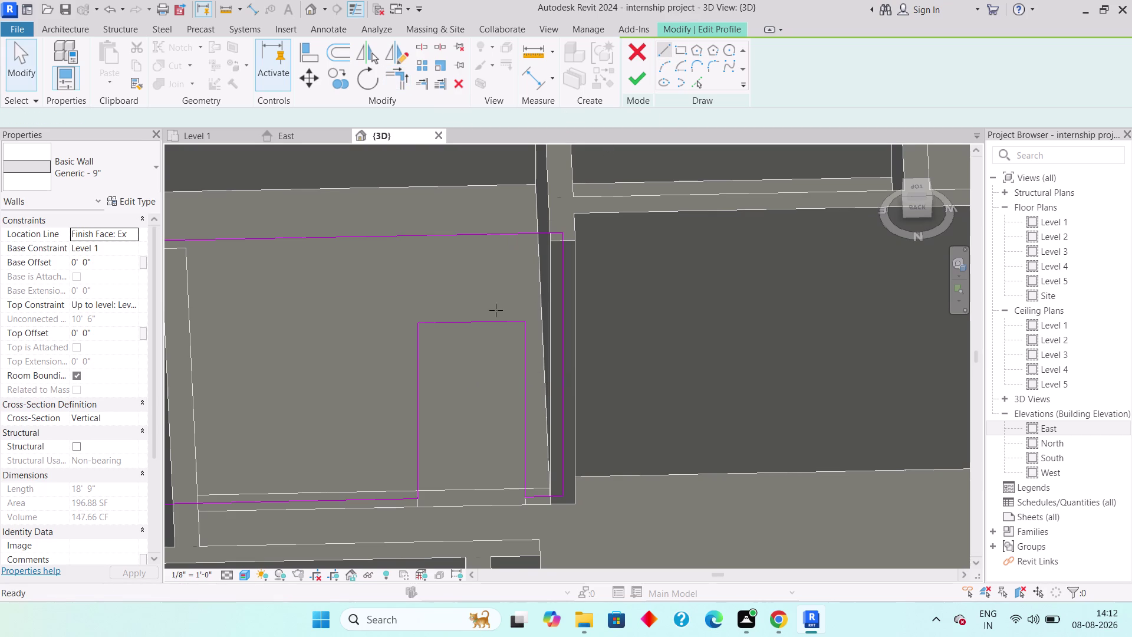
Sketch a short reference line and a start-end-radius arc across the opening's top.
click(472, 323)
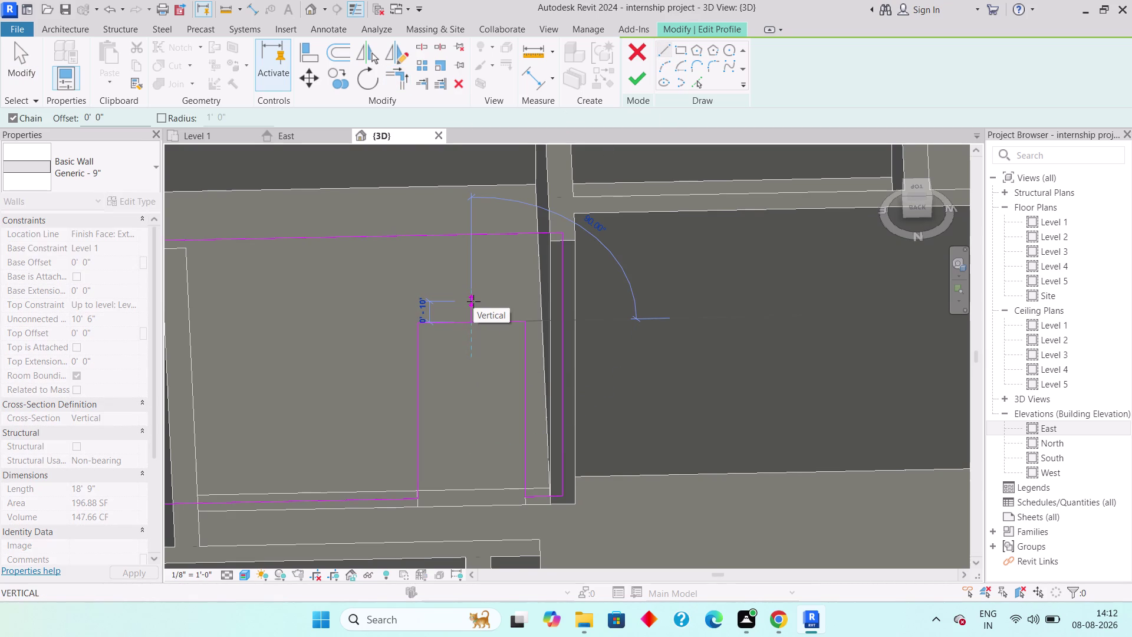
click(473, 301)
key(Escape)
key(Escape)
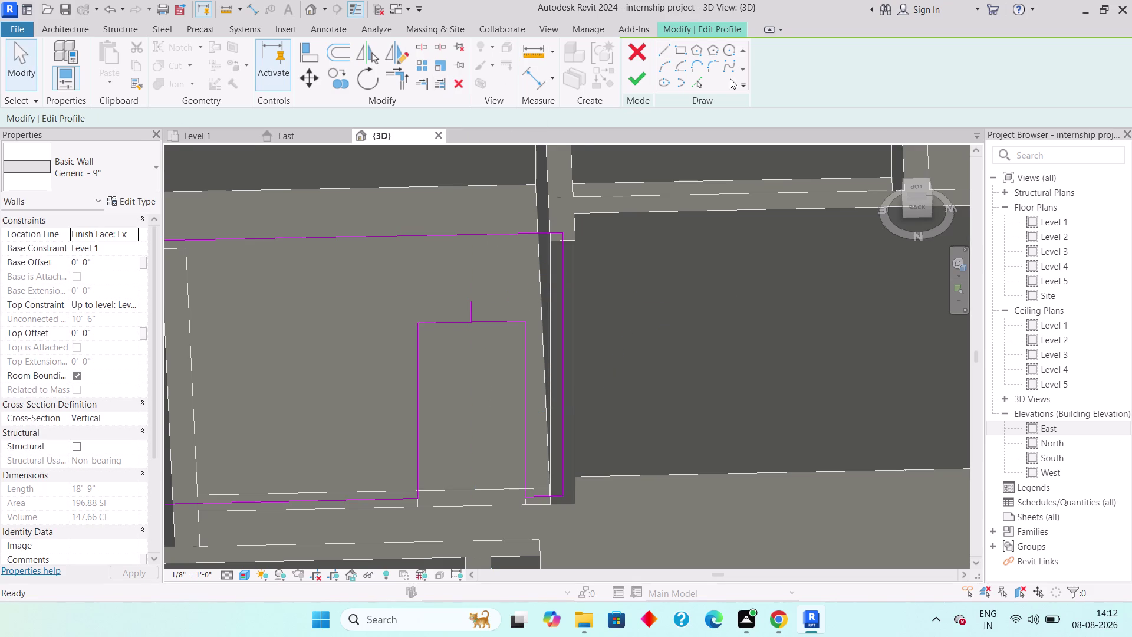
click(658, 65)
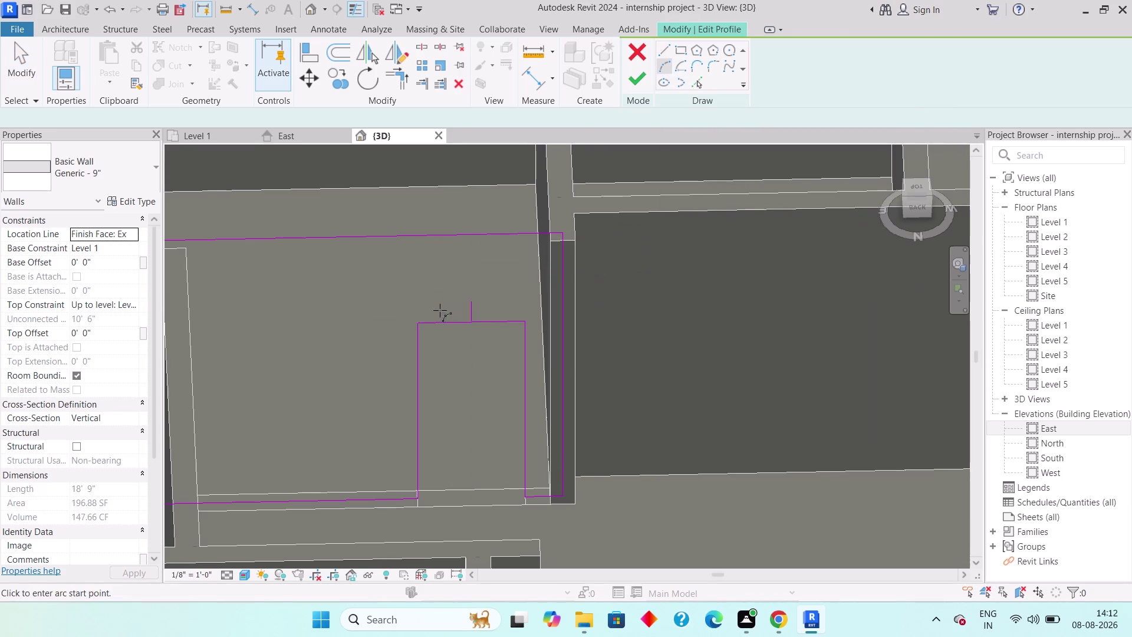
drag(415, 321, 421, 315)
click(521, 319)
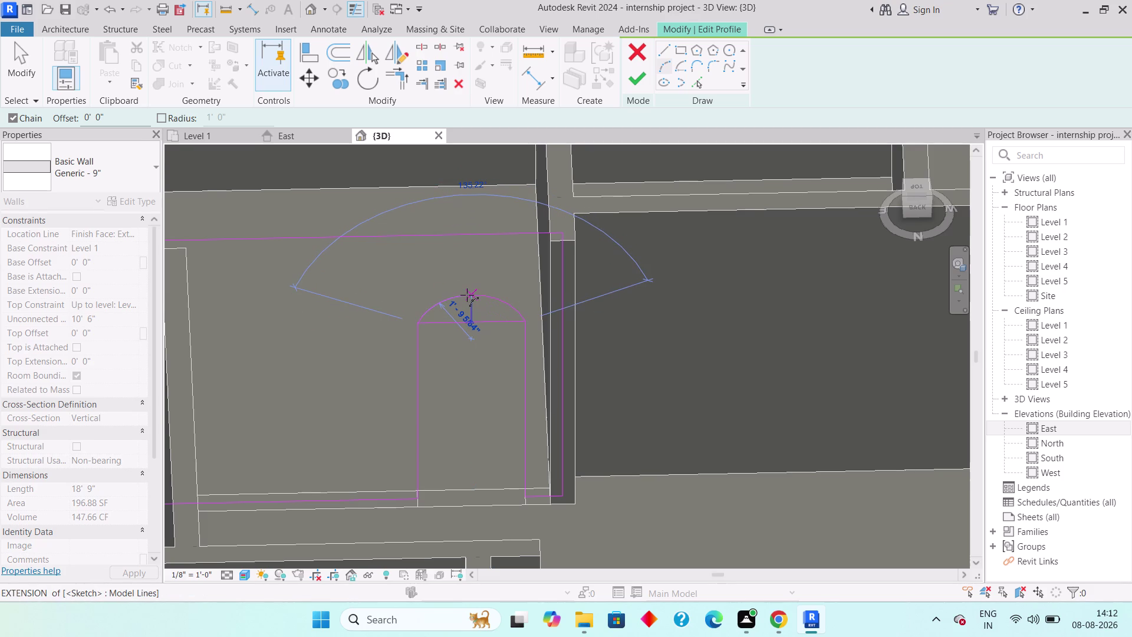
click(466, 295)
key(Escape)
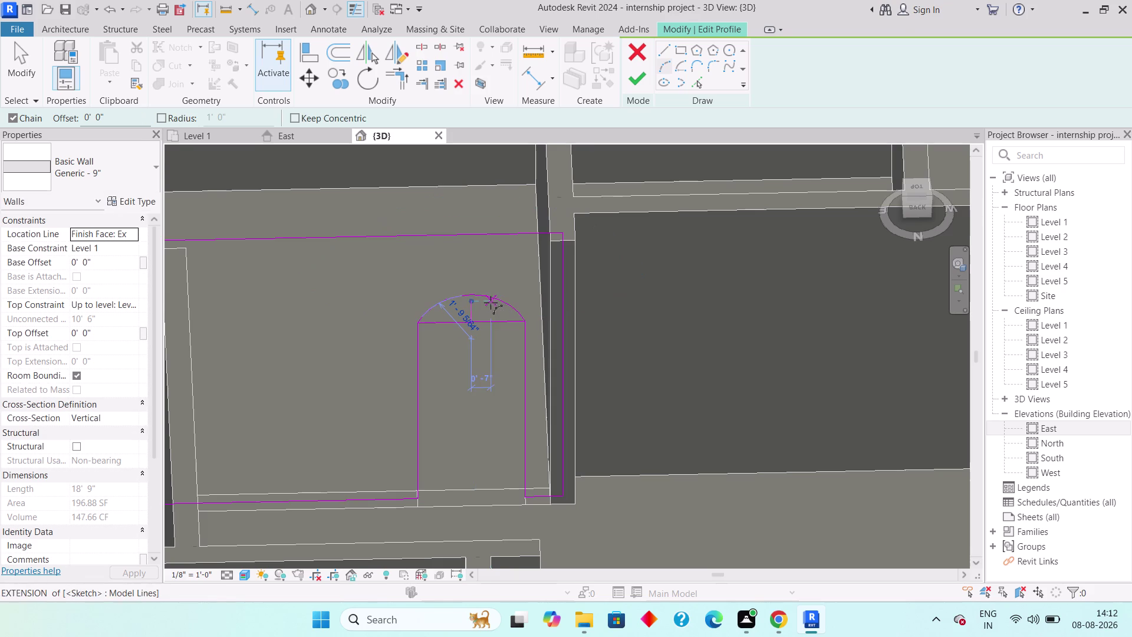
Delete the reference line and straight top edge, then finish the wall profile edit.
scroll(up, 3)
key(Escape)
key(Escape)
click(459, 317)
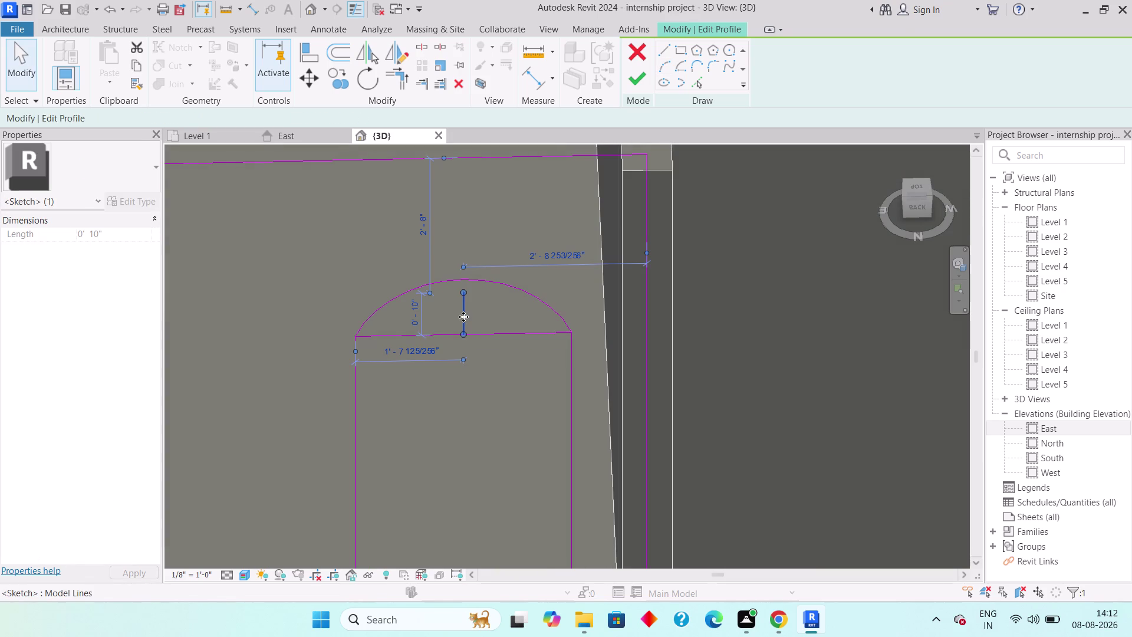
key(Delete)
click(475, 332)
key(Delete)
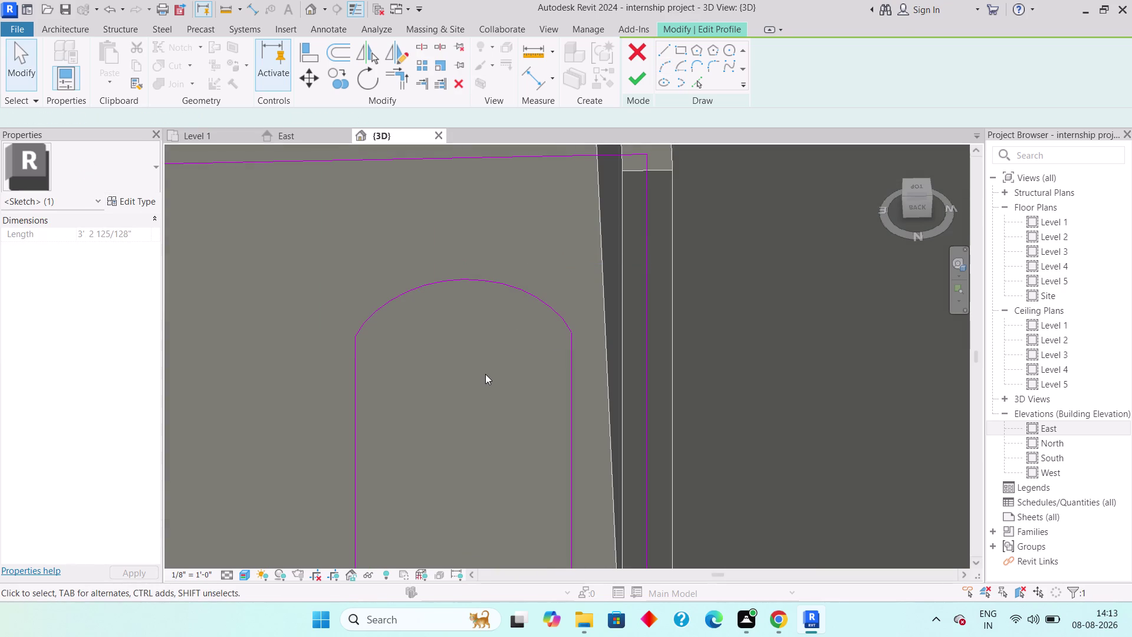
scroll(down, 3)
middle_drag(488, 420, 478, 289)
scroll(down, 3)
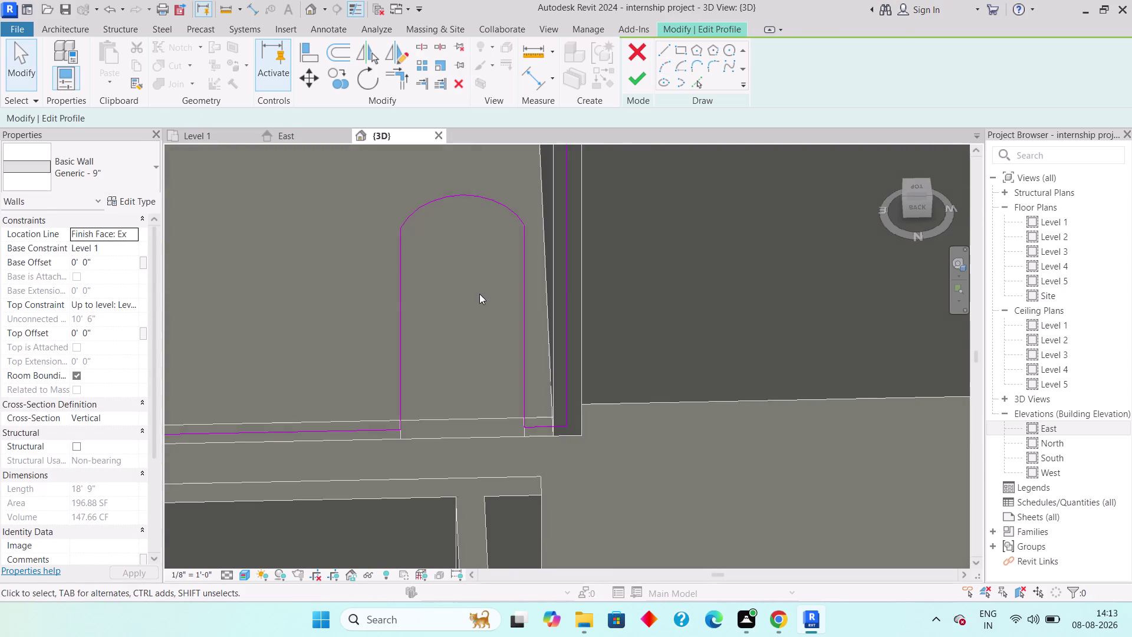
middle_drag(480, 293, 451, 322)
click(638, 78)
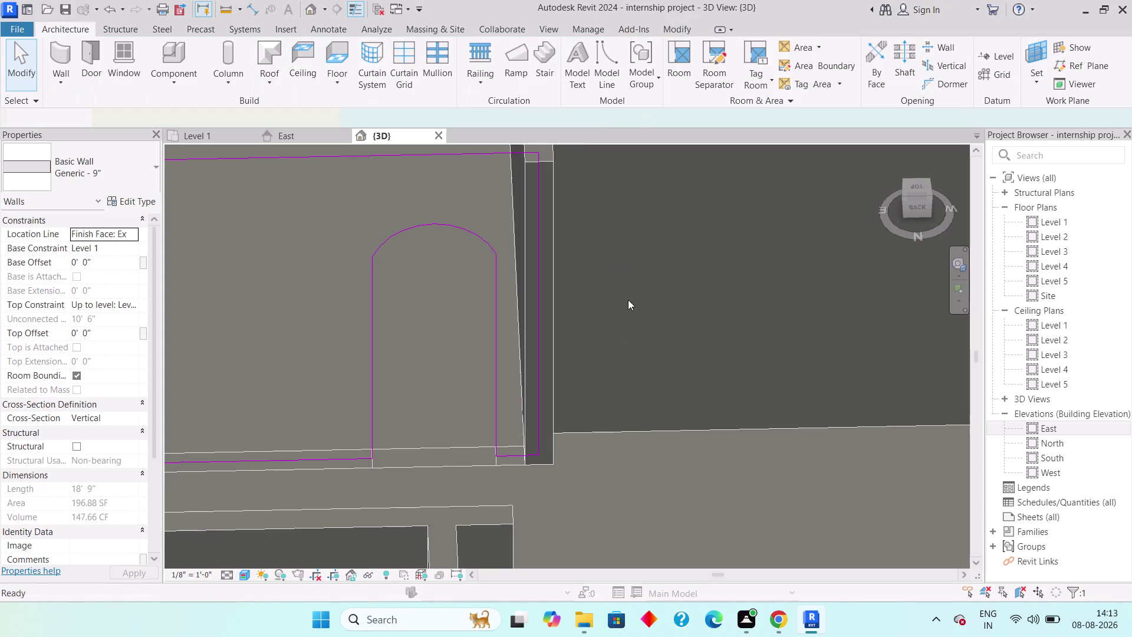
click(623, 453)
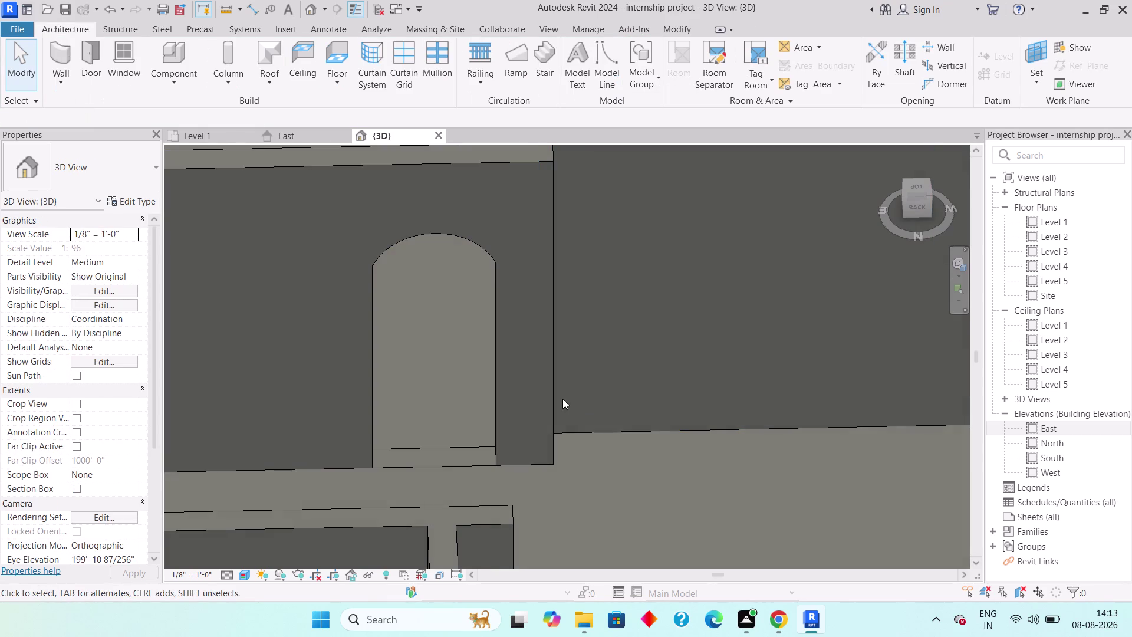
Zoom out the 3D view to bring the whole house model into view.
scroll(down, 3)
middle_drag(607, 353, 525, 352)
scroll(down, 3)
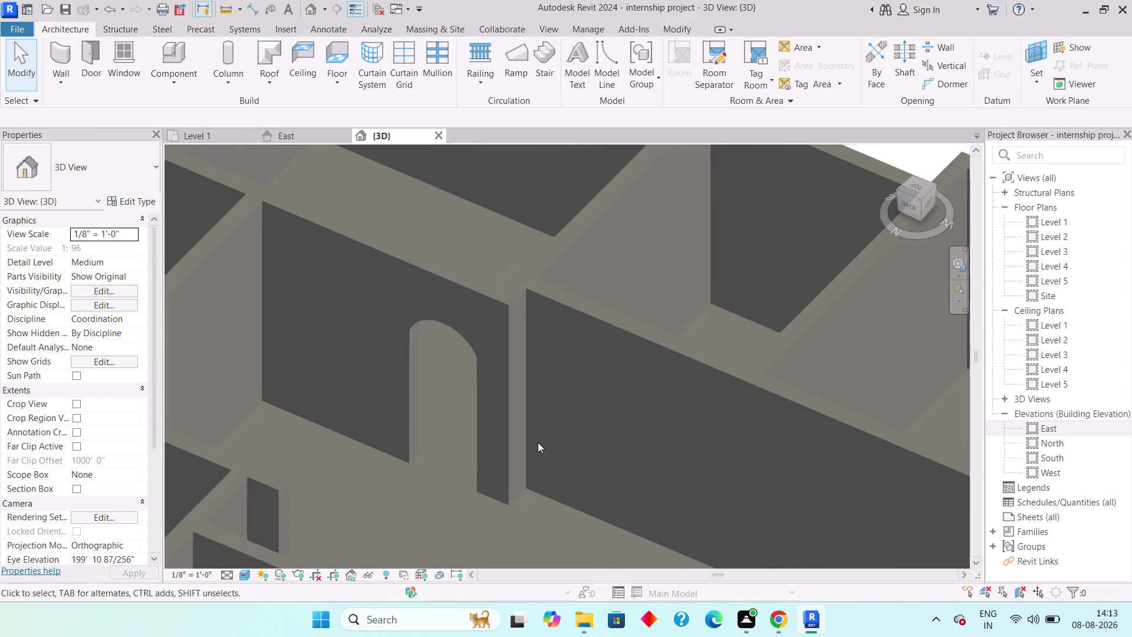
middle_drag(537, 449, 554, 319)
scroll(down, 3)
scroll(down, 3)
middle_drag(604, 379, 620, 368)
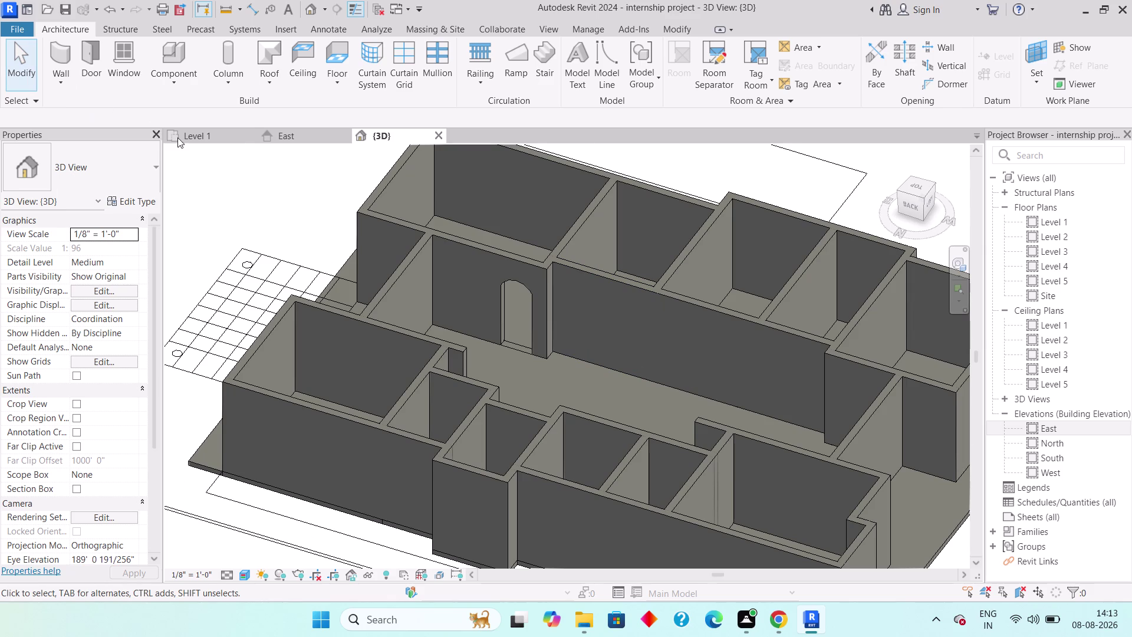
Select the Family Lounge–Dining Area wall on Level 1 and view it in 3D.
click(186, 136)
middle_drag(588, 410, 612, 383)
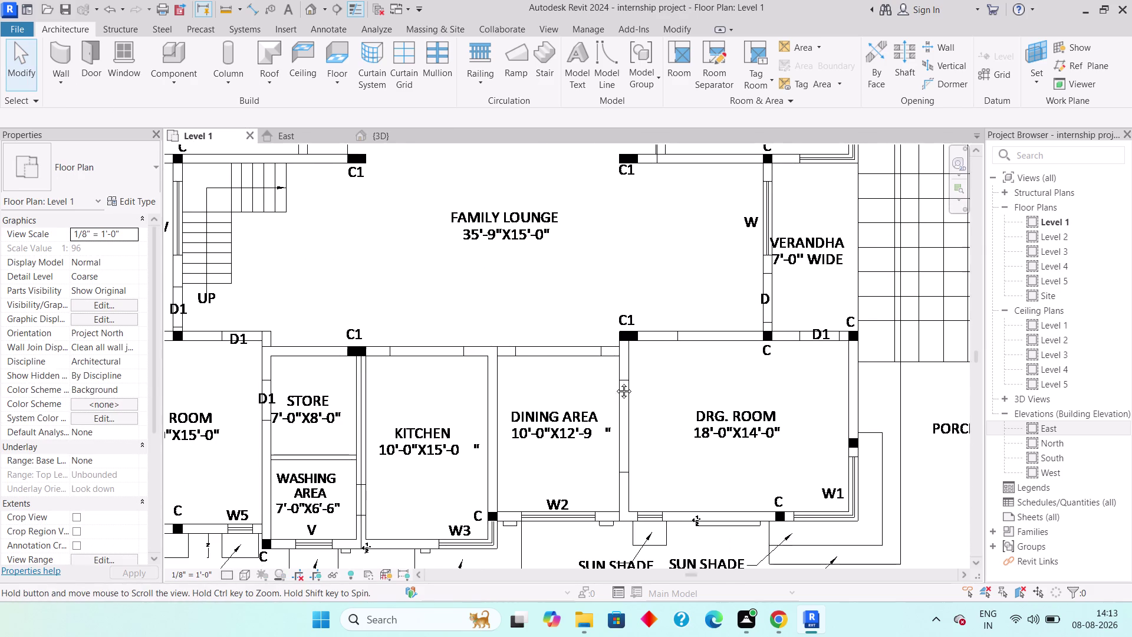
middle_drag(613, 383, 621, 375)
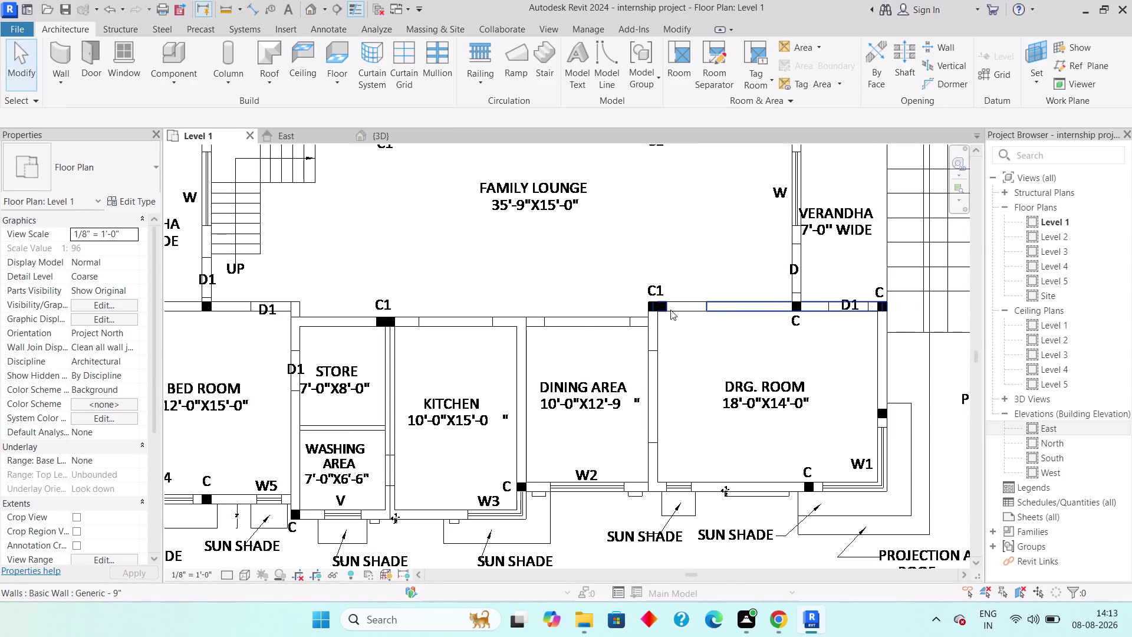
click(585, 329)
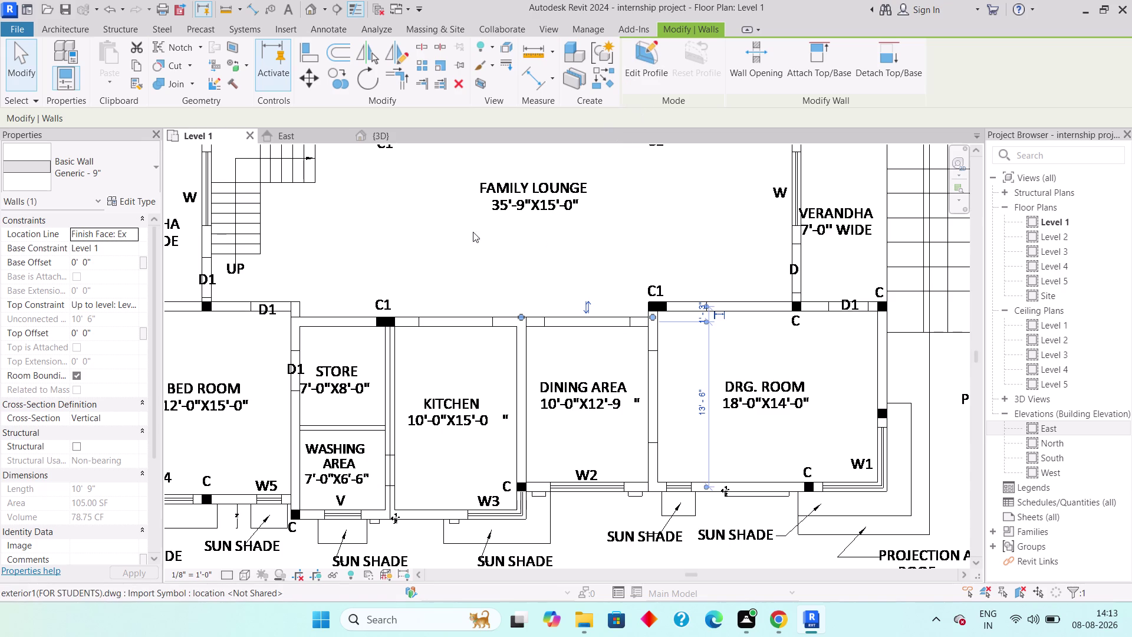
click(411, 137)
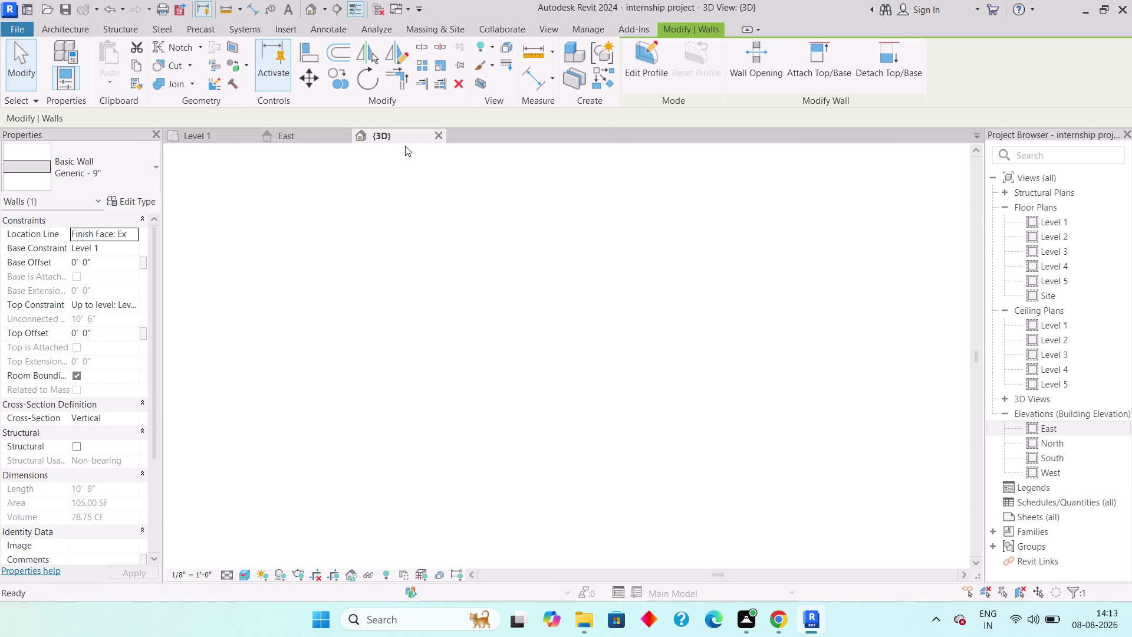
middle_drag(570, 372, 570, 376)
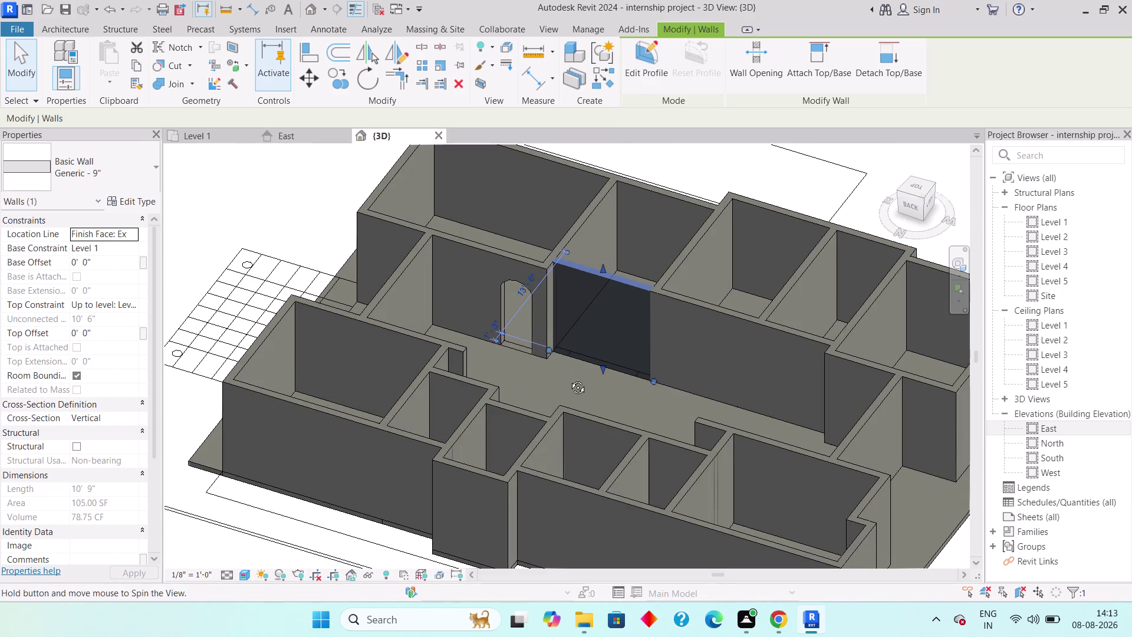
middle_drag(570, 375, 570, 381)
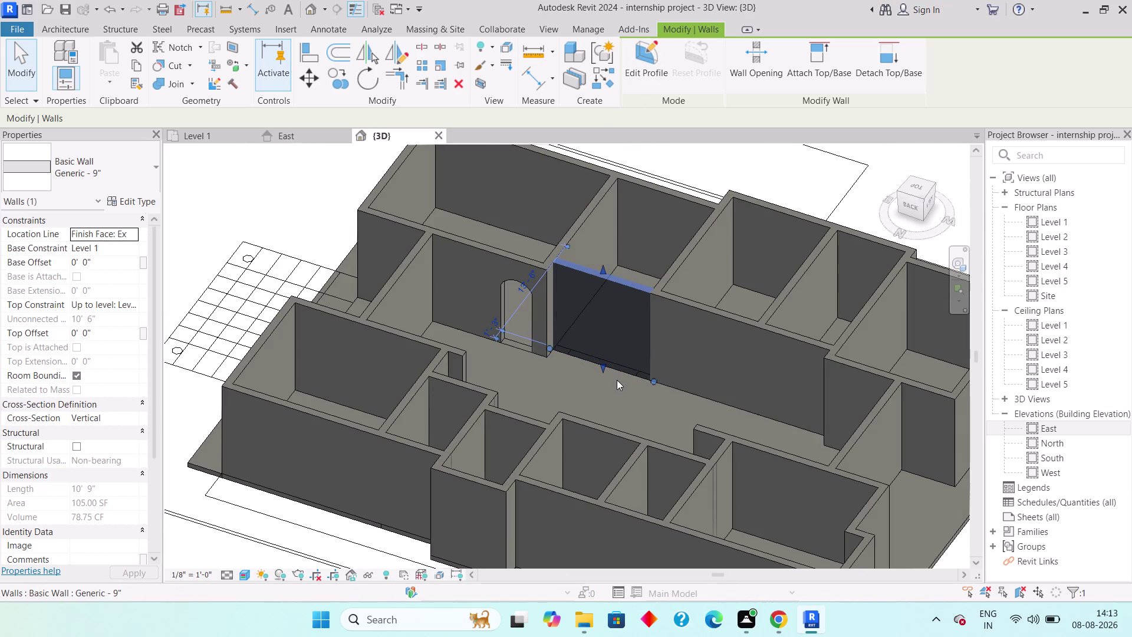
click(656, 60)
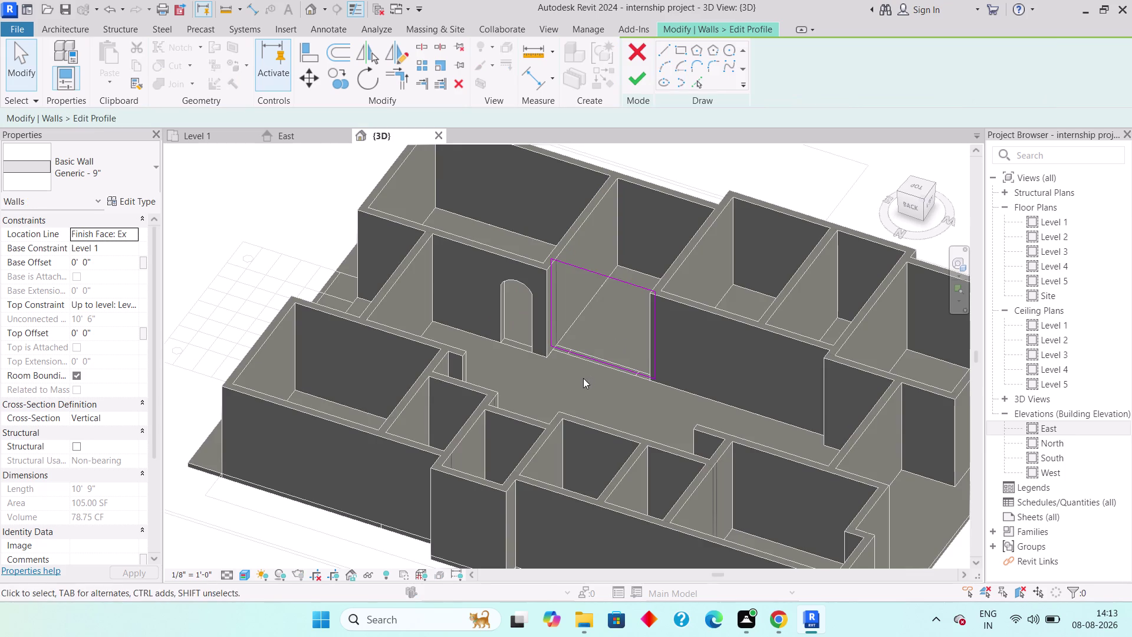
Zoom into the wall profile and place a rectangle's first corner inside it.
middle_drag(572, 391, 594, 397)
scroll(up, 3)
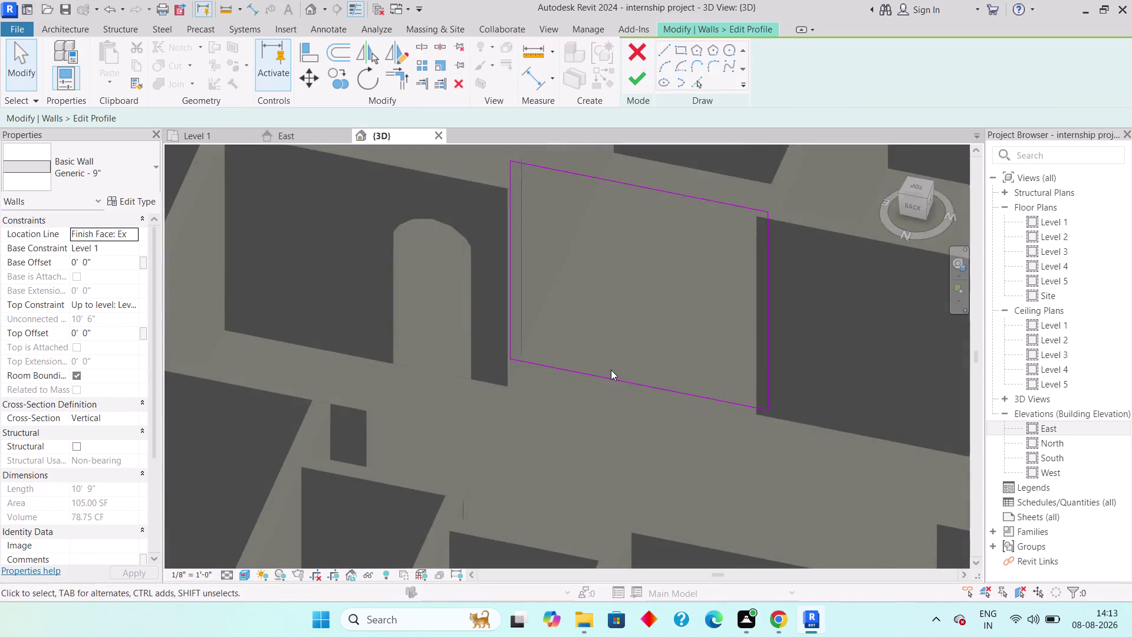
scroll(up, 3)
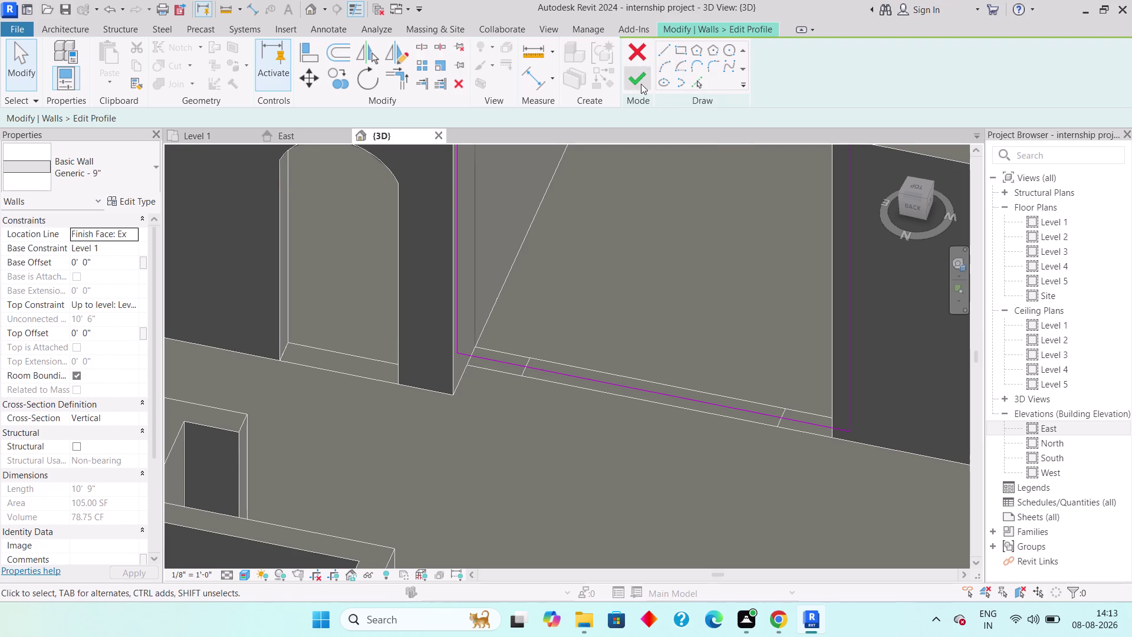
click(676, 48)
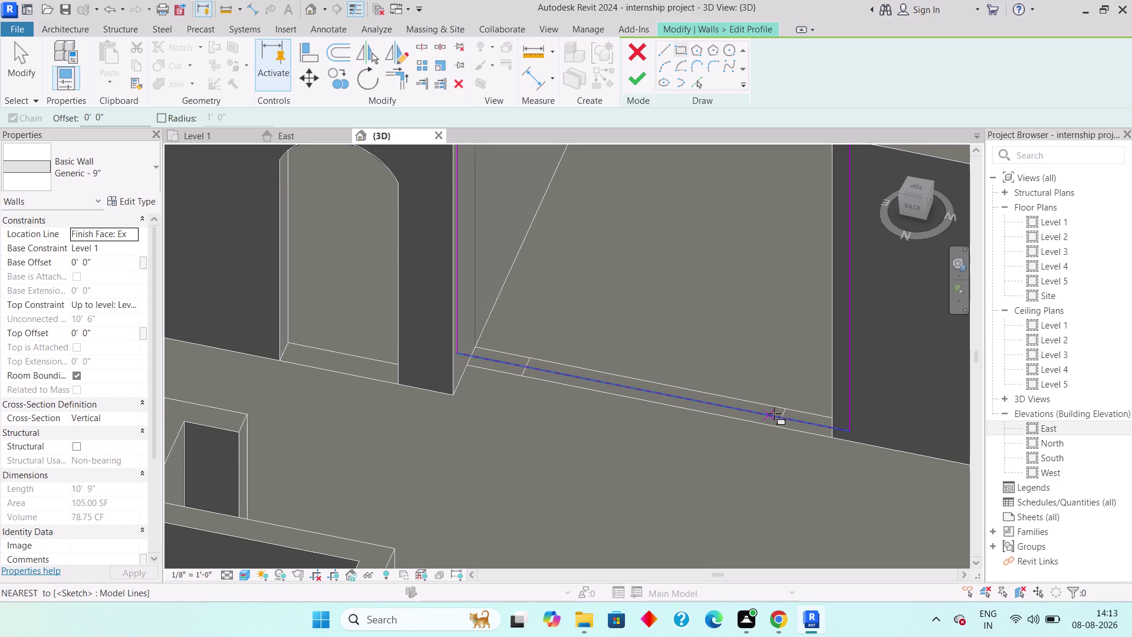
scroll(up, 3)
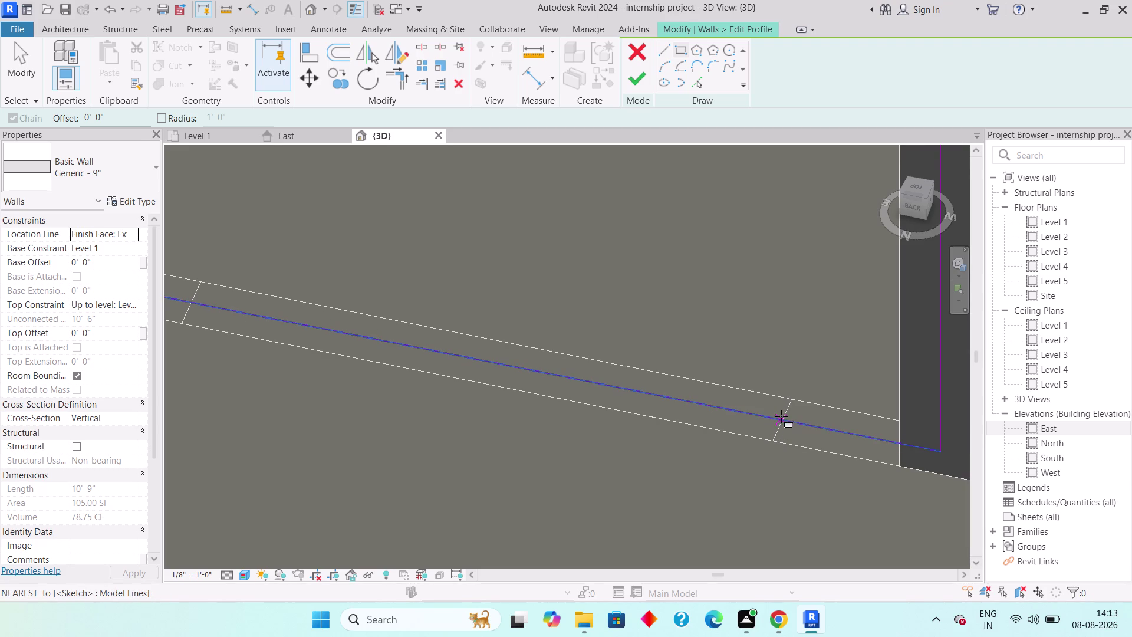
scroll(up, 3)
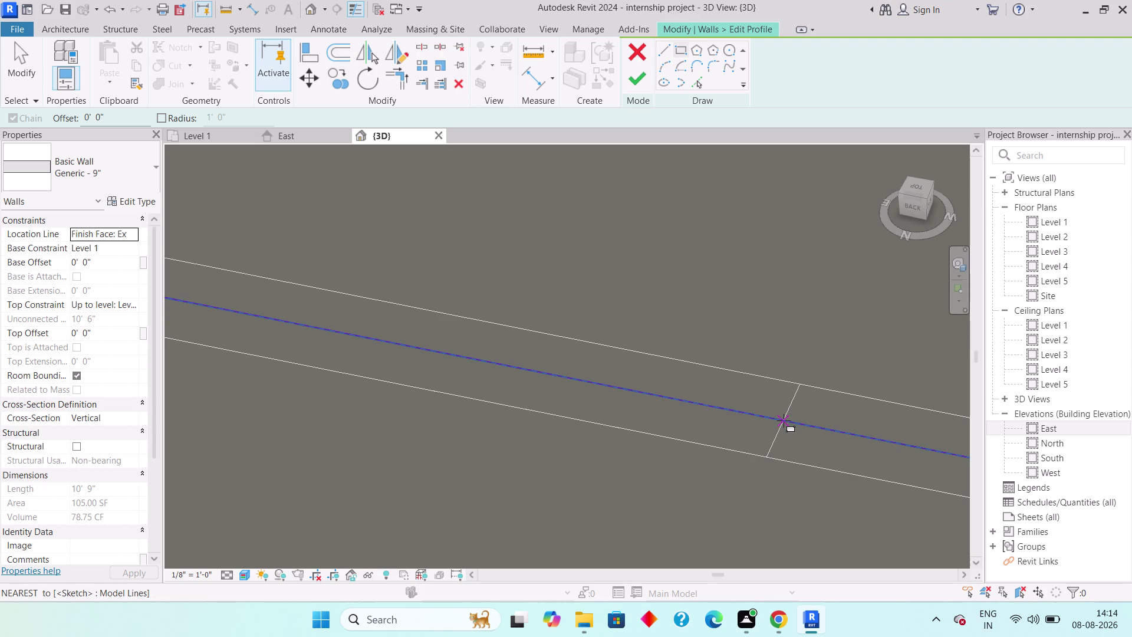
click(783, 417)
Place the opposite corner, completing a roughly 7-foot-wide rectangular opening sketch.
scroll(down, 3)
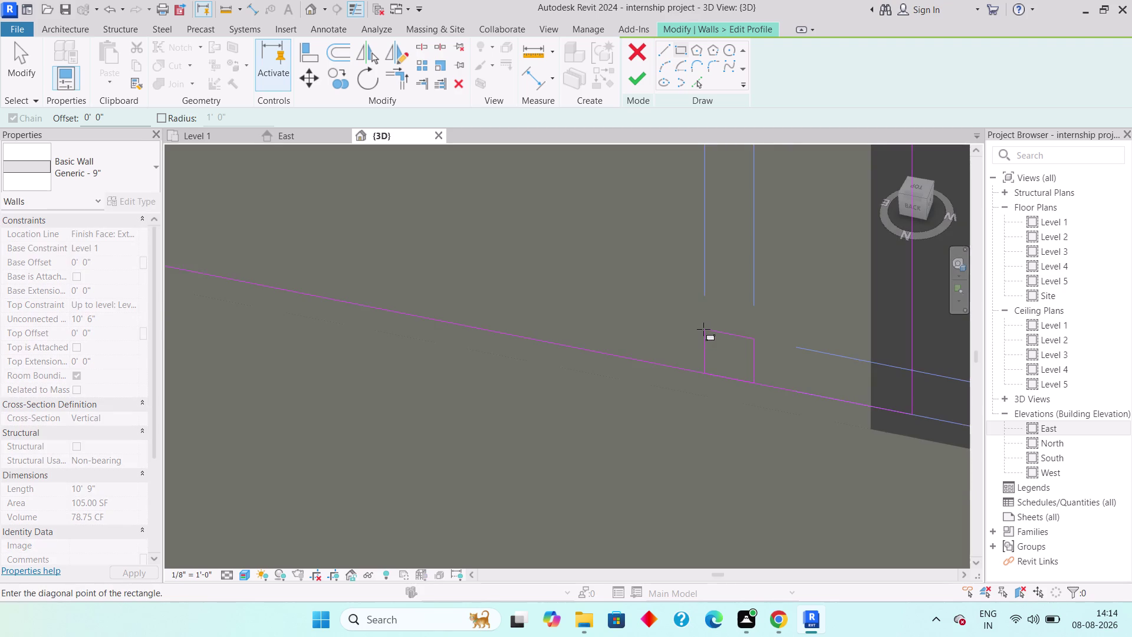
scroll(down, 3)
scroll(down, 3)
scroll(down, 3)
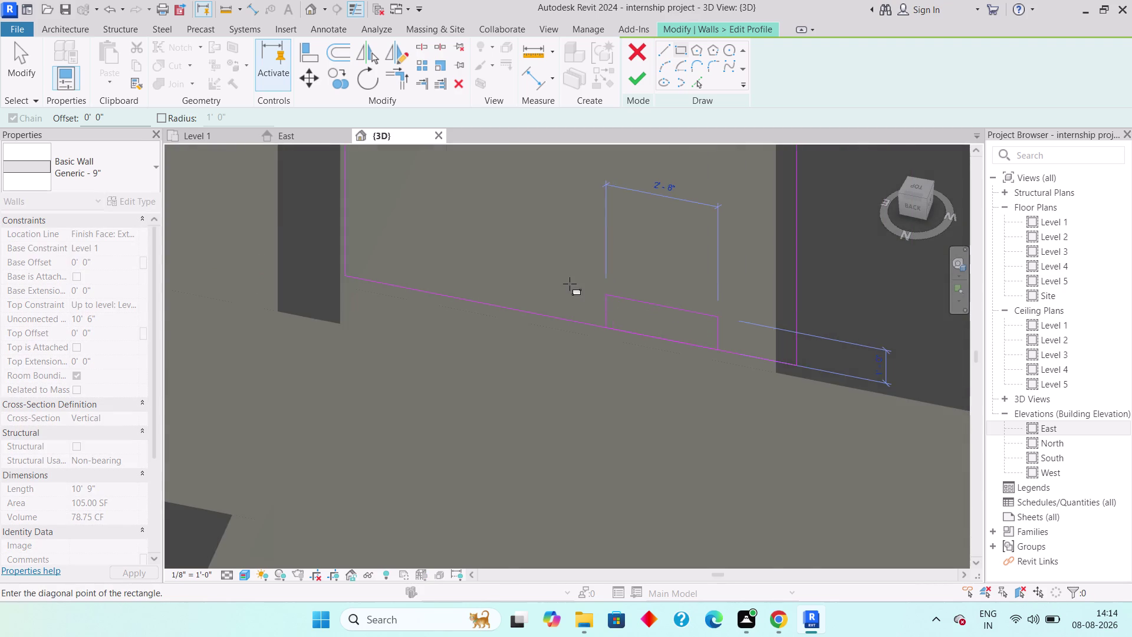
middle_drag(566, 281, 596, 266)
middle_drag(512, 255, 516, 279)
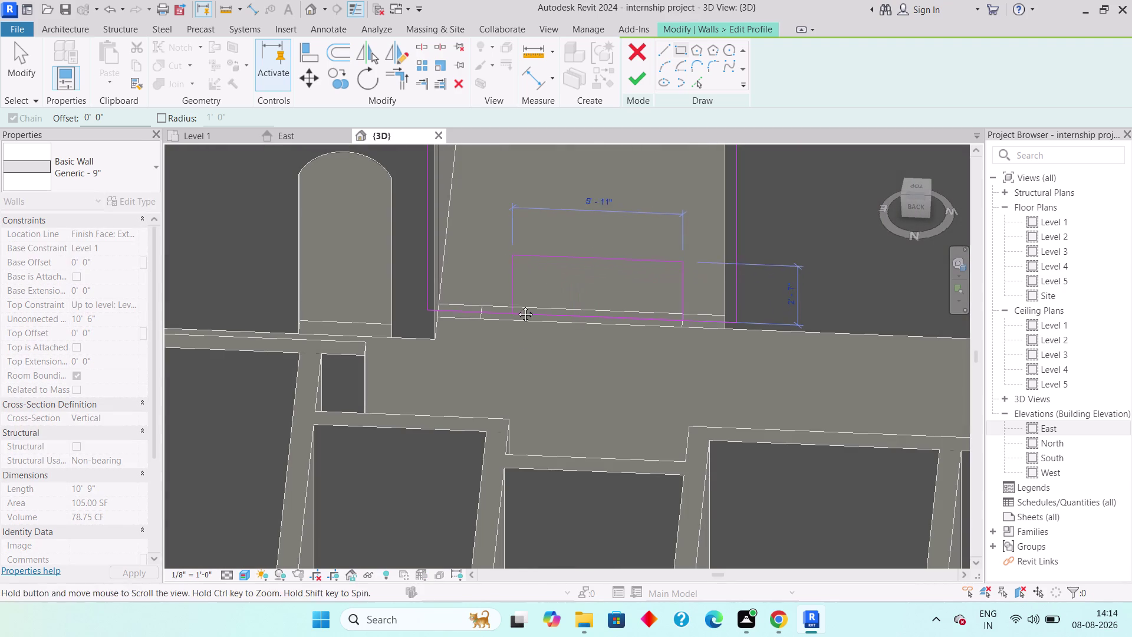
middle_drag(516, 278, 507, 360)
scroll(down, 3)
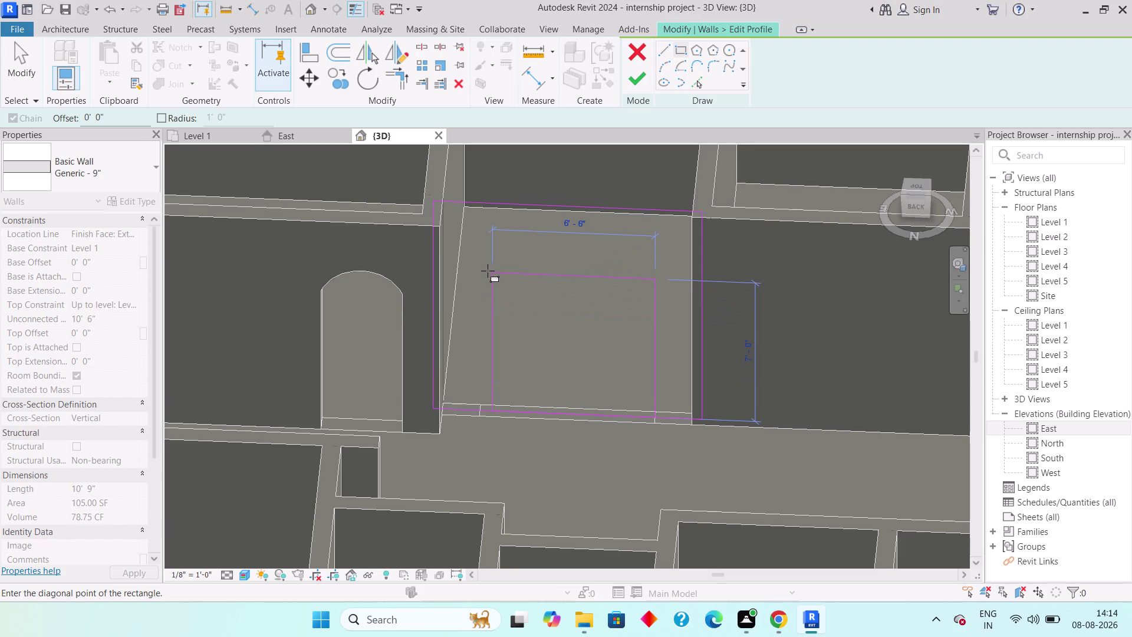
click(483, 267)
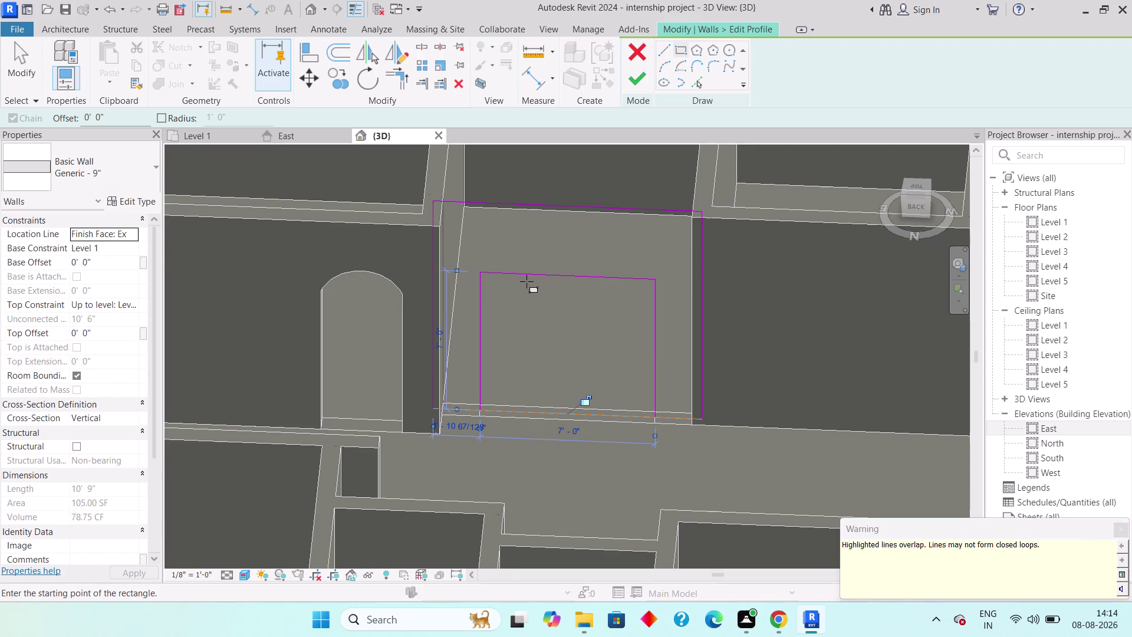
Exit the rectangle tool and select the left and top edges of the sketched opening.
key(Escape)
key(Escape)
key(Escape)
key(Escape)
click(479, 354)
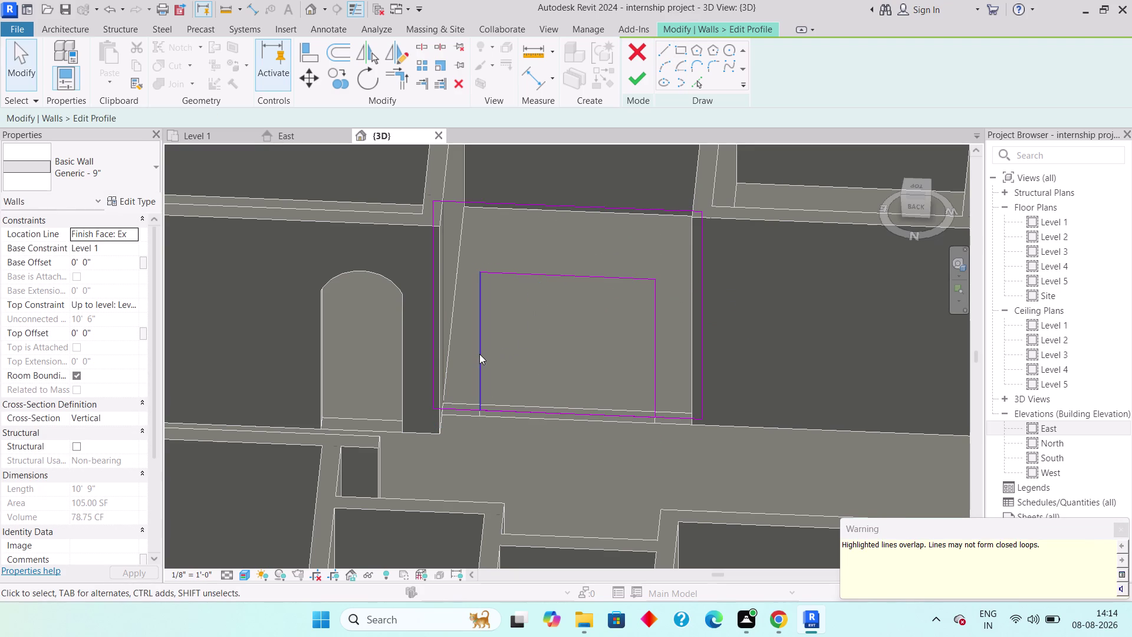
key(Escape)
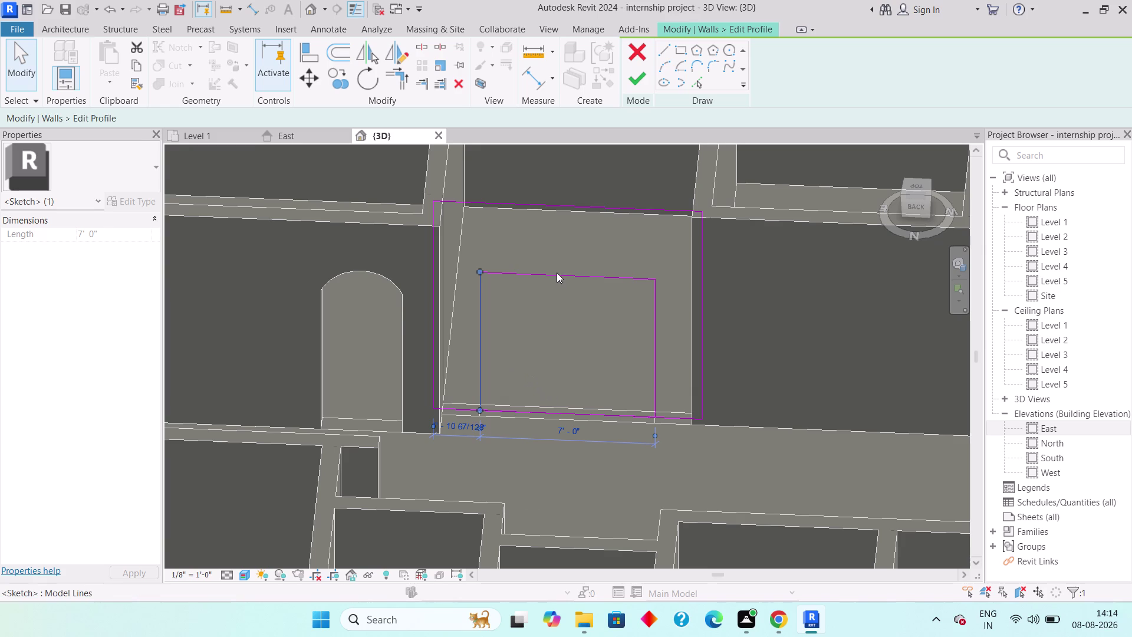
click(557, 275)
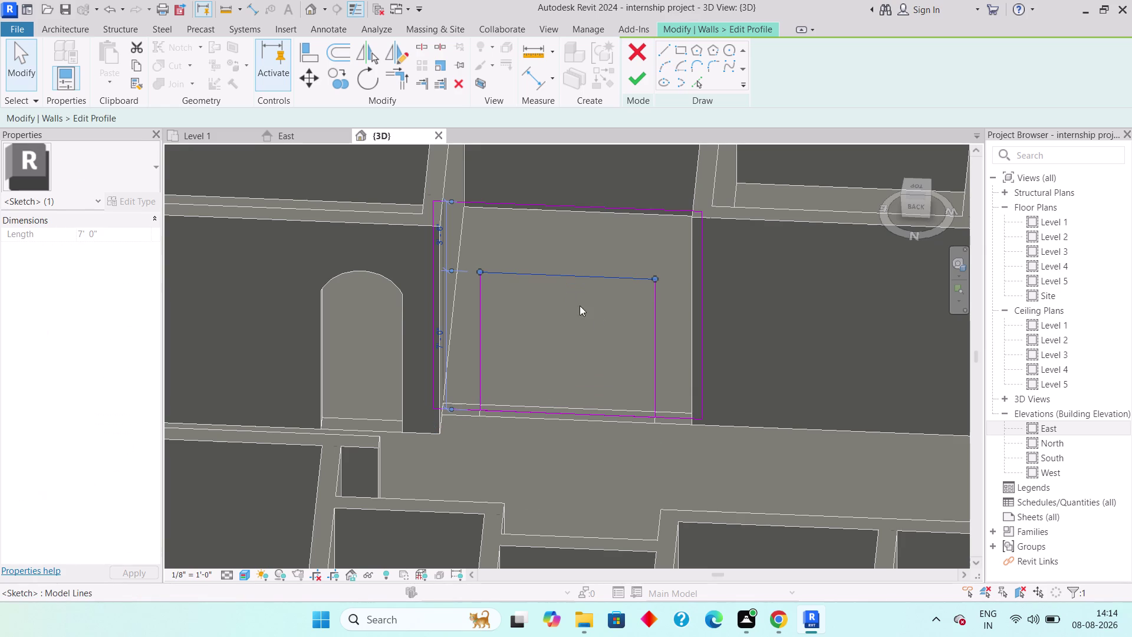
scroll(up, 3)
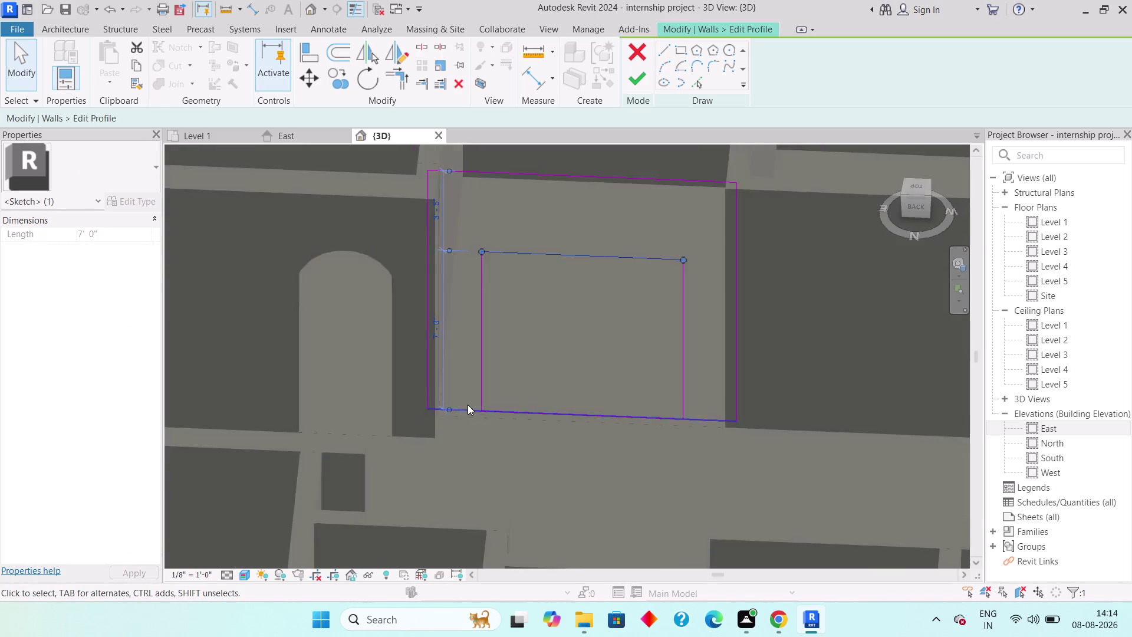
scroll(up, 3)
scroll(down, 3)
middle_drag(555, 283, 563, 304)
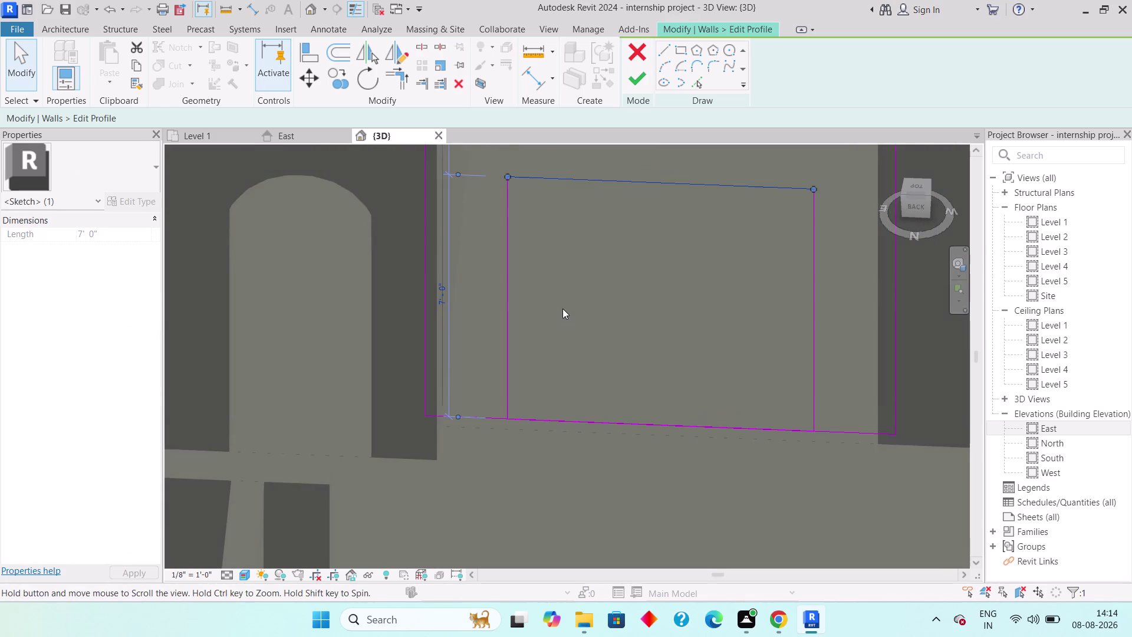
scroll(down, 3)
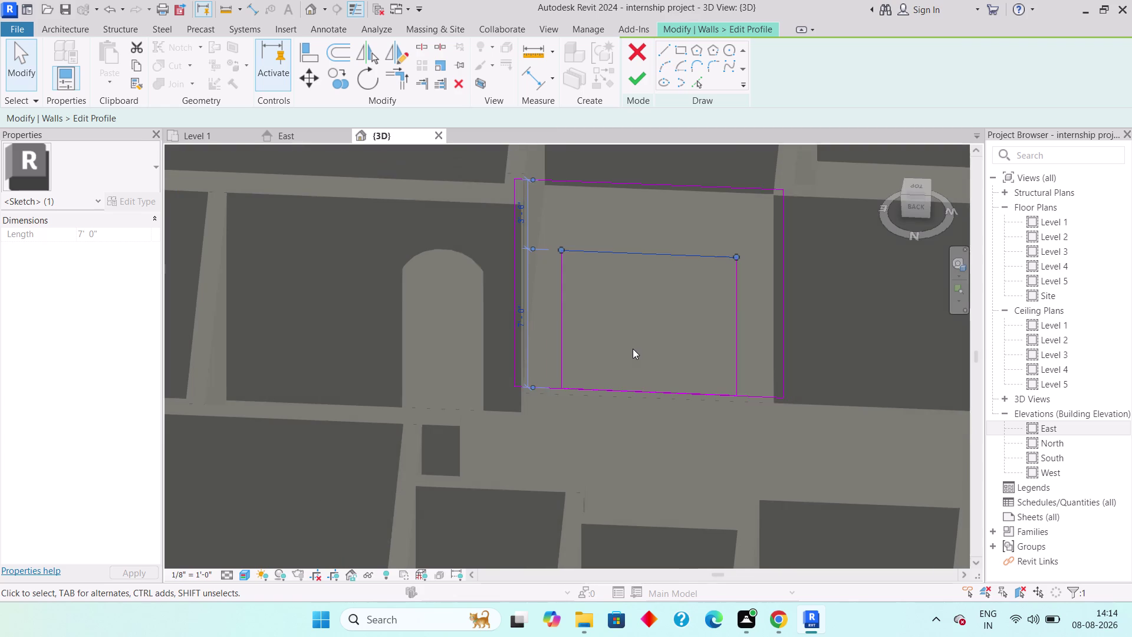
key(Escape)
key(Escape)
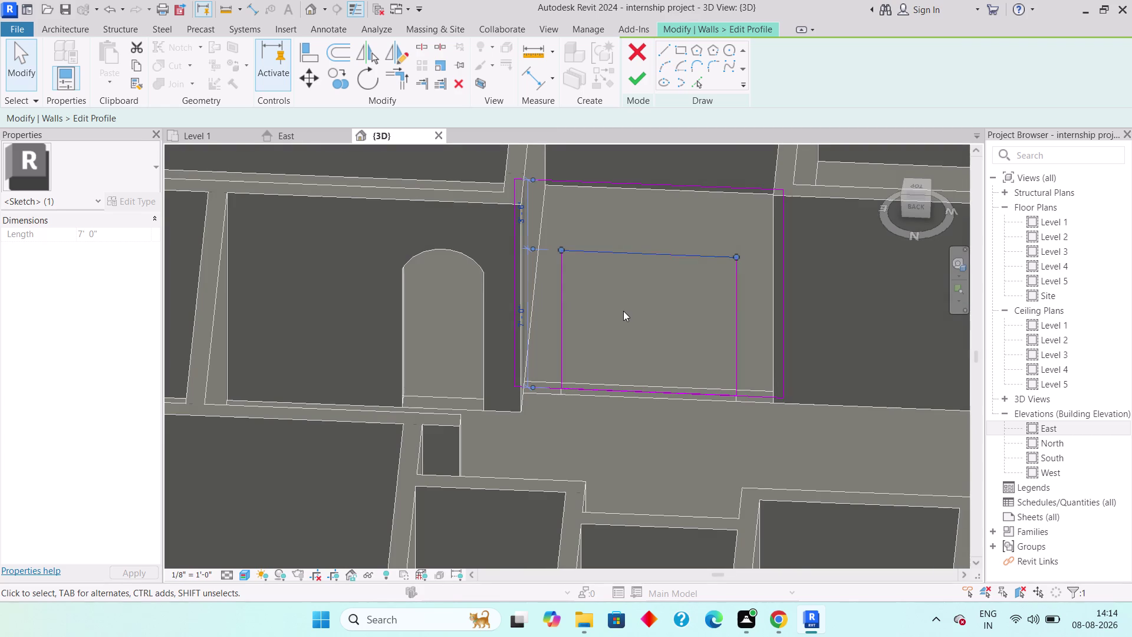
Try splitting and trimming the bottom sketch lines of the opening.
click(422, 46)
click(641, 392)
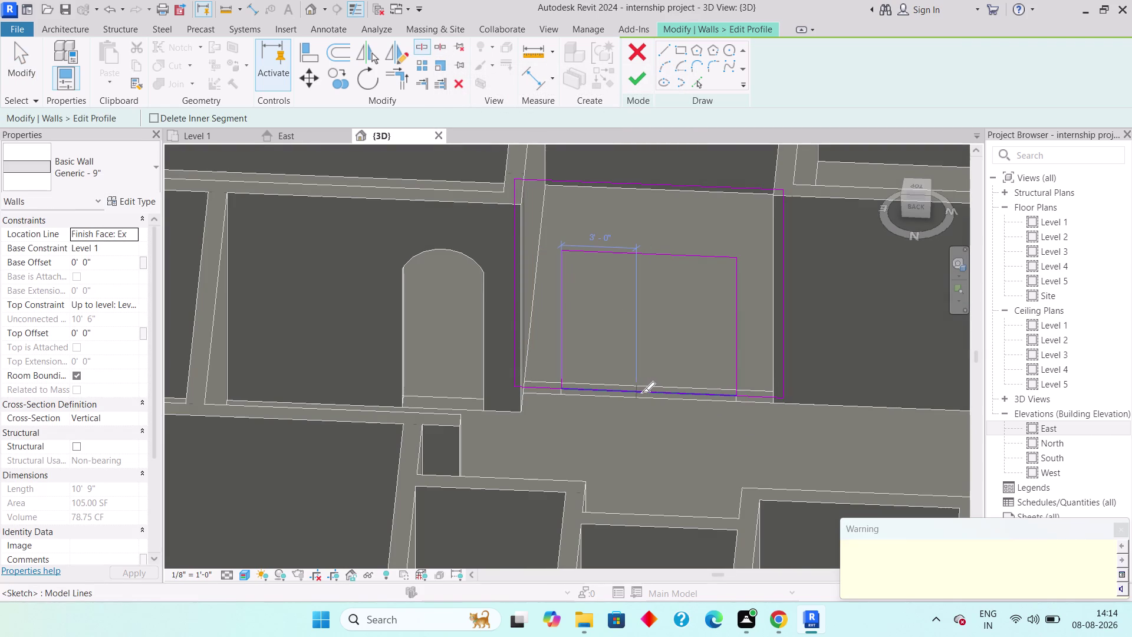
key(Escape)
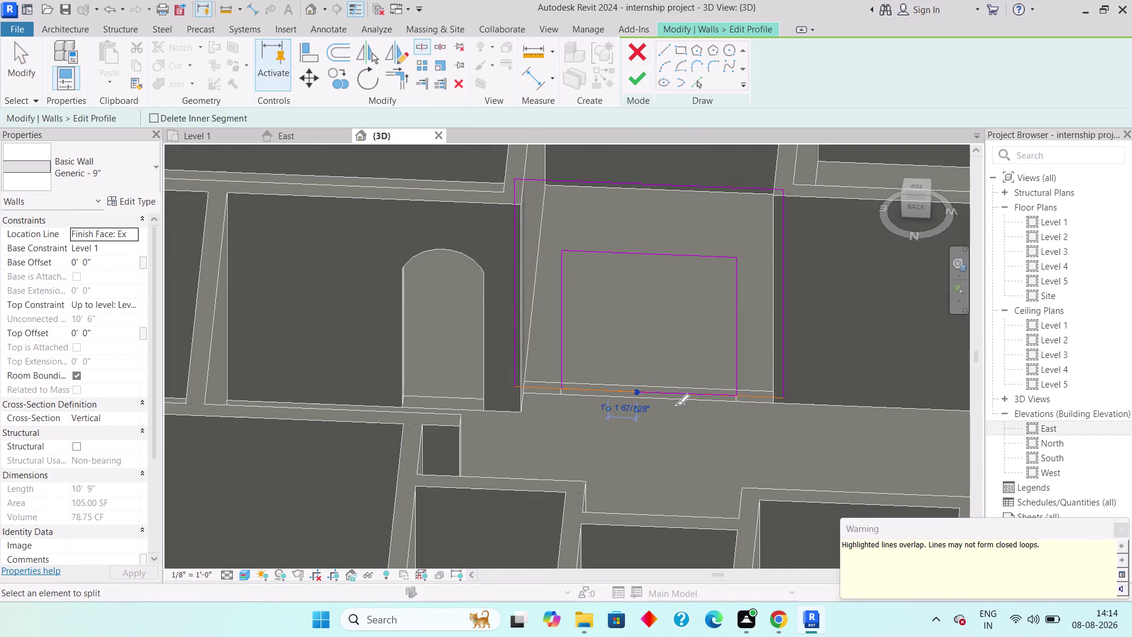
key(Escape)
key(Escape)
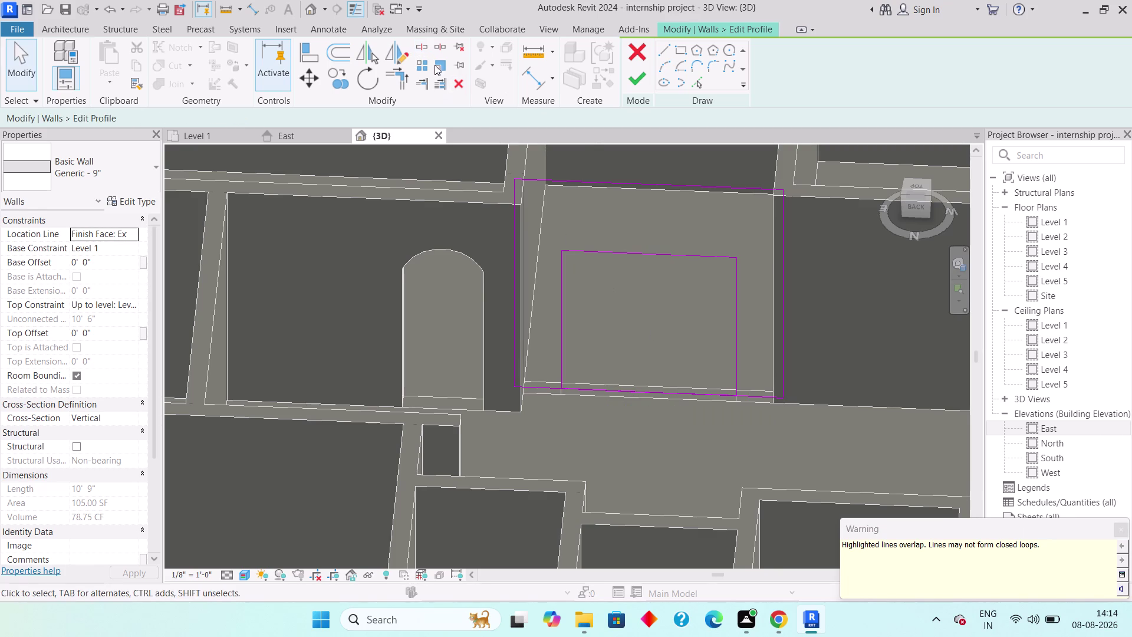
click(406, 85)
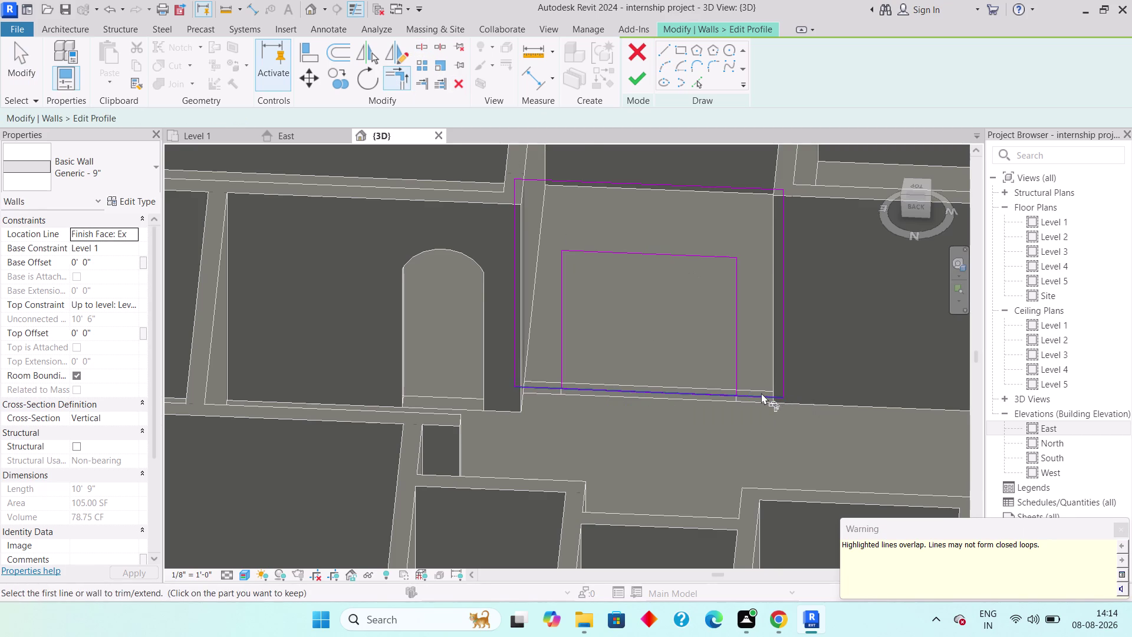
click(761, 393)
click(738, 373)
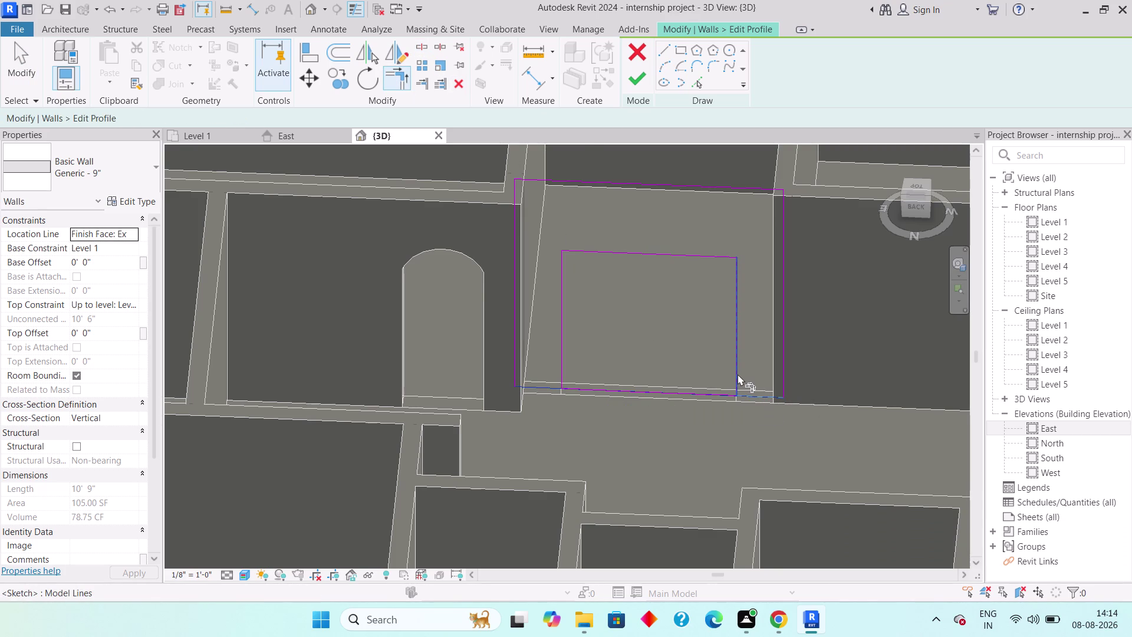
scroll(up, 3)
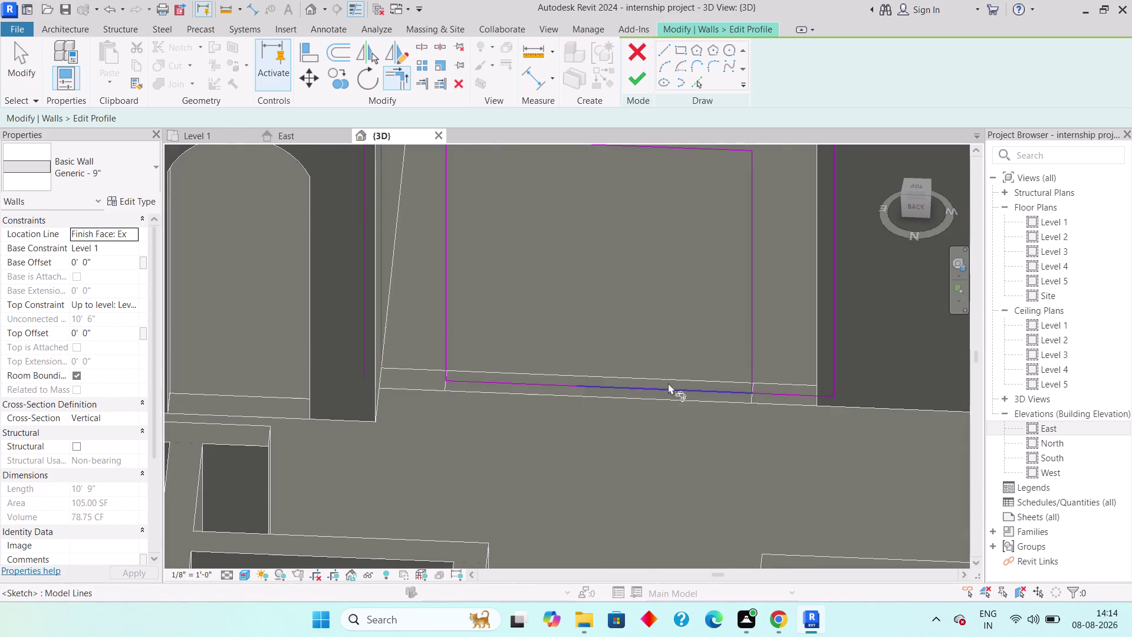
click(749, 350)
click(783, 390)
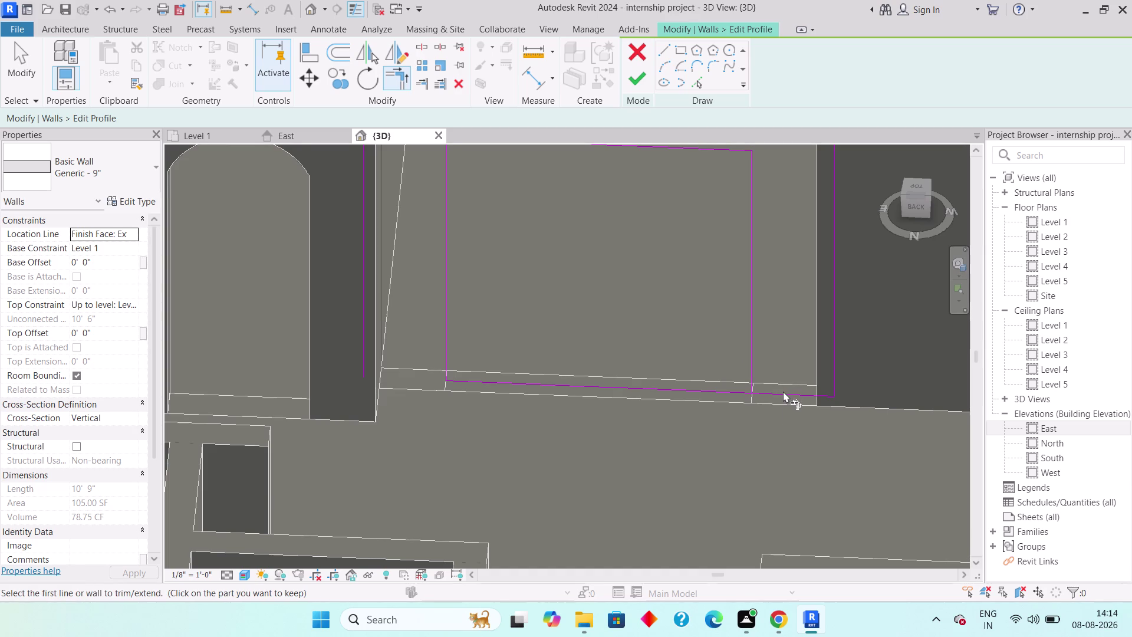
key(Escape)
key(Escape)
Delete the bottom line across the opening and the leftover short segment.
click(698, 391)
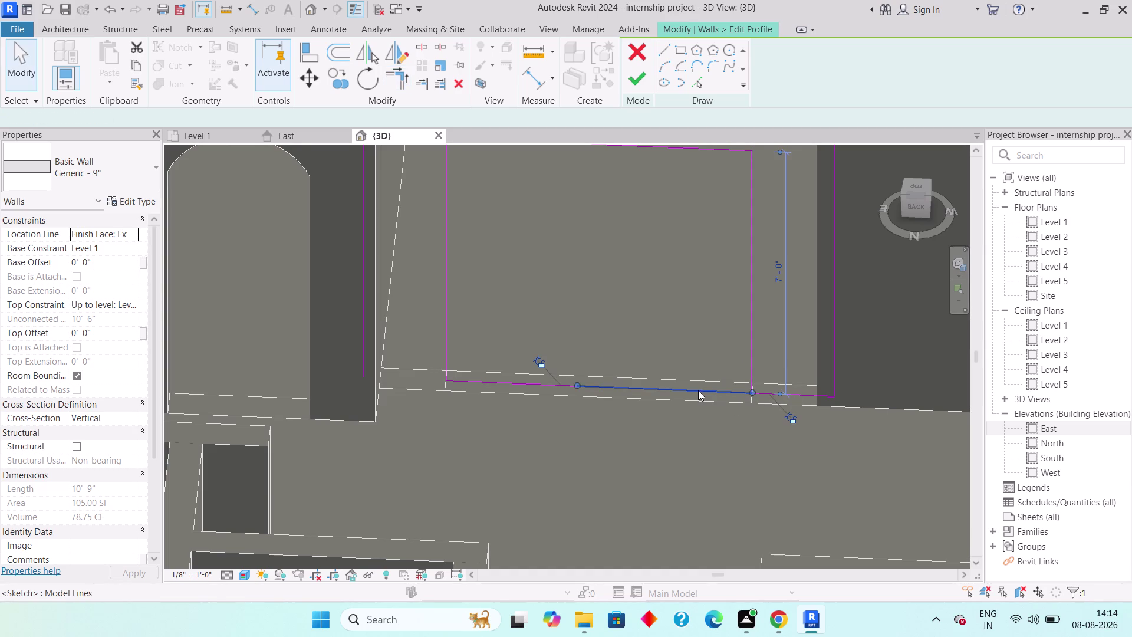
key(Delete)
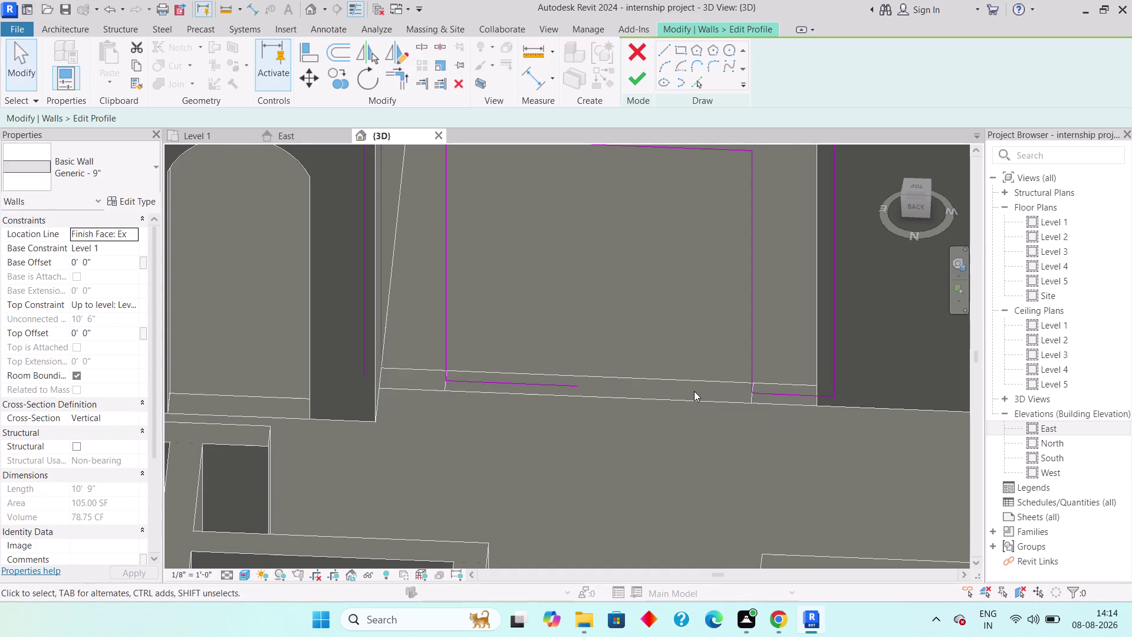
click(569, 382)
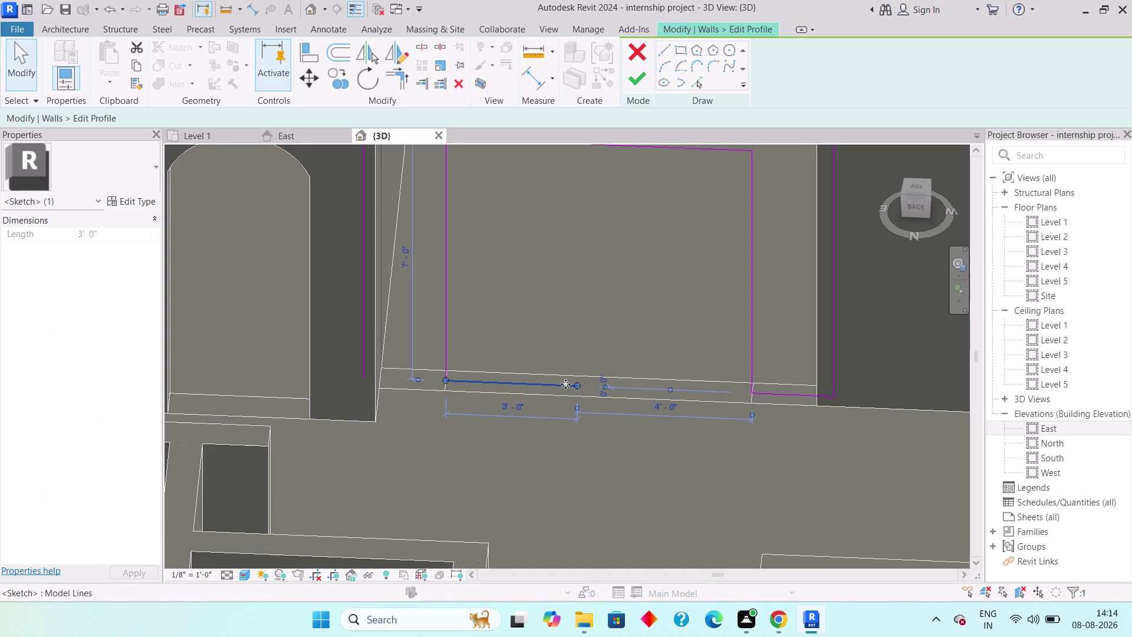
key(Delete)
scroll(up, 3)
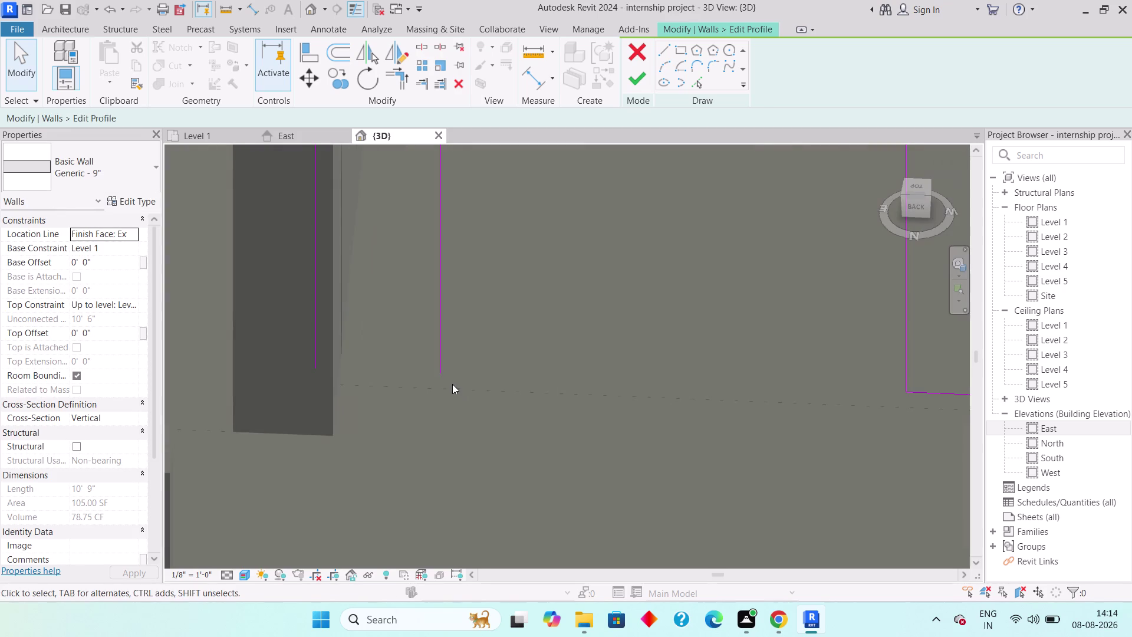
scroll(down, 3)
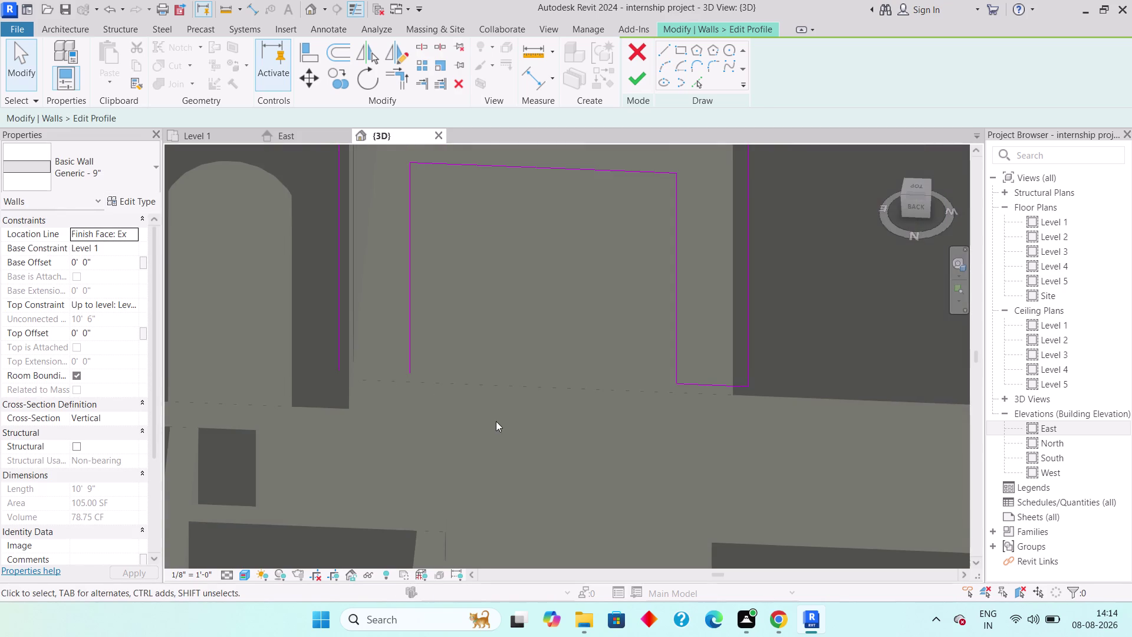
scroll(down, 3)
scroll(up, 3)
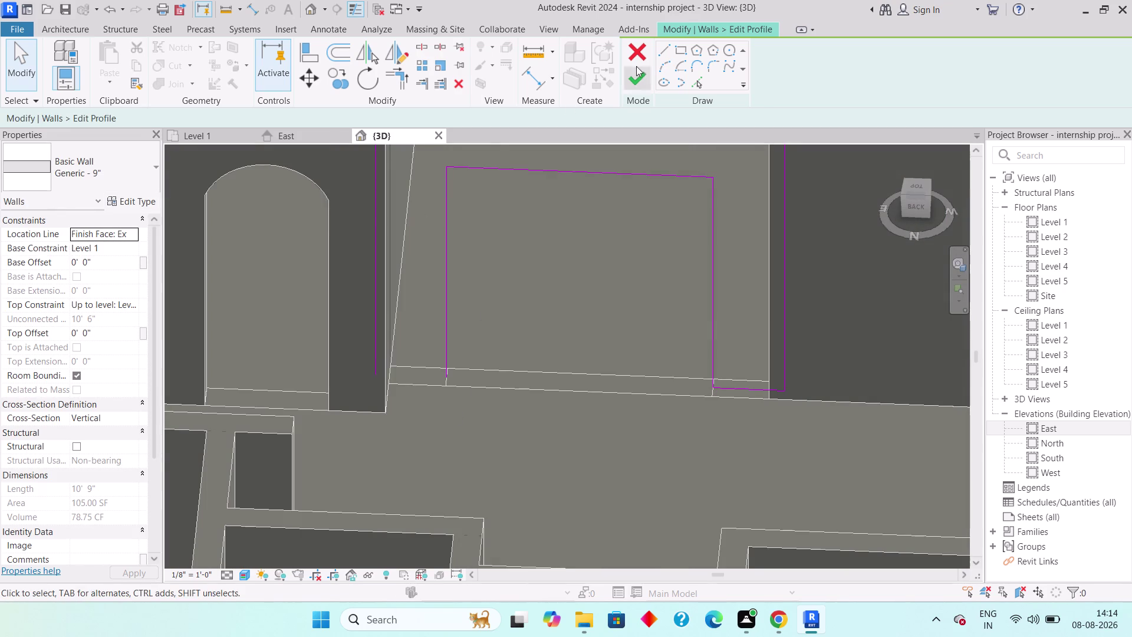
click(667, 48)
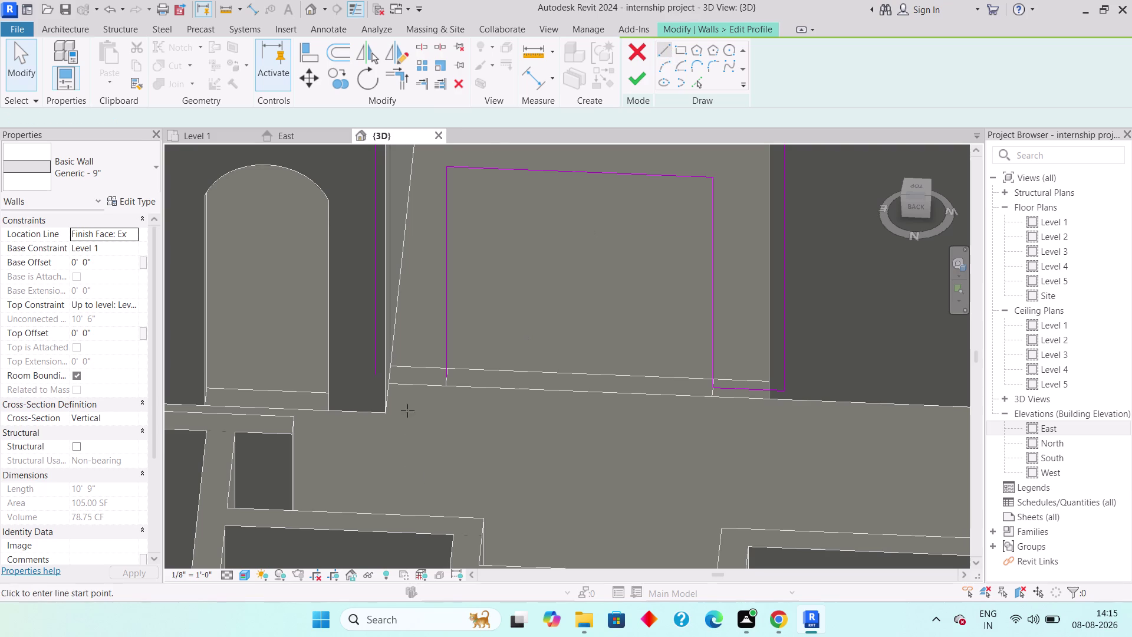
Sketch a short line near the opening's left corner and zoom out.
click(379, 377)
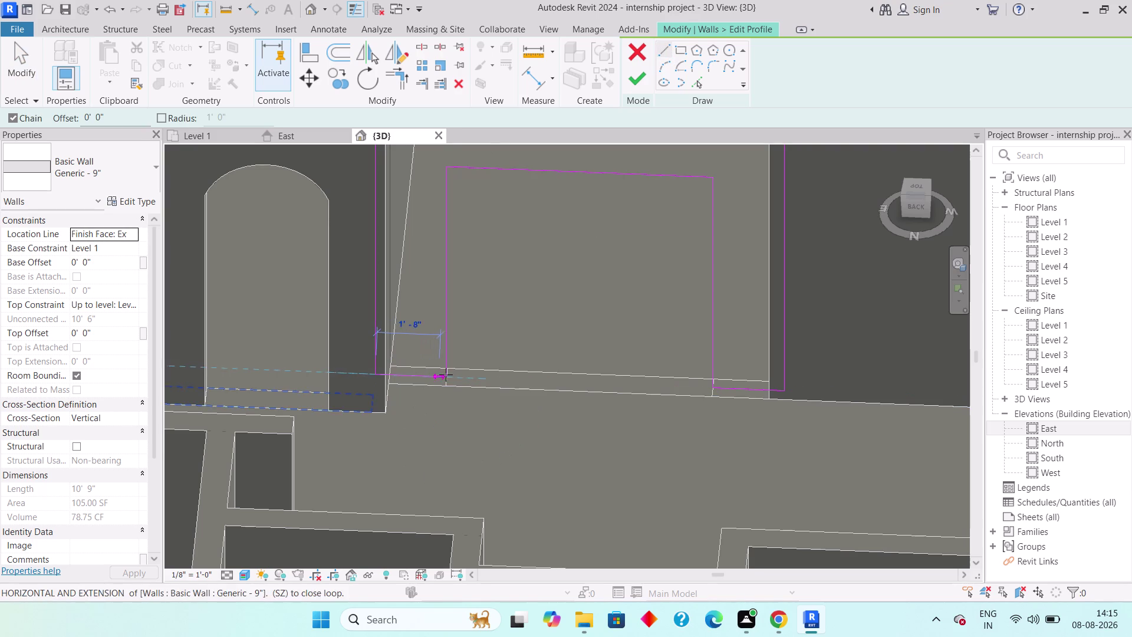
click(448, 374)
key(Escape)
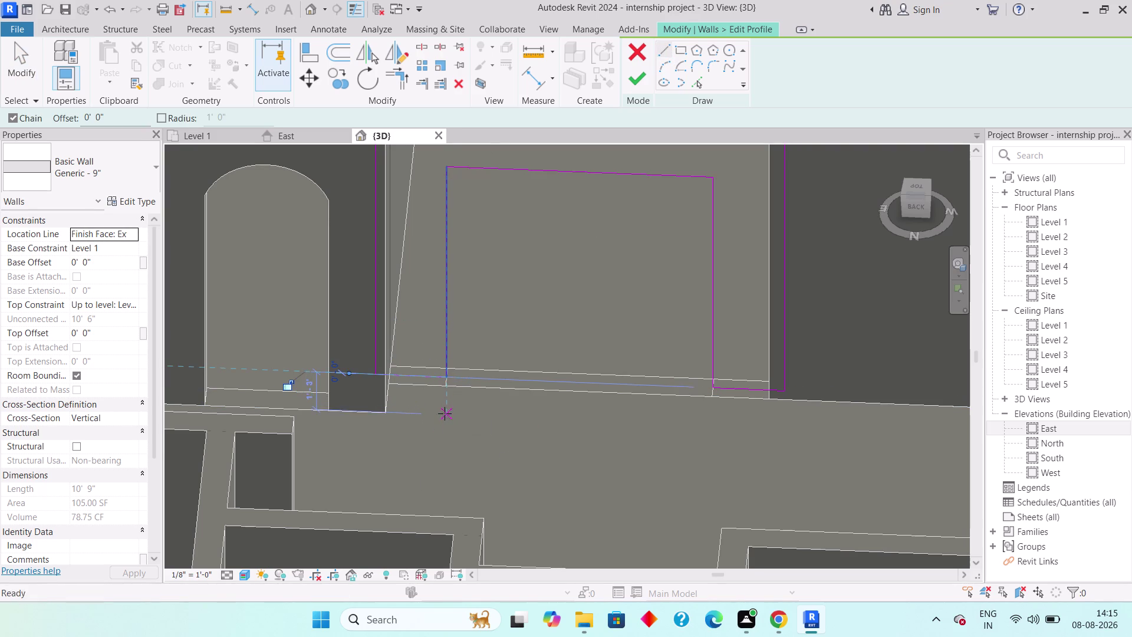
key(Escape)
scroll(up, 3)
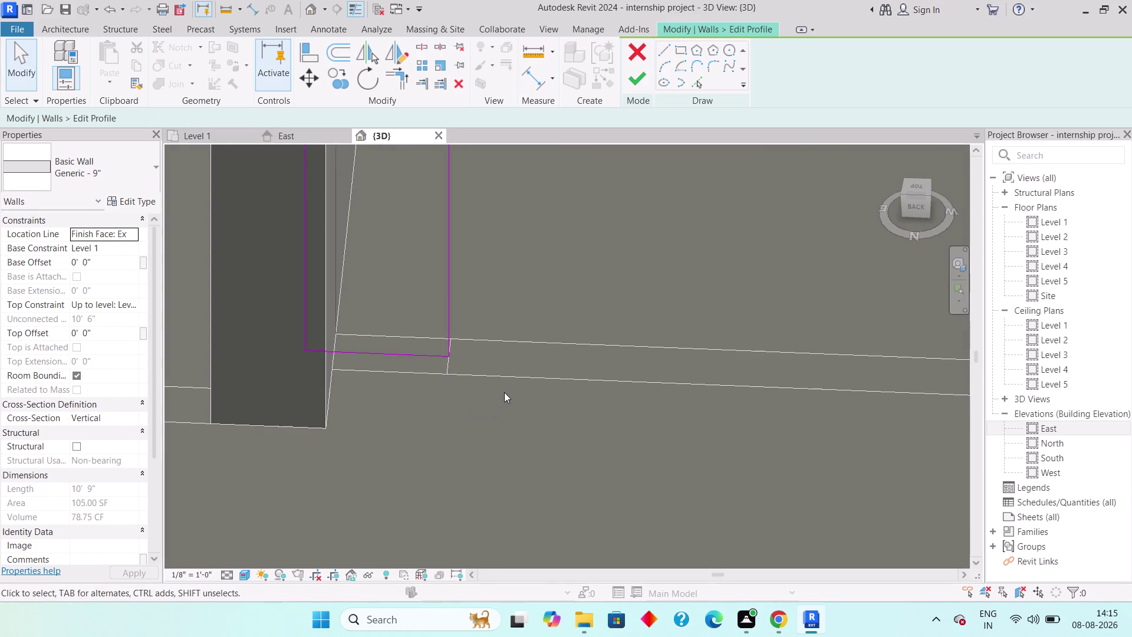
scroll(down, 3)
scroll(down, 3)
middle_drag(558, 375, 480, 472)
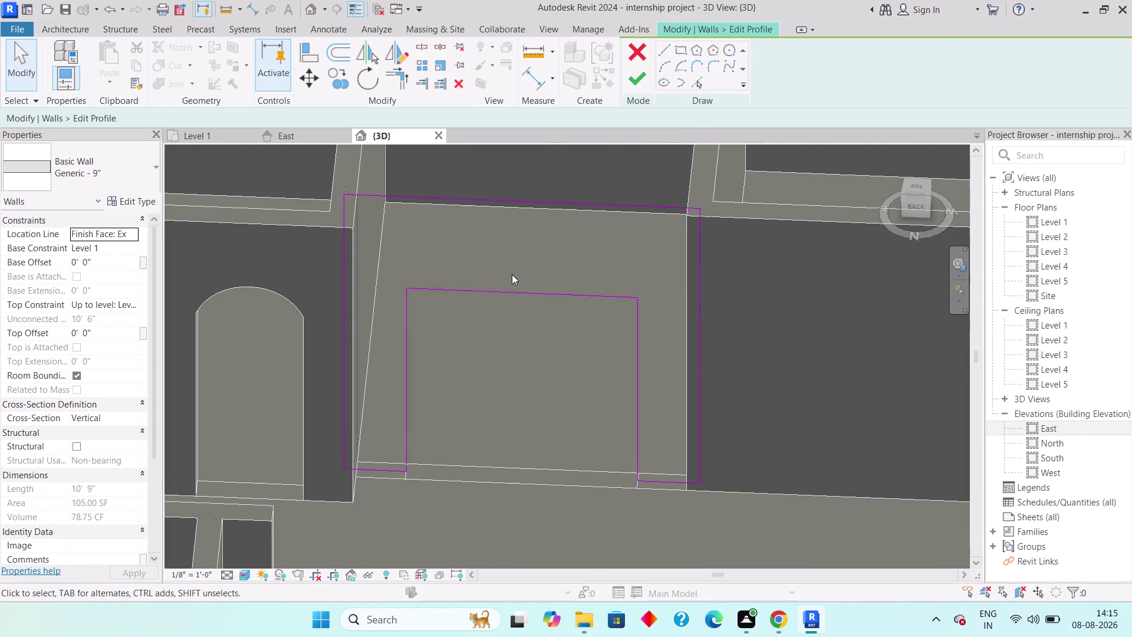
Draw a short vertical centre line above the opening and attempt a polygon sketch.
click(663, 50)
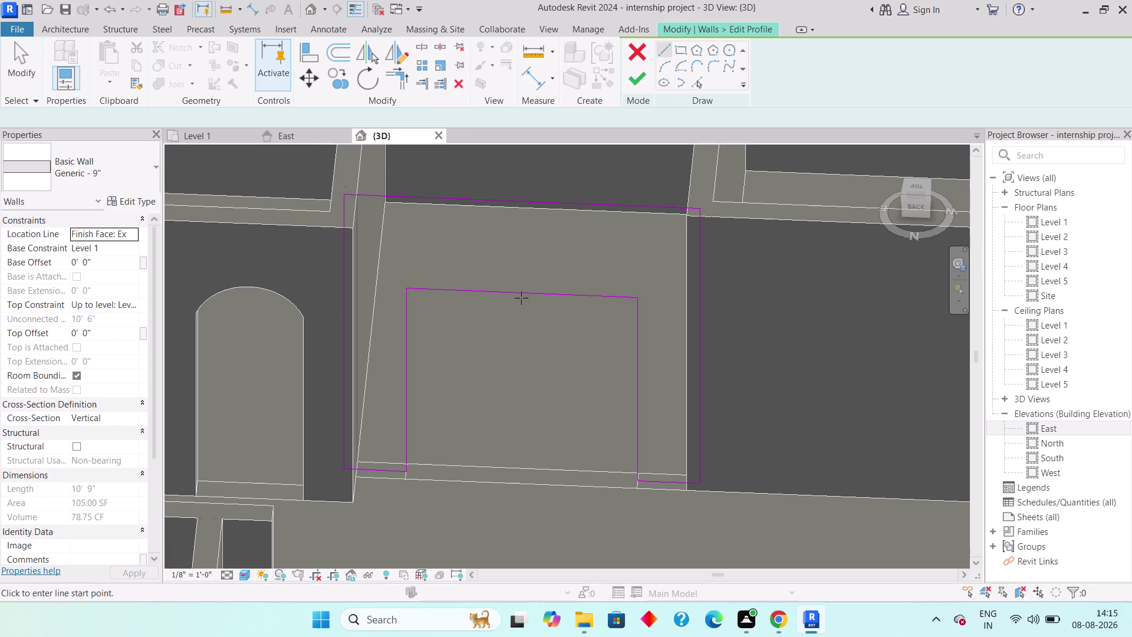
click(521, 288)
click(523, 265)
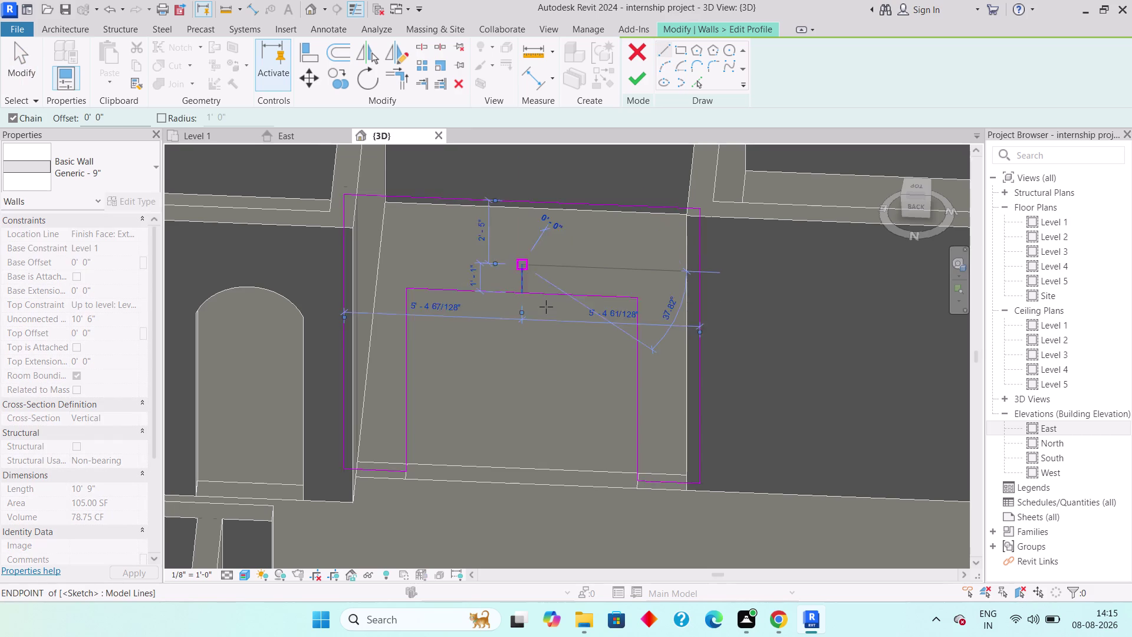
key(Escape)
key(Escape)
key(Escape)
key(Escape)
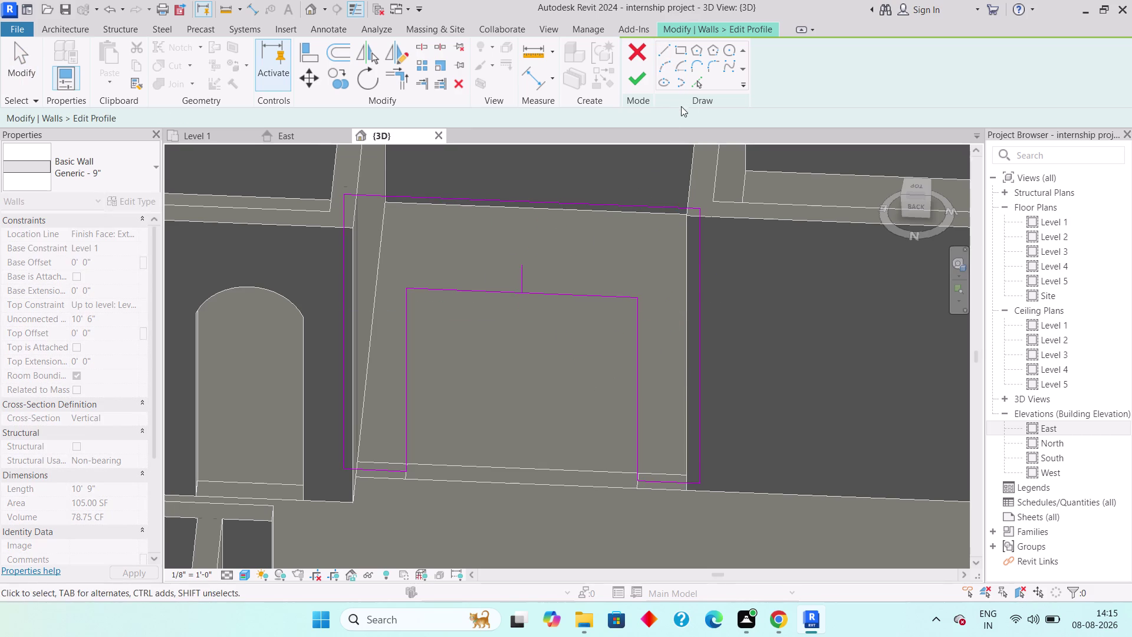
click(695, 48)
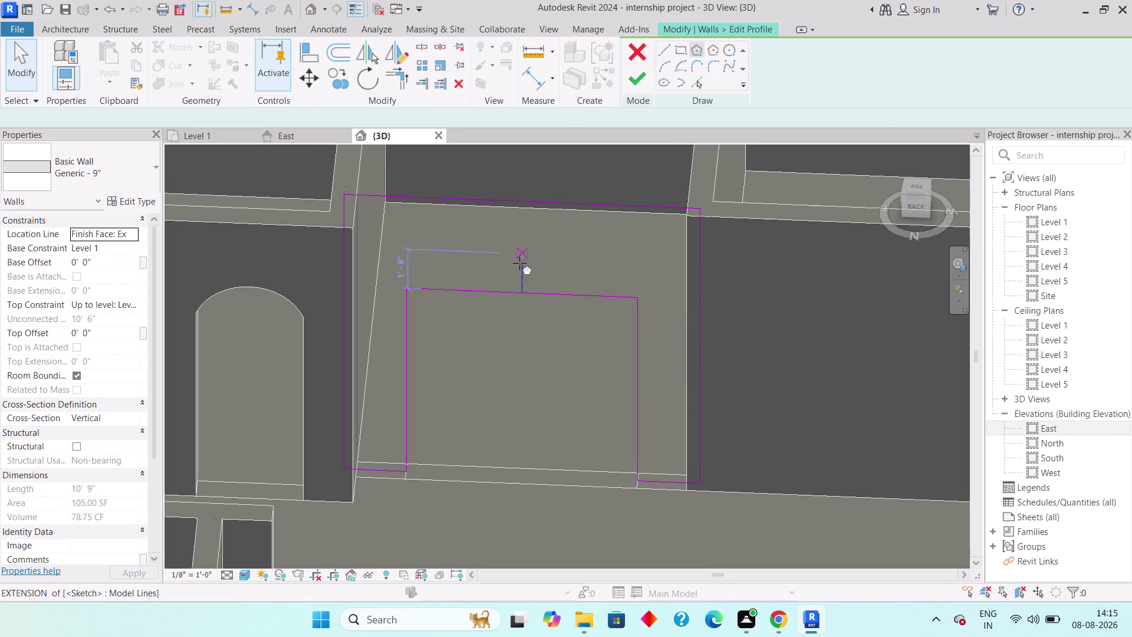
click(518, 266)
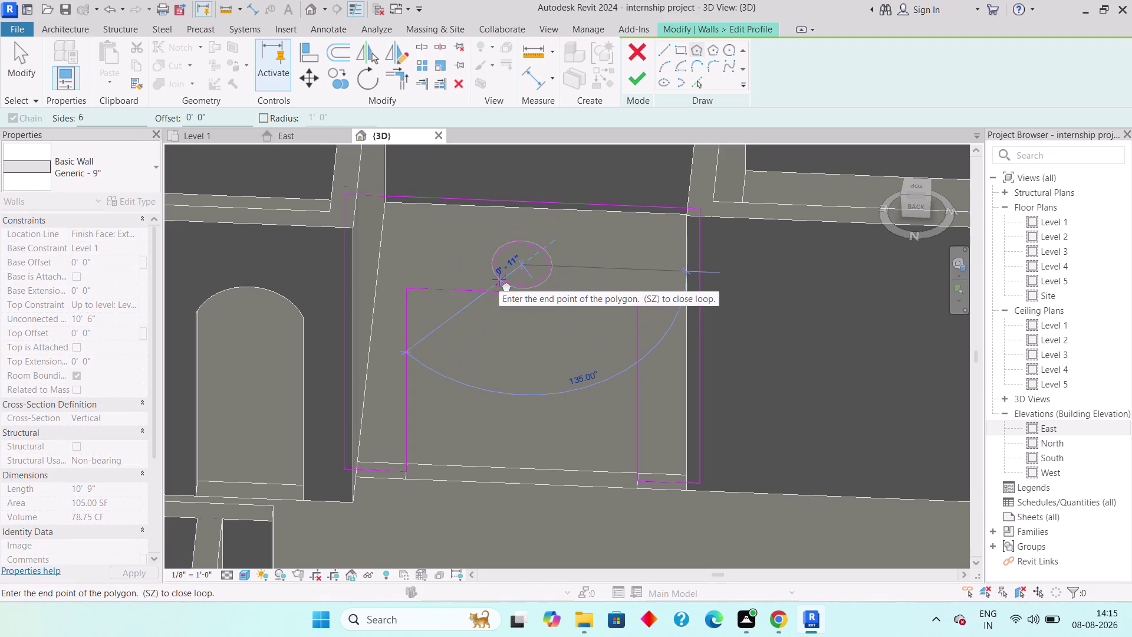
key(Escape)
click(519, 289)
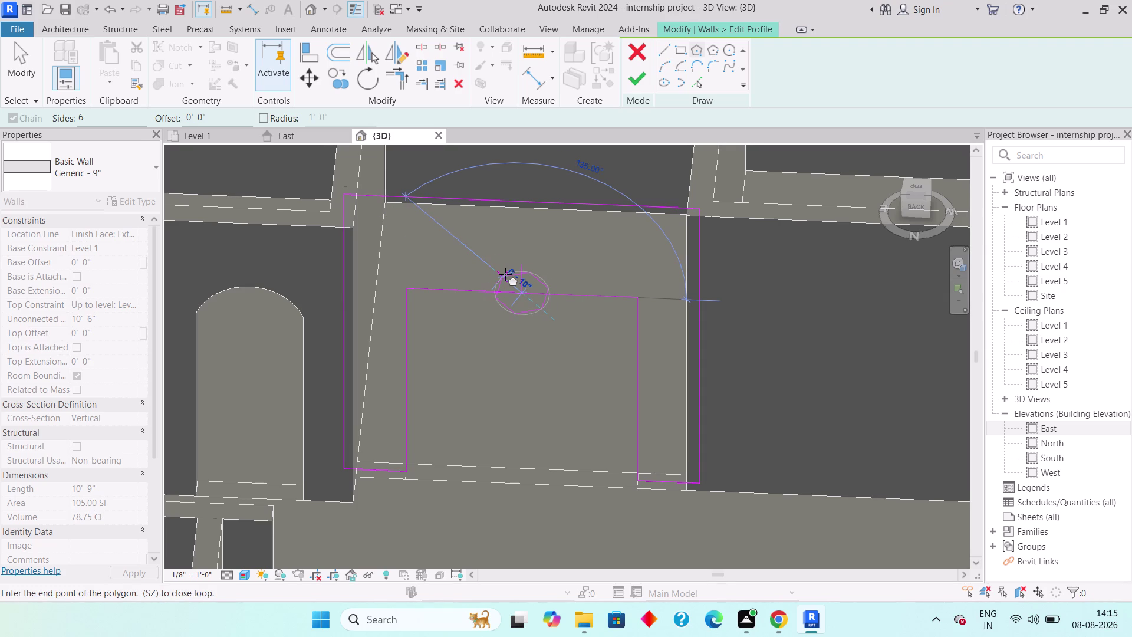
key(Escape)
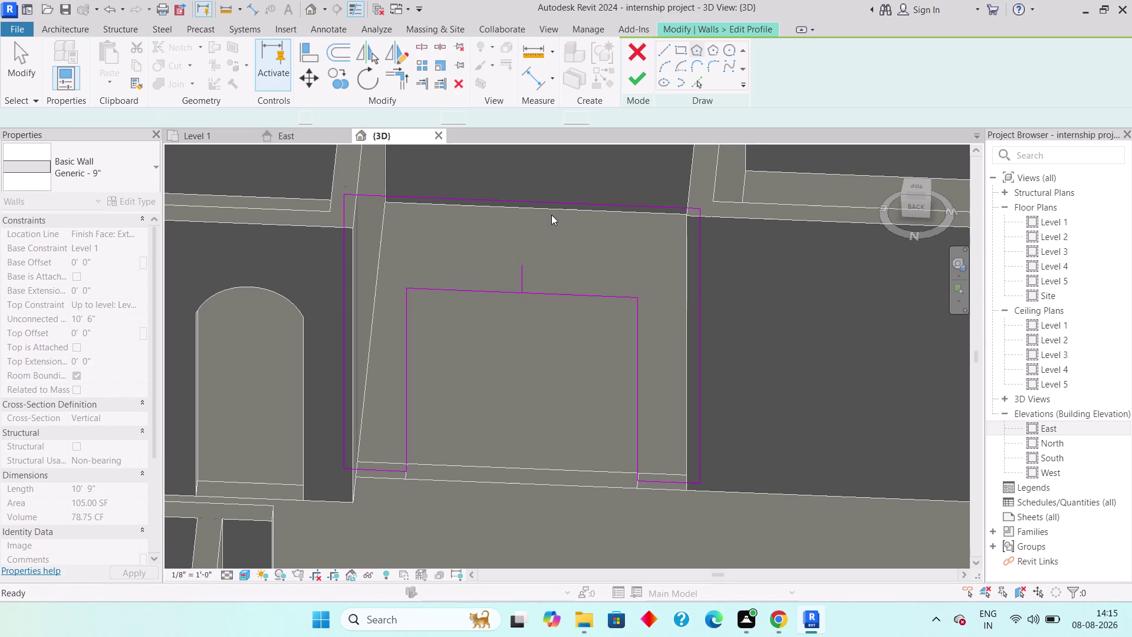
Draw a flat segment and an angled segment reaching the opening's top-left corner.
click(666, 50)
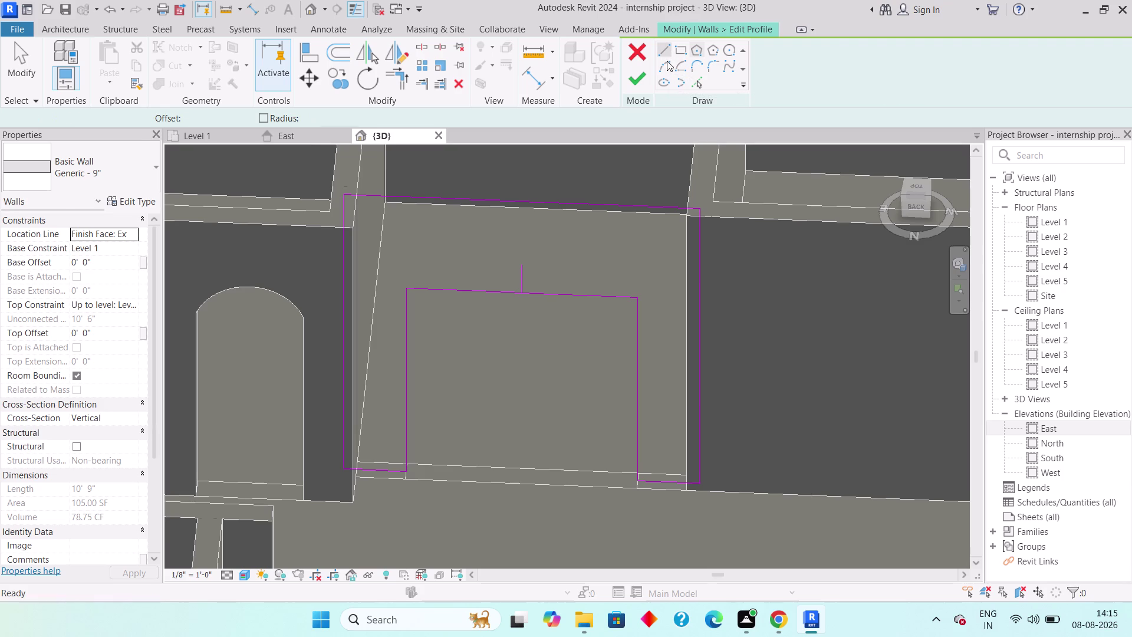
click(408, 290)
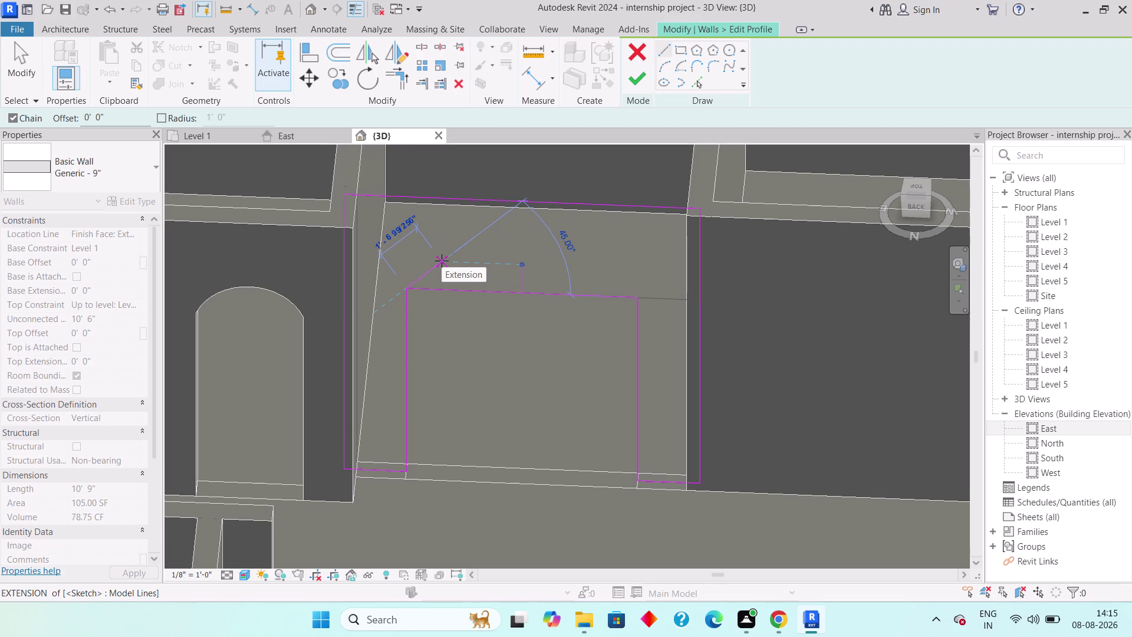
click(438, 261)
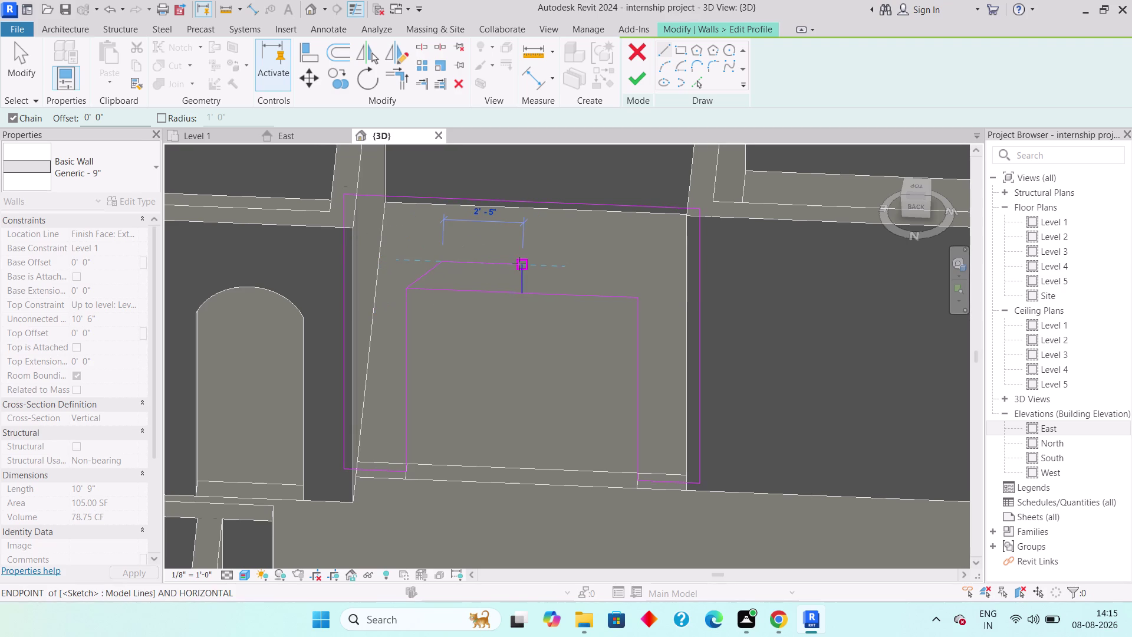
click(519, 264)
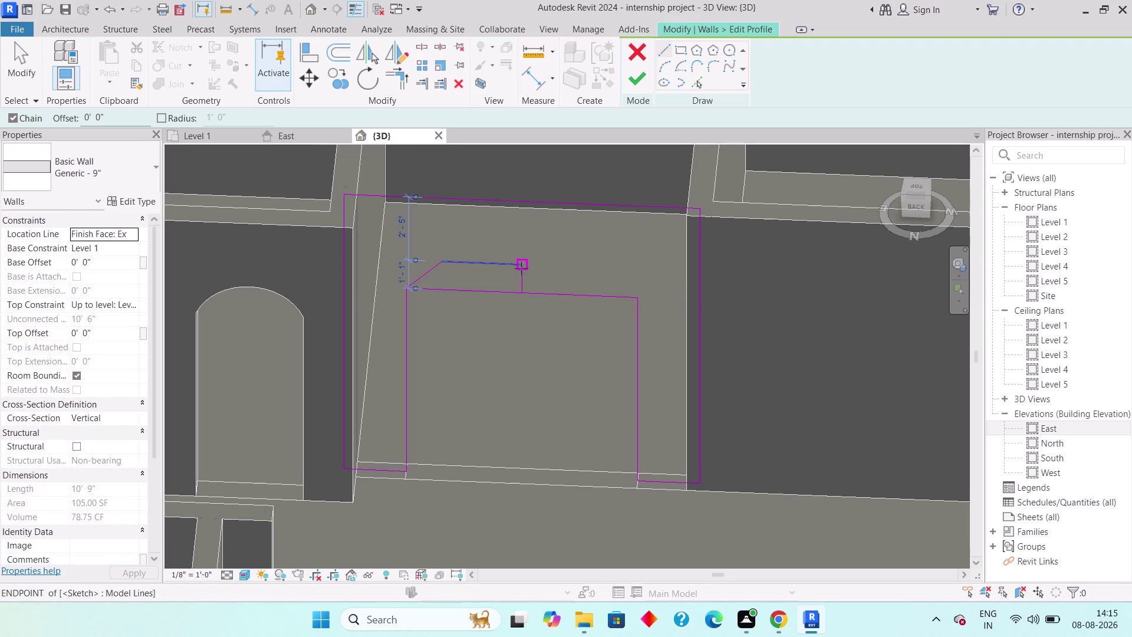
key(Escape)
key(Escape)
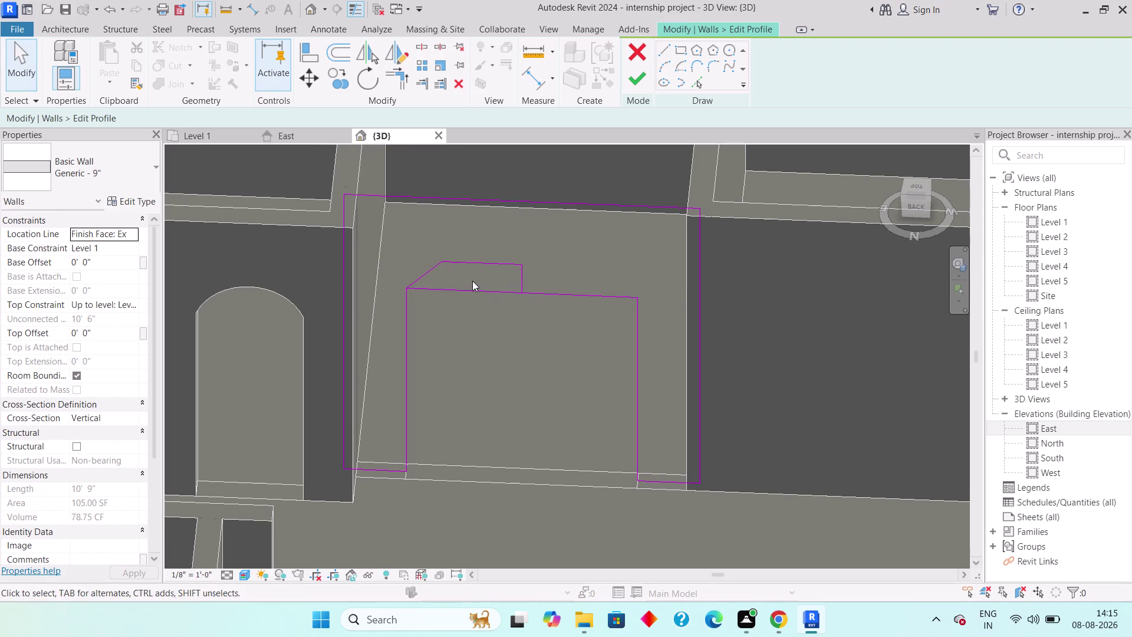
key(Escape)
click(435, 269)
Mirror a copy of the flat and angled top lines about the centre mark.
click(463, 263)
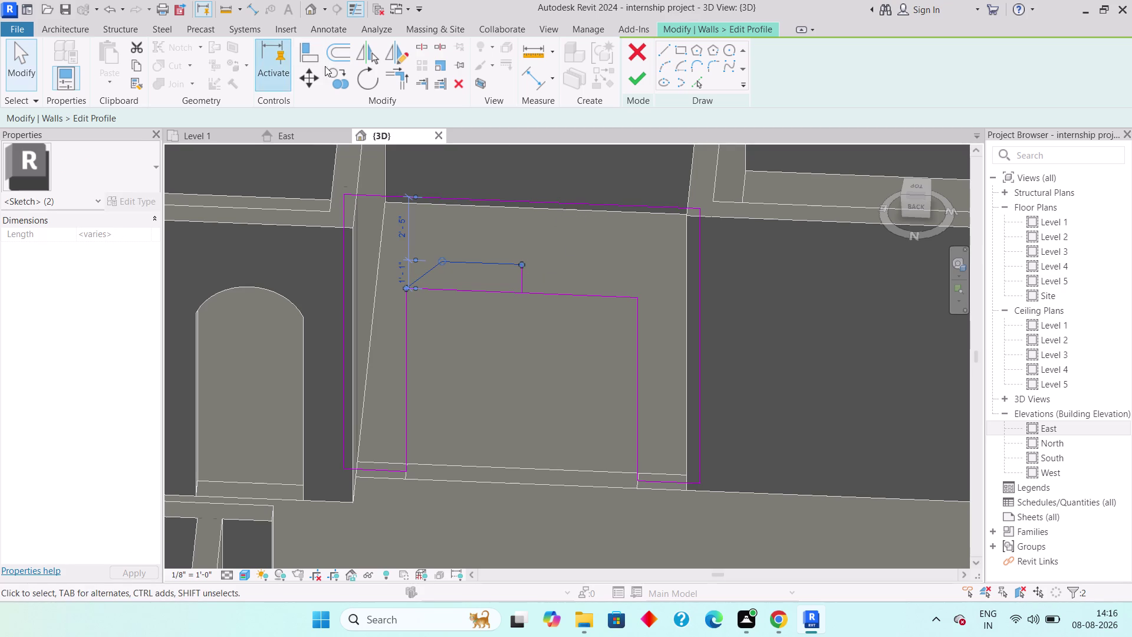
click(373, 54)
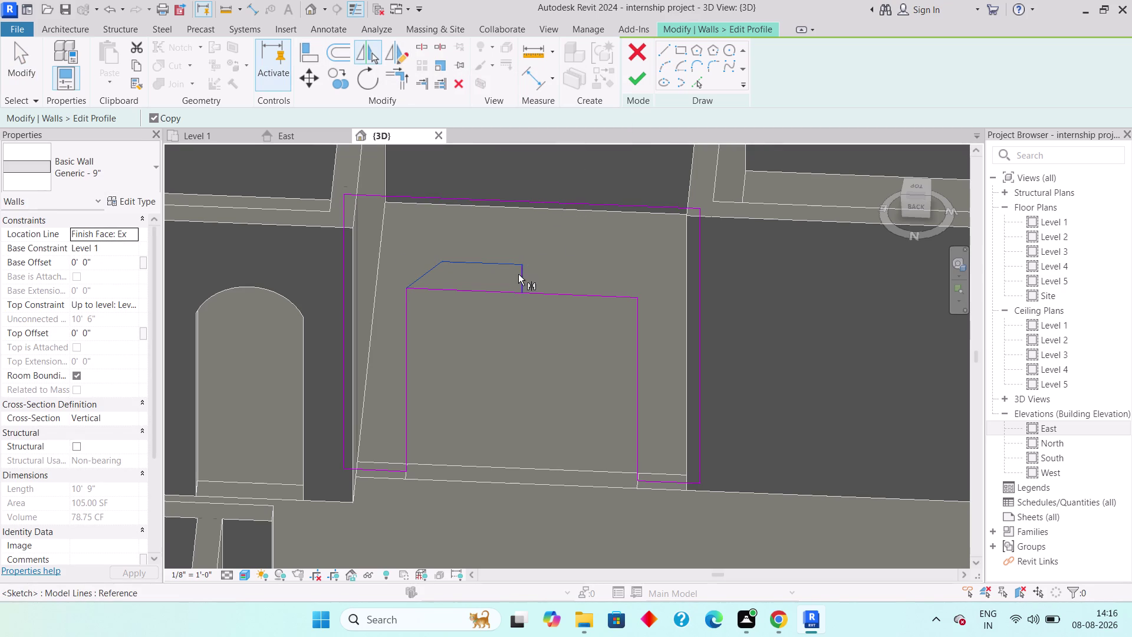
click(518, 273)
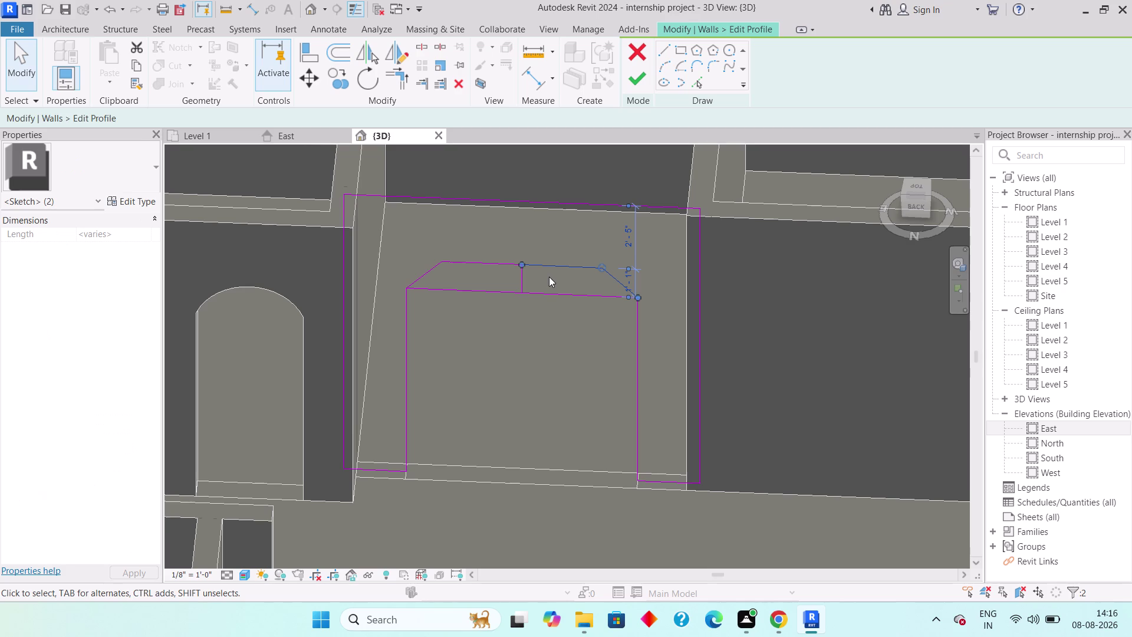
Delete the centre mark and old flat top edge, and finish the profile.
key(Escape)
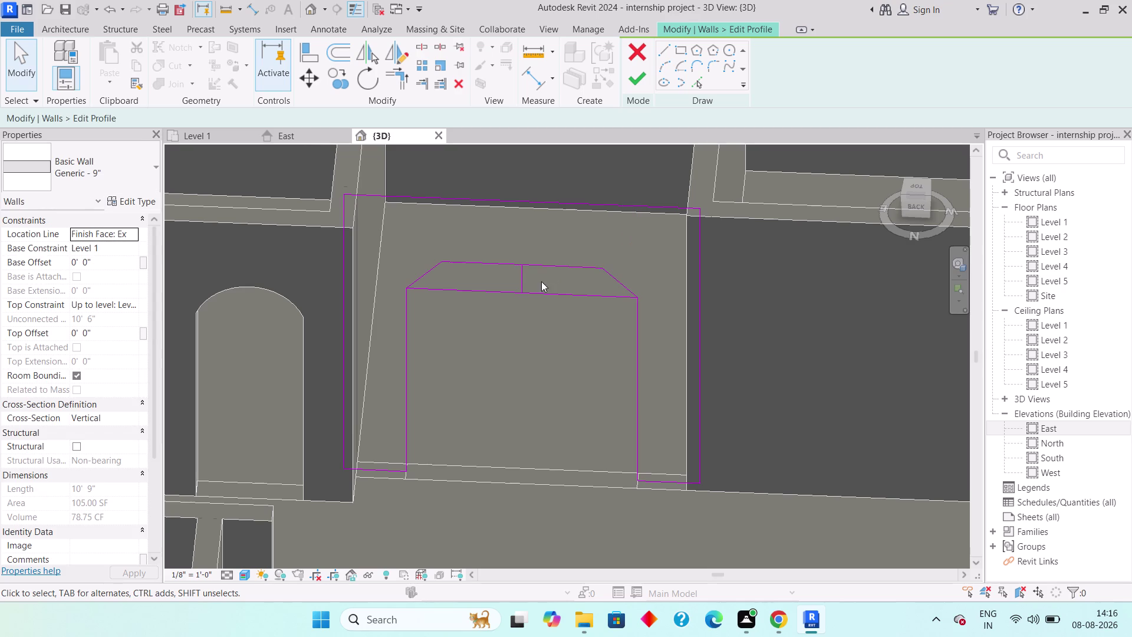
click(522, 281)
key(Delete)
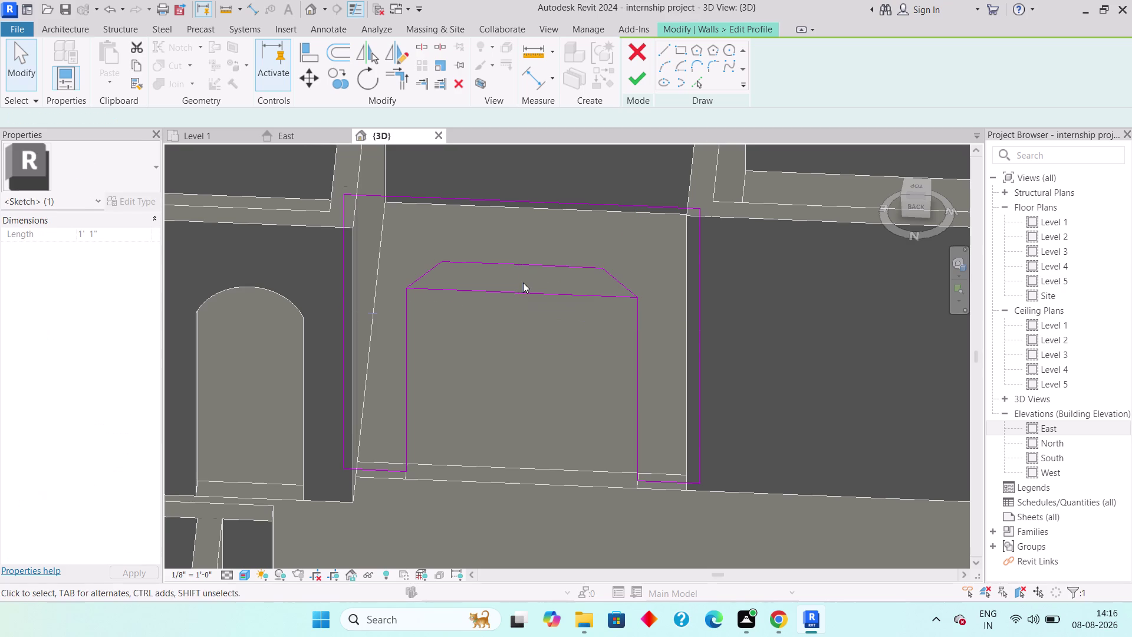
click(530, 297)
key(Delete)
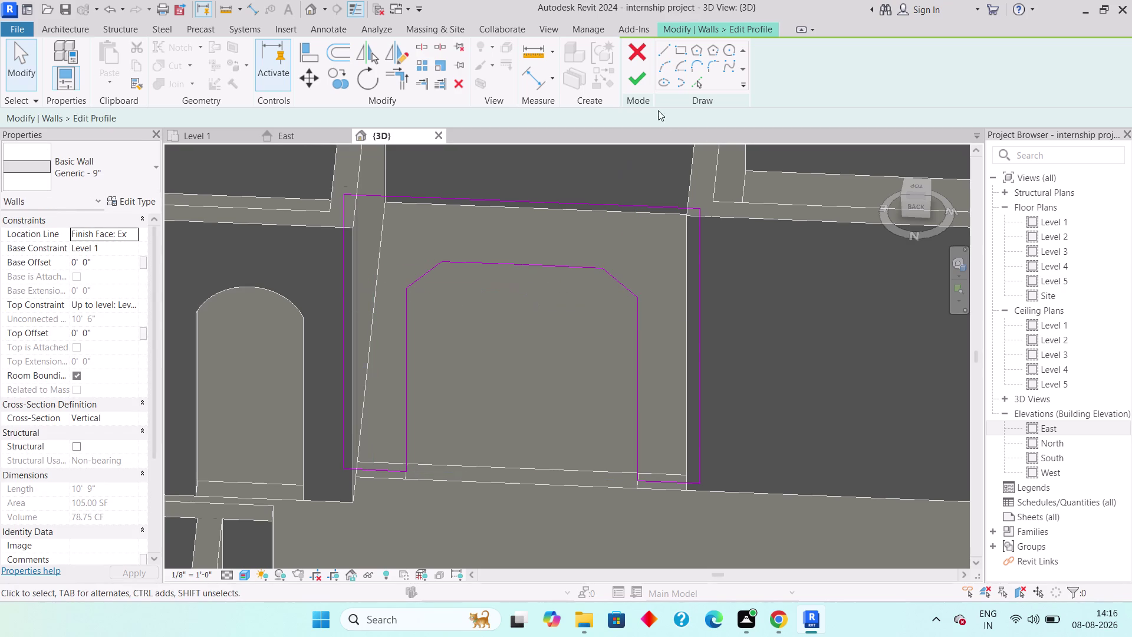
click(642, 81)
Clear the wall selection and pan the 3D view to see more walls.
click(528, 368)
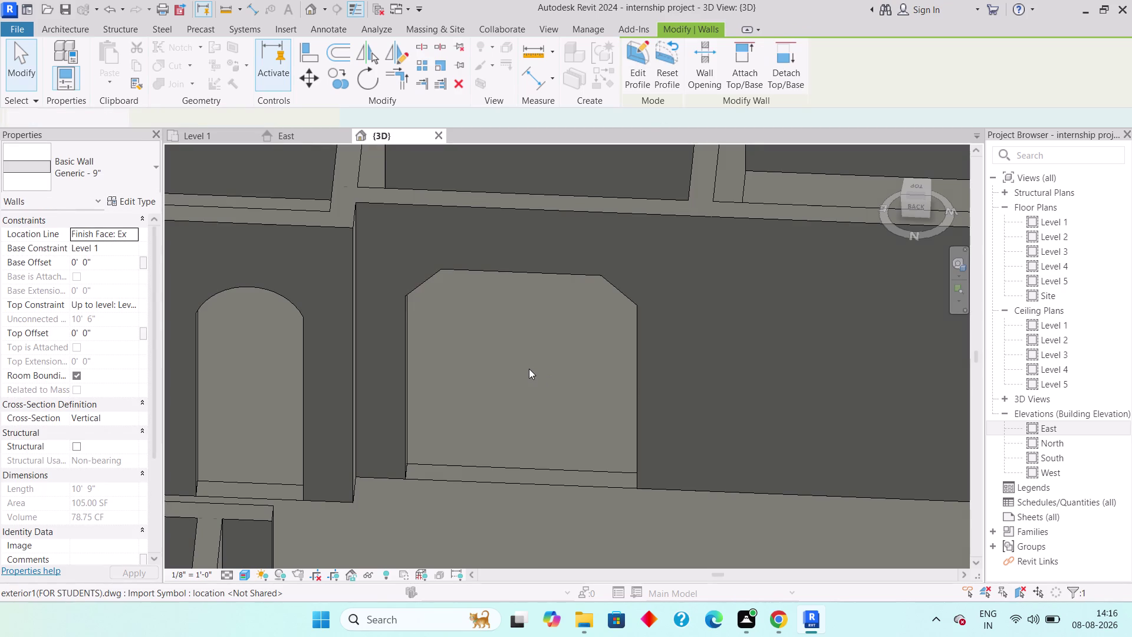
key(Escape)
key(Escape)
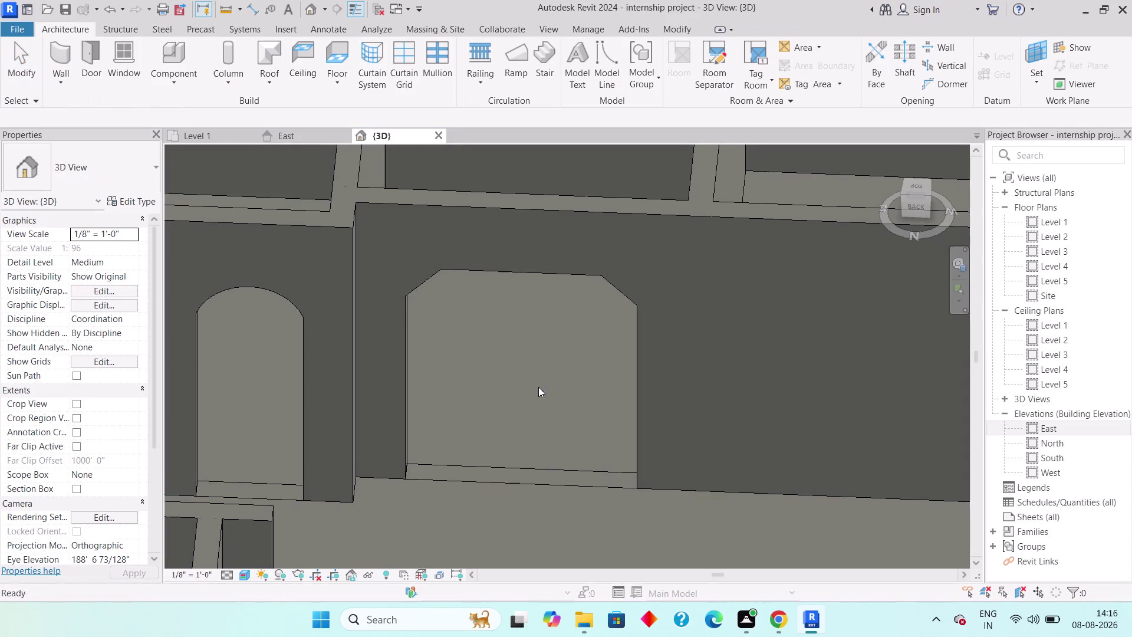
scroll(down, 3)
middle_drag(527, 415, 465, 350)
middle_drag(465, 350, 455, 318)
middle_drag(455, 319, 467, 376)
middle_drag(467, 376, 475, 409)
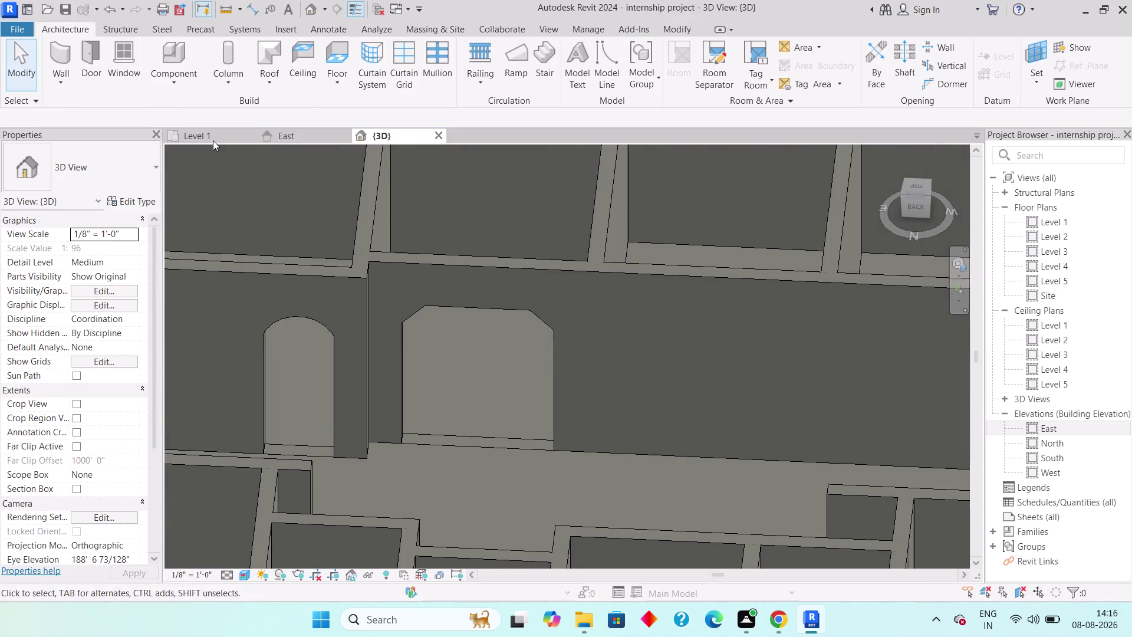
Pick the 18'-6" wall above Store and Kitchen on Level 1, then return to 3D.
click(213, 139)
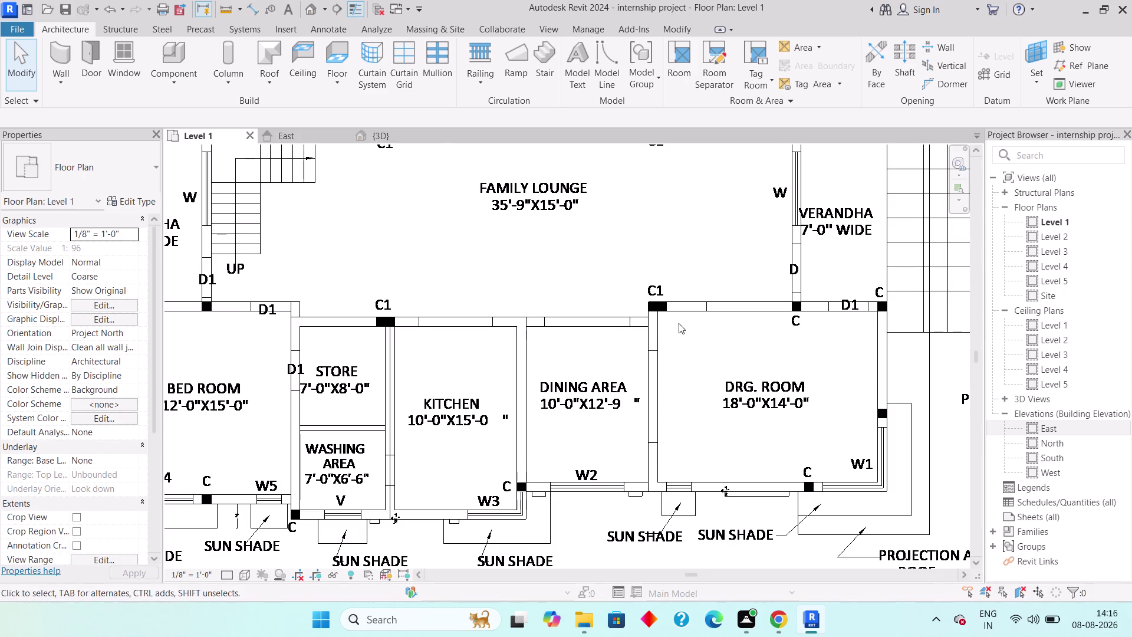
click(437, 320)
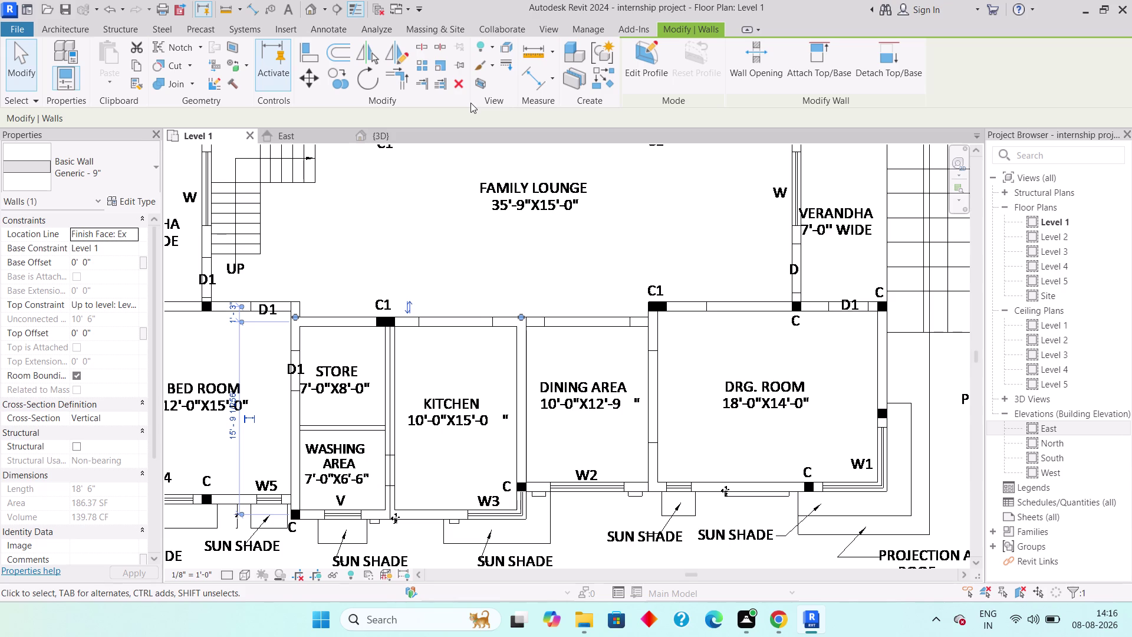
click(392, 130)
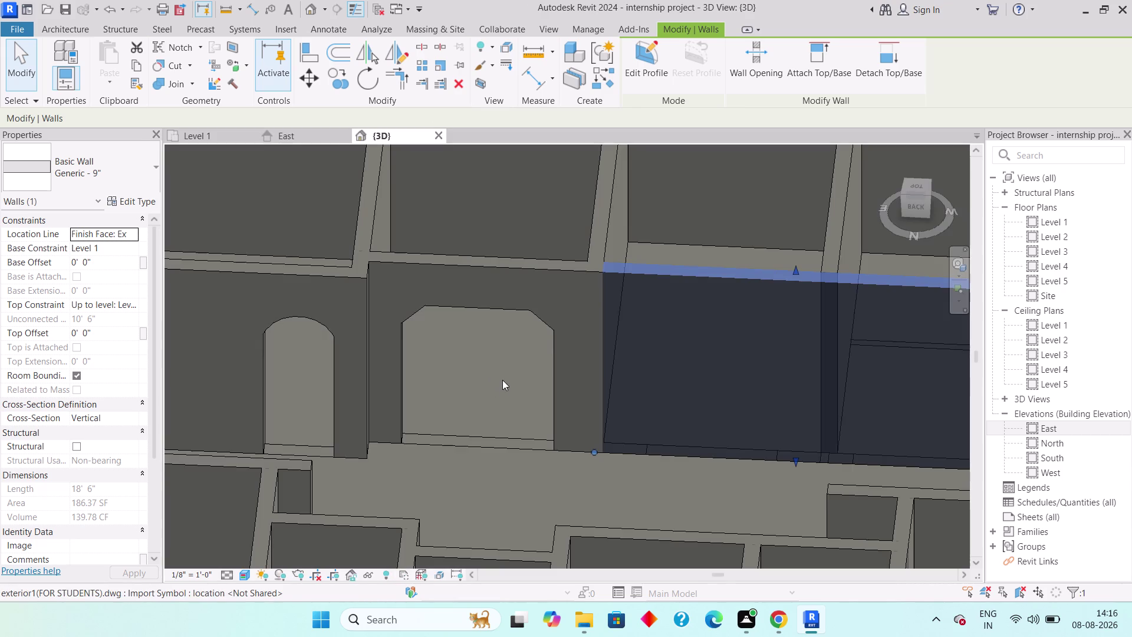
Enter Edit Profile on the 18'-6" wall and choose the Rectangle draw tool.
scroll(up, 3)
scroll(down, 3)
middle_drag(622, 397, 438, 375)
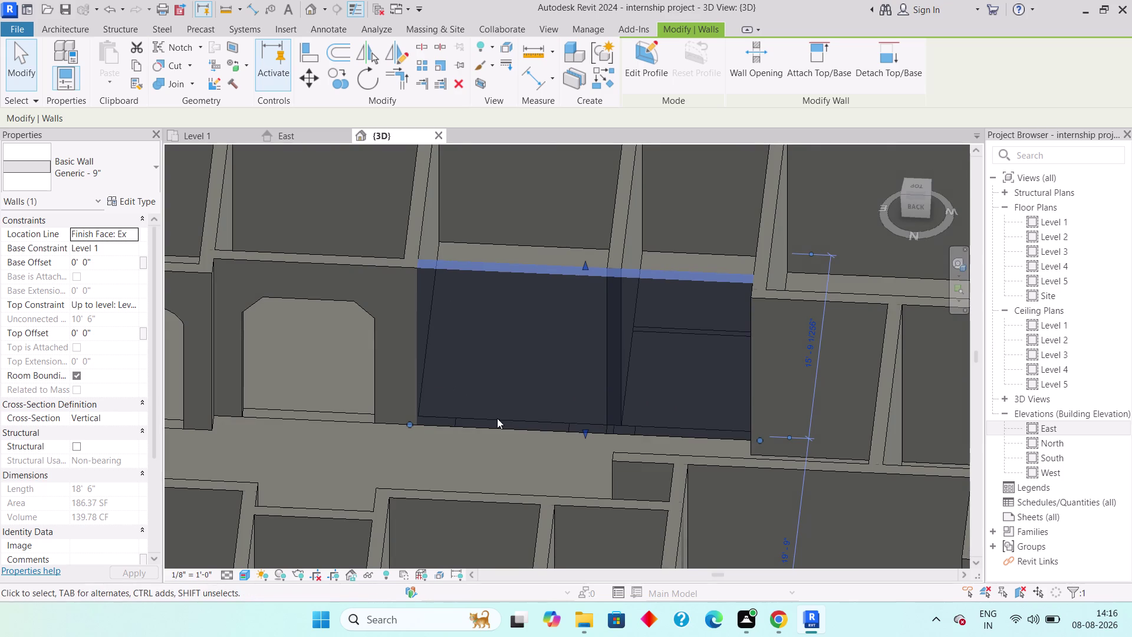
scroll(up, 3)
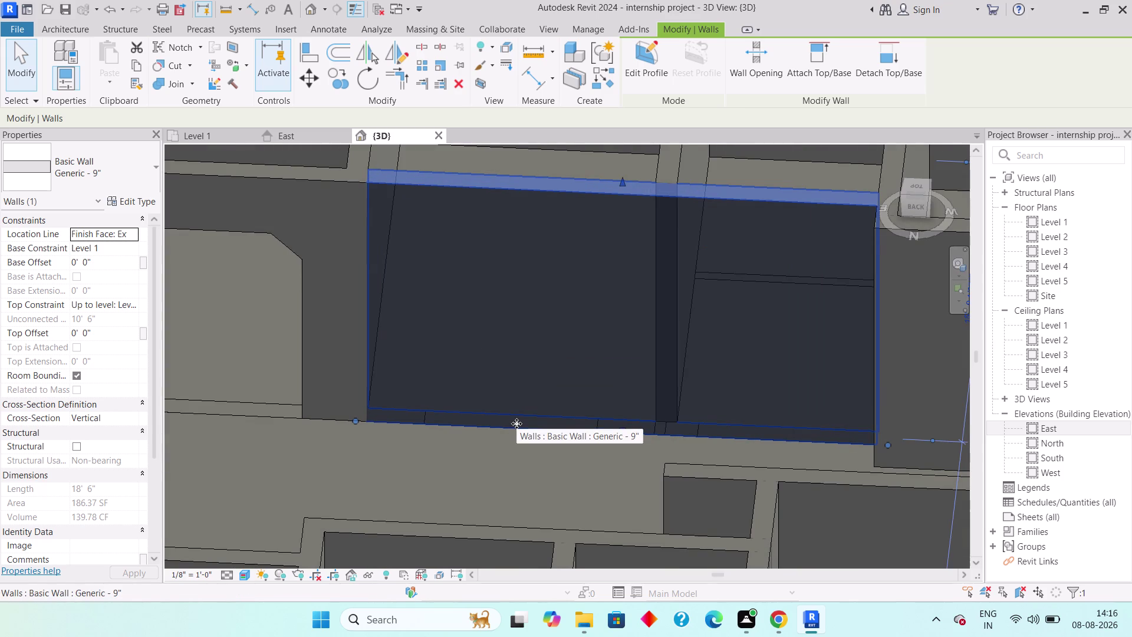
click(649, 70)
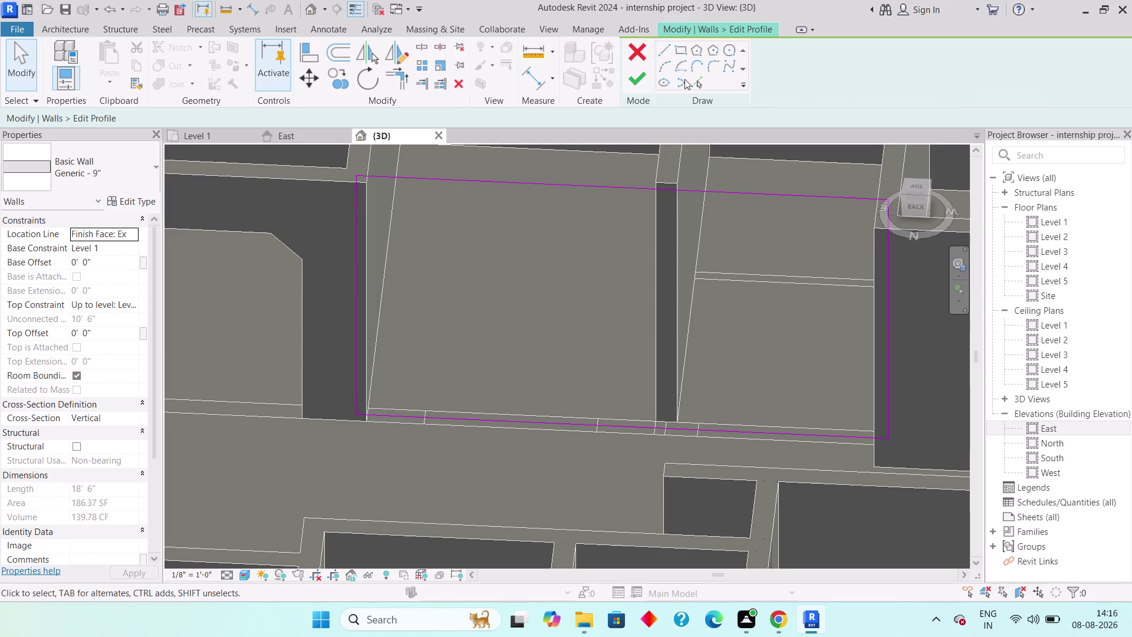
click(674, 47)
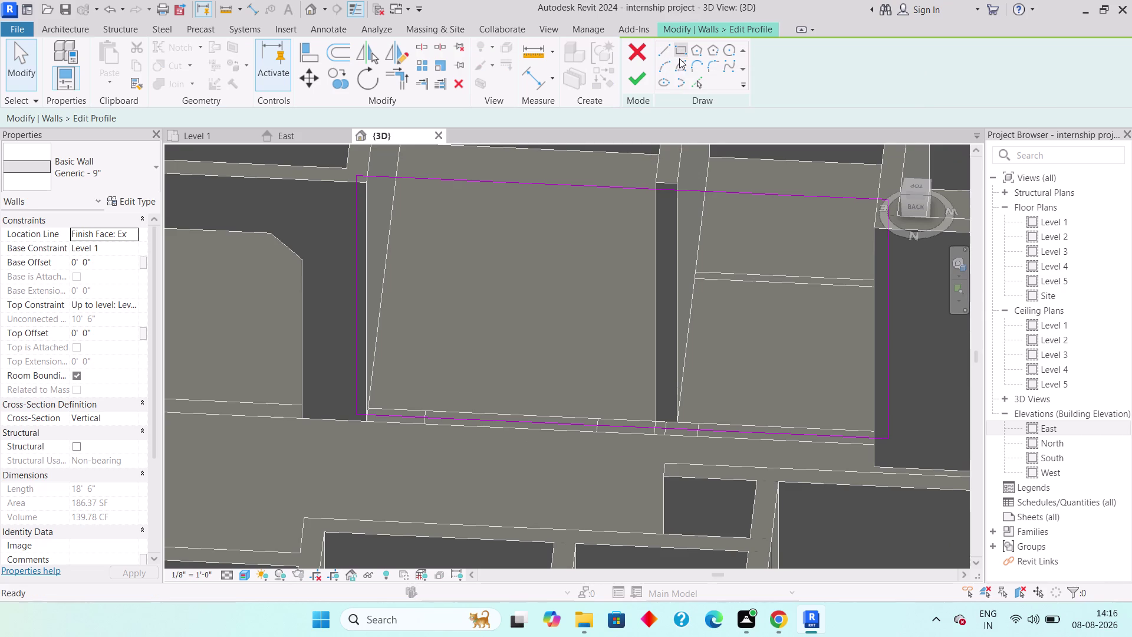
Sketch a roughly 6'-0" wide rectangle rising upward from the wall base.
scroll(up, 3)
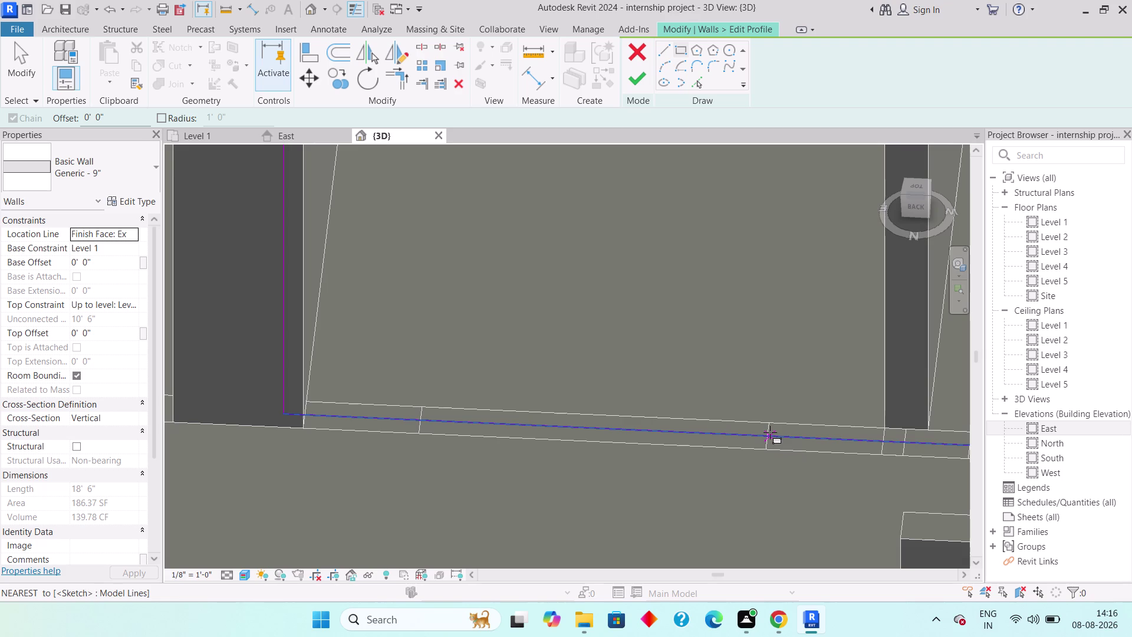
scroll(up, 3)
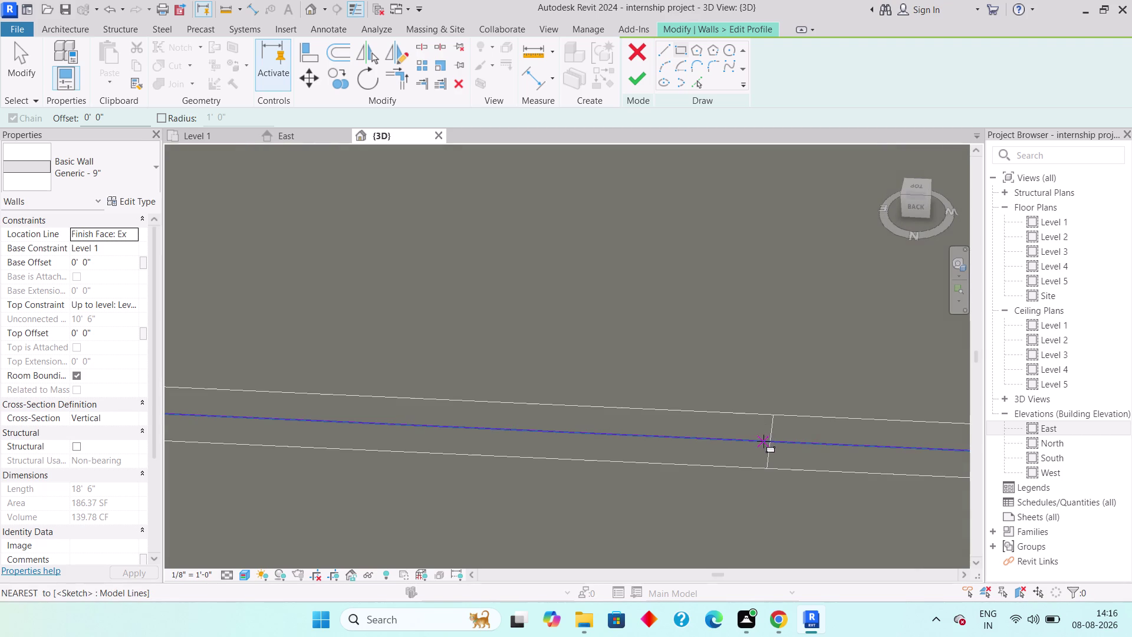
click(770, 441)
middle_drag(552, 327, 603, 366)
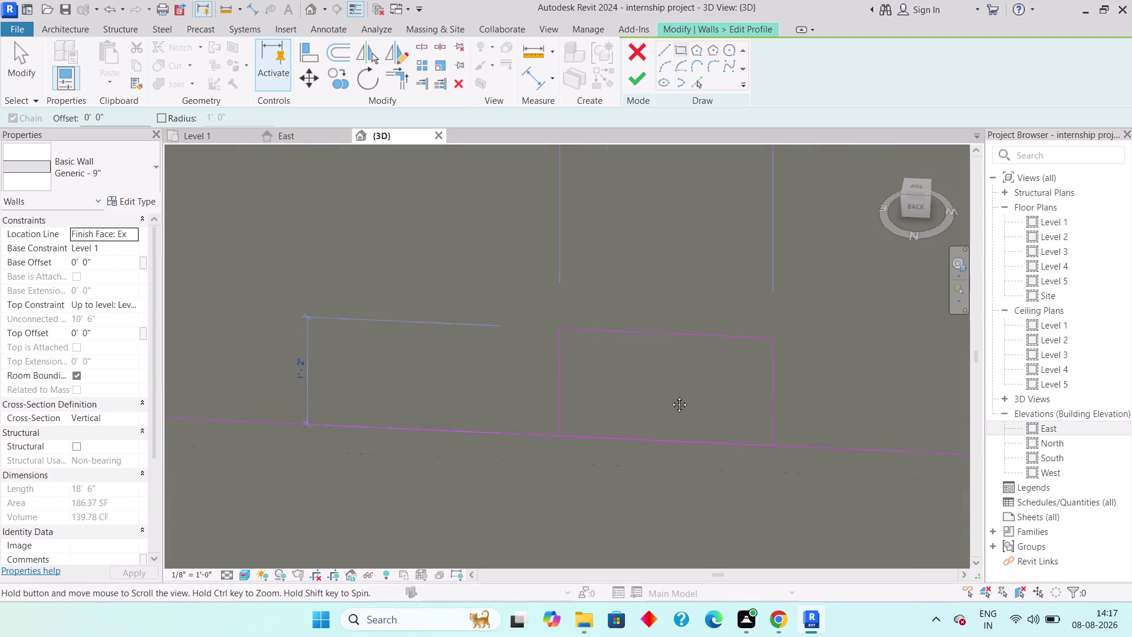
middle_drag(603, 366, 745, 406)
scroll(down, 3)
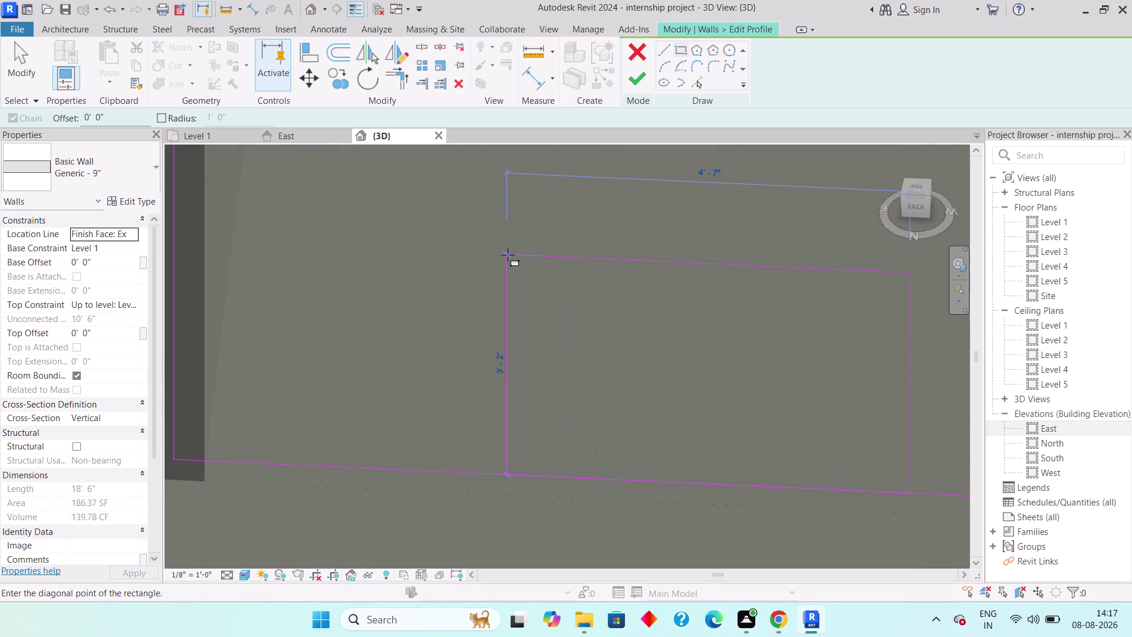
scroll(down, 3)
middle_drag(522, 277, 512, 335)
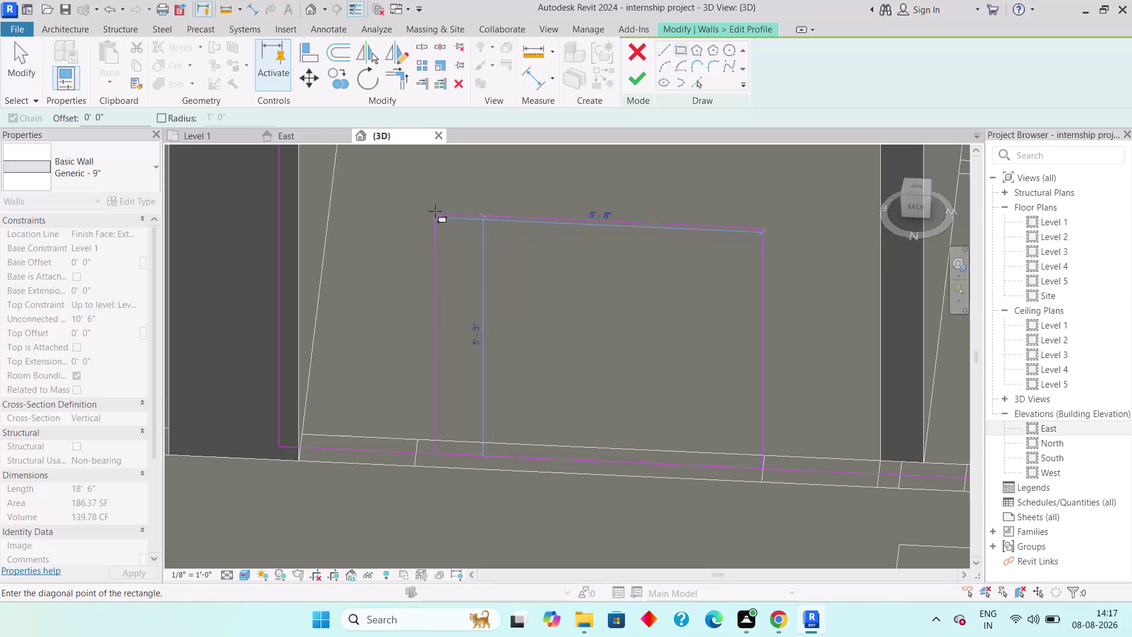
middle_drag(421, 176, 411, 233)
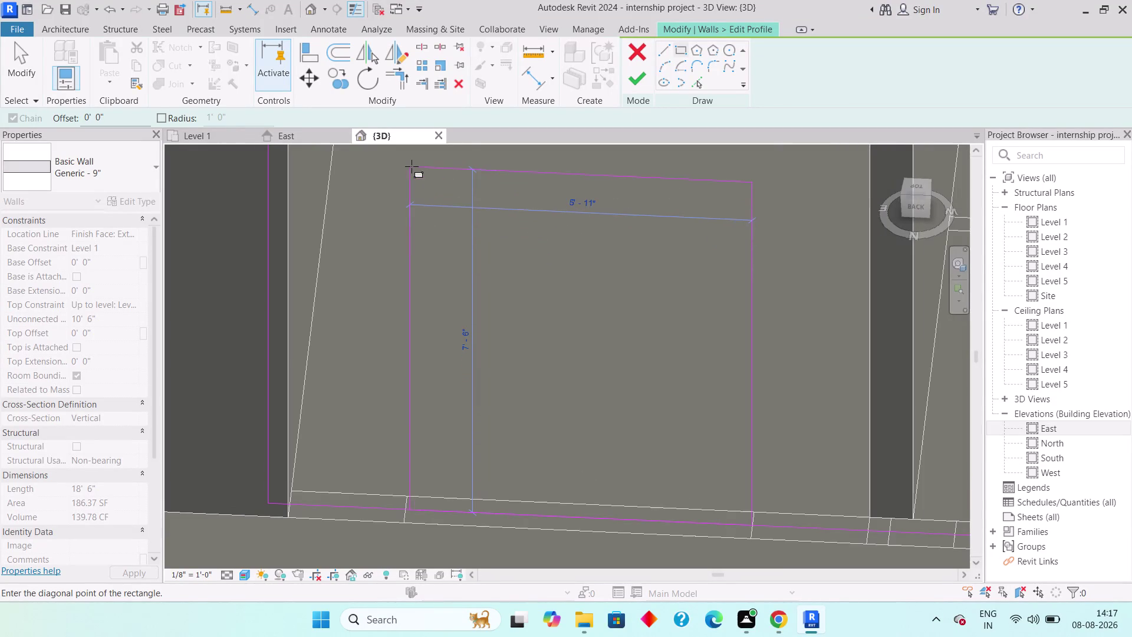
middle_drag(411, 184, 396, 260)
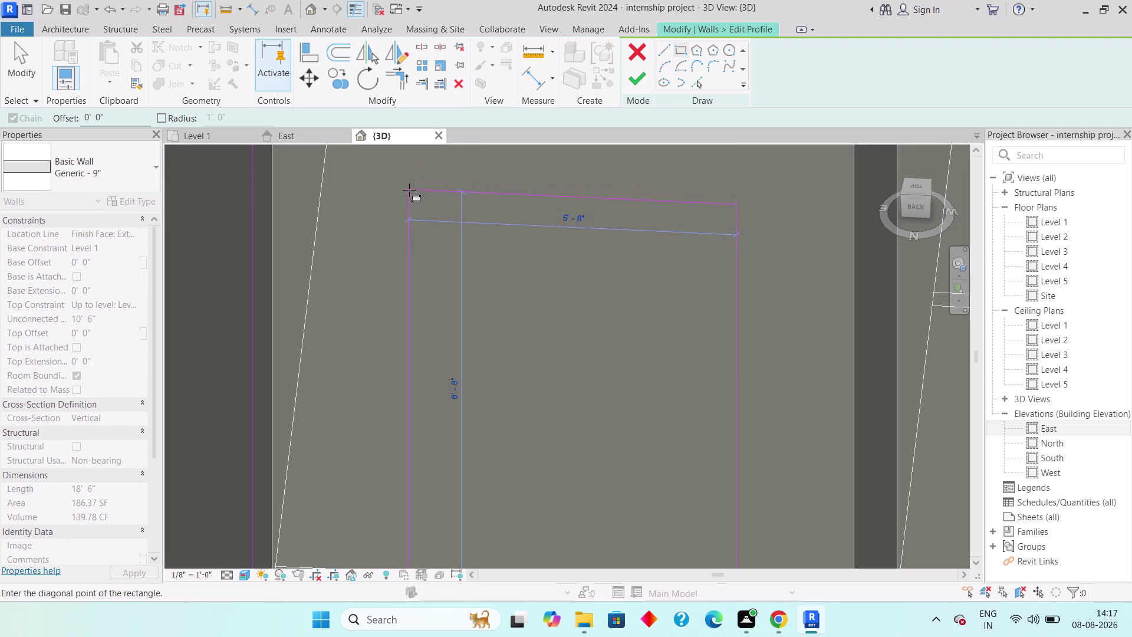
scroll(down, 3)
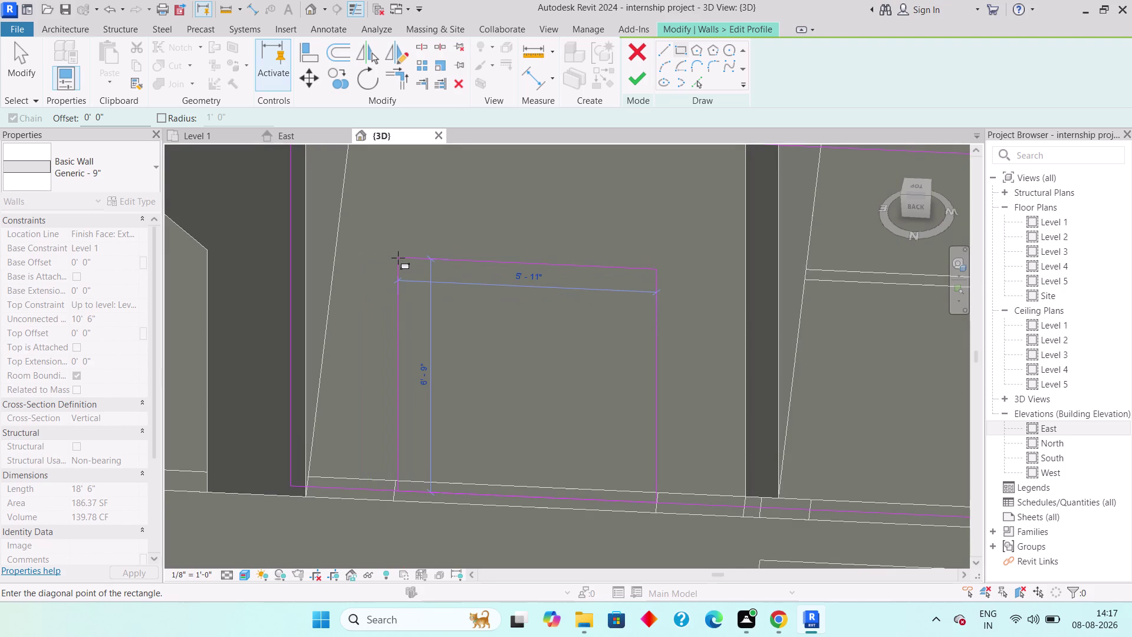
click(394, 257)
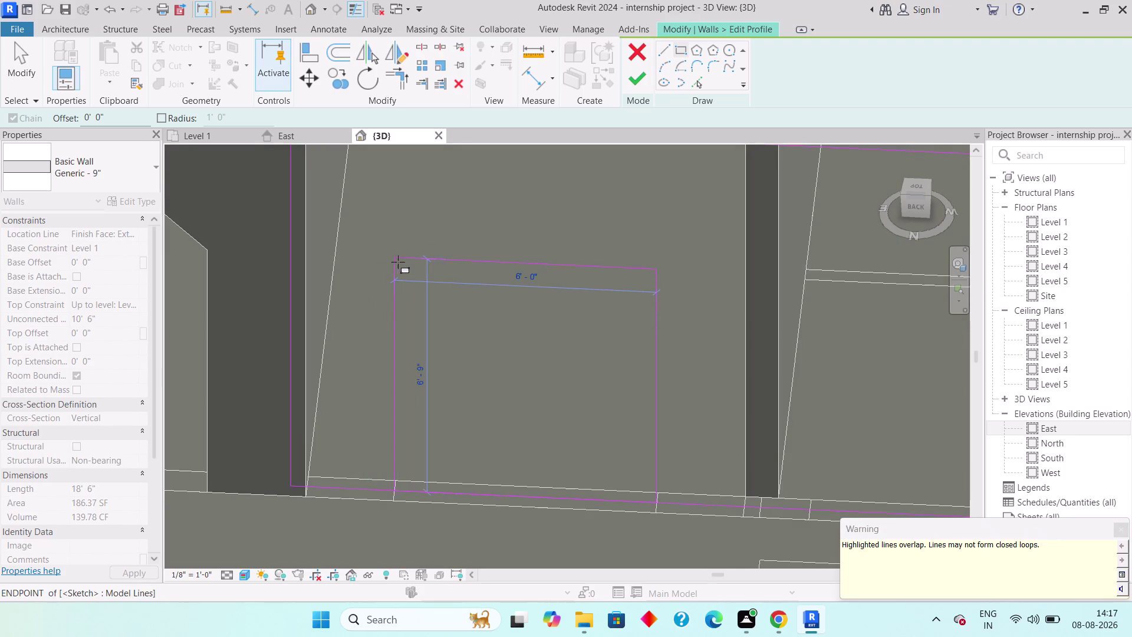
Change the rectangular opening's height dimension to 7'.
key(Escape)
key(Escape)
key(Escape)
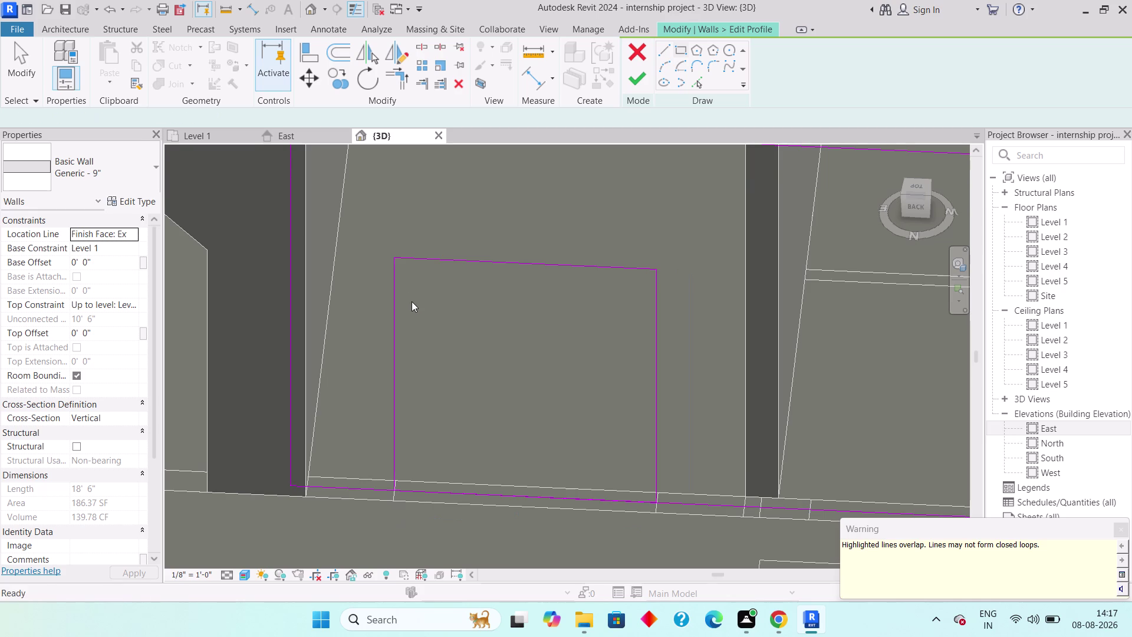
click(394, 342)
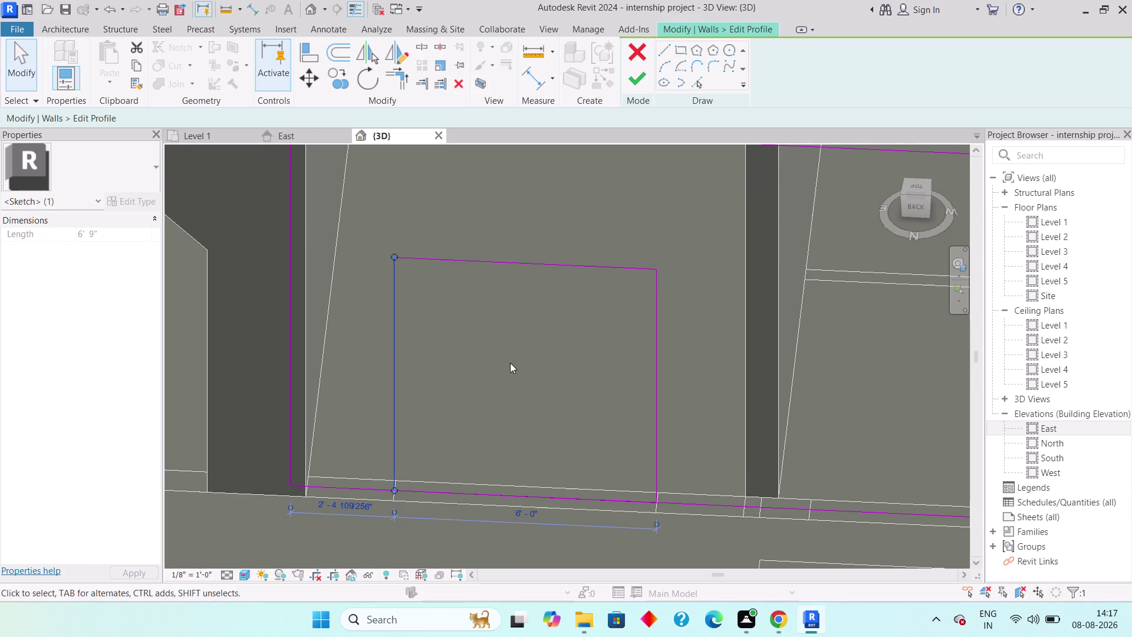
key(Escape)
click(608, 266)
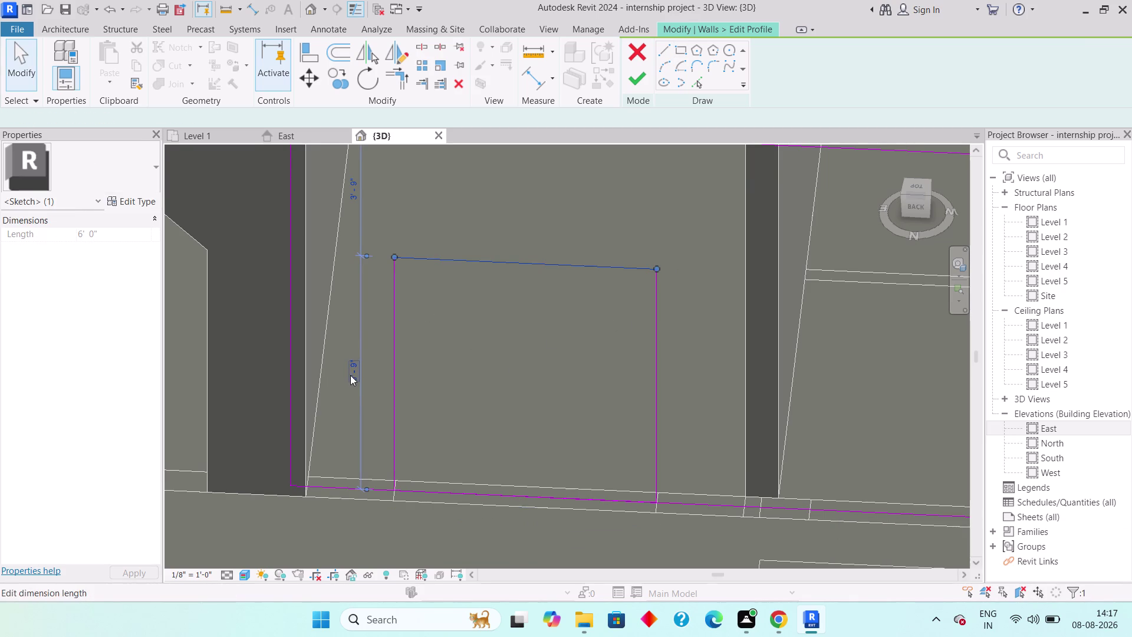
click(350, 372)
text(7)
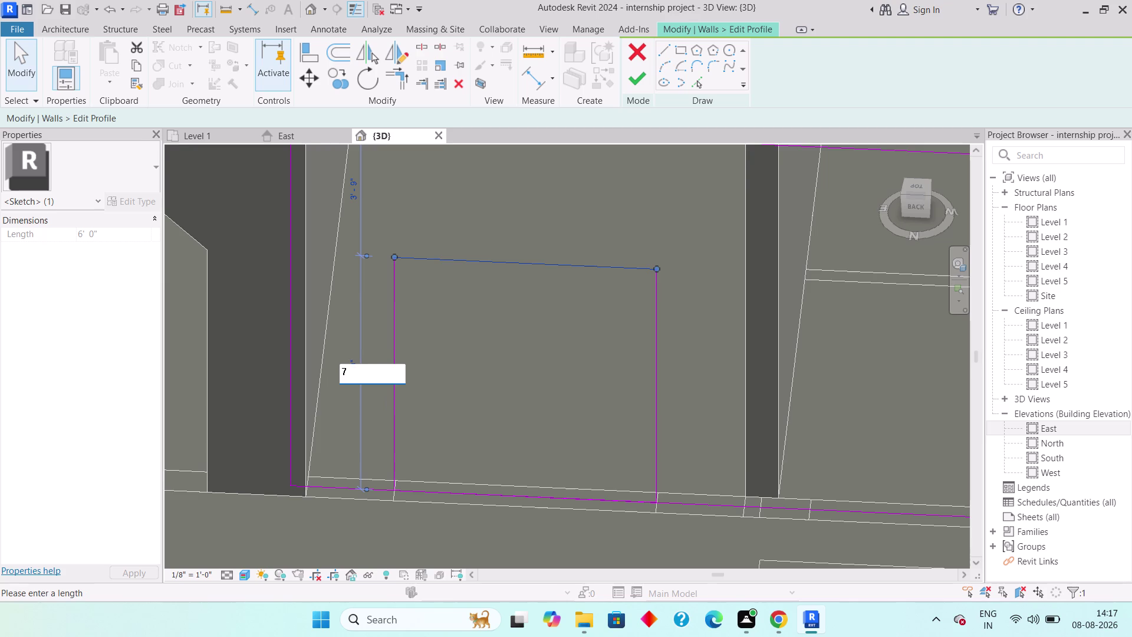
text(')
key(Return)
key(Escape)
key(Escape)
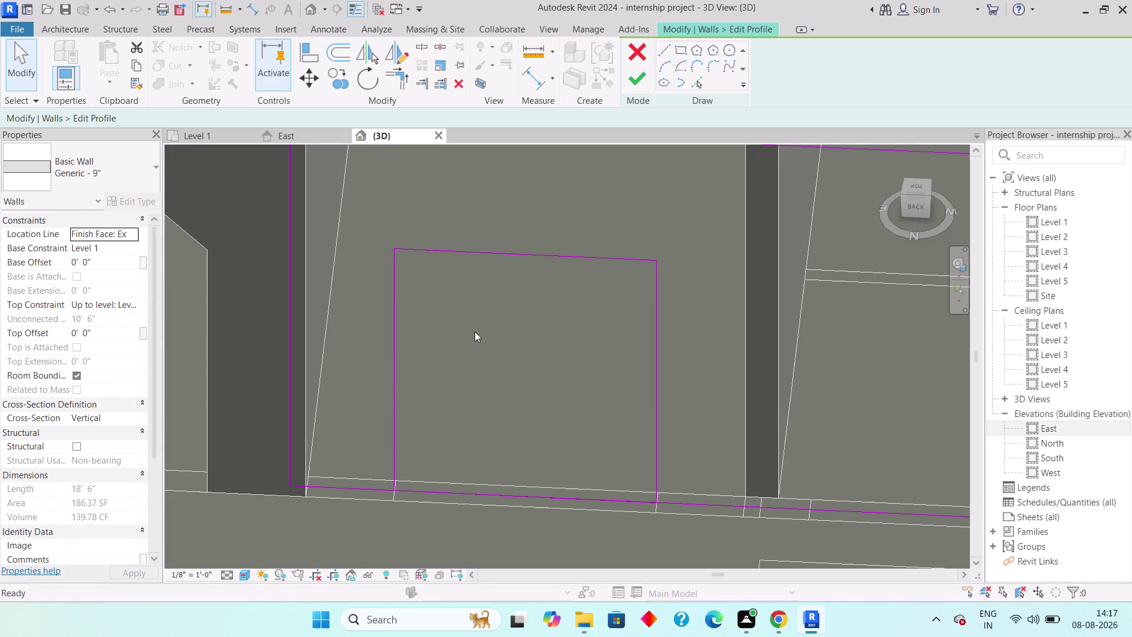
Draw a short vertical guide line rising from the opening's top edge.
middle_drag(481, 329, 486, 364)
click(507, 287)
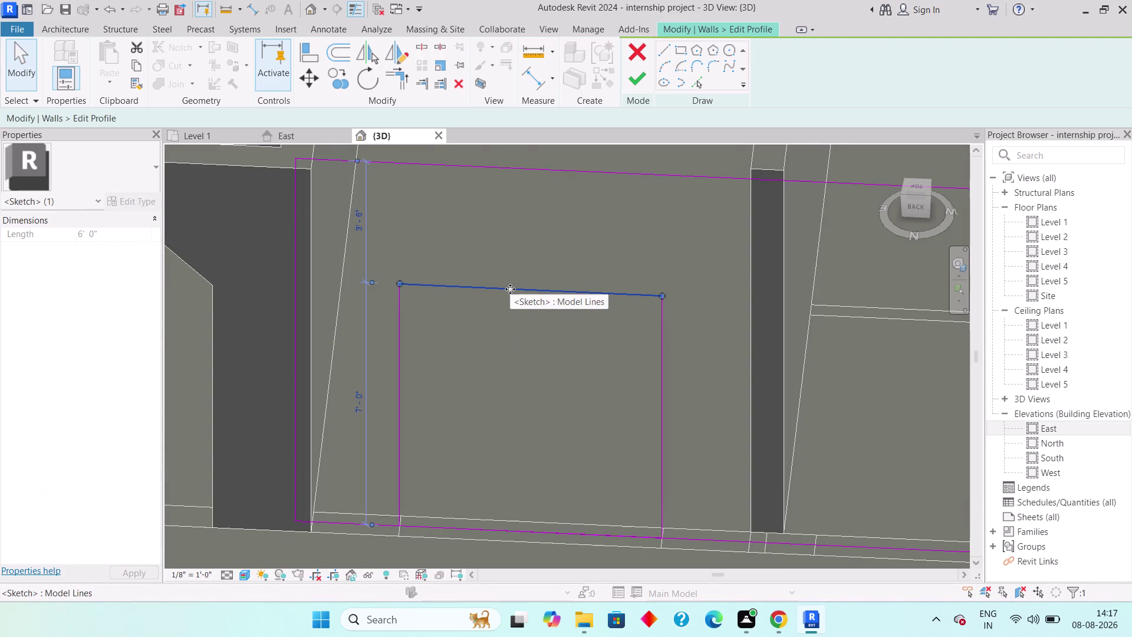
key(Escape)
key(Escape)
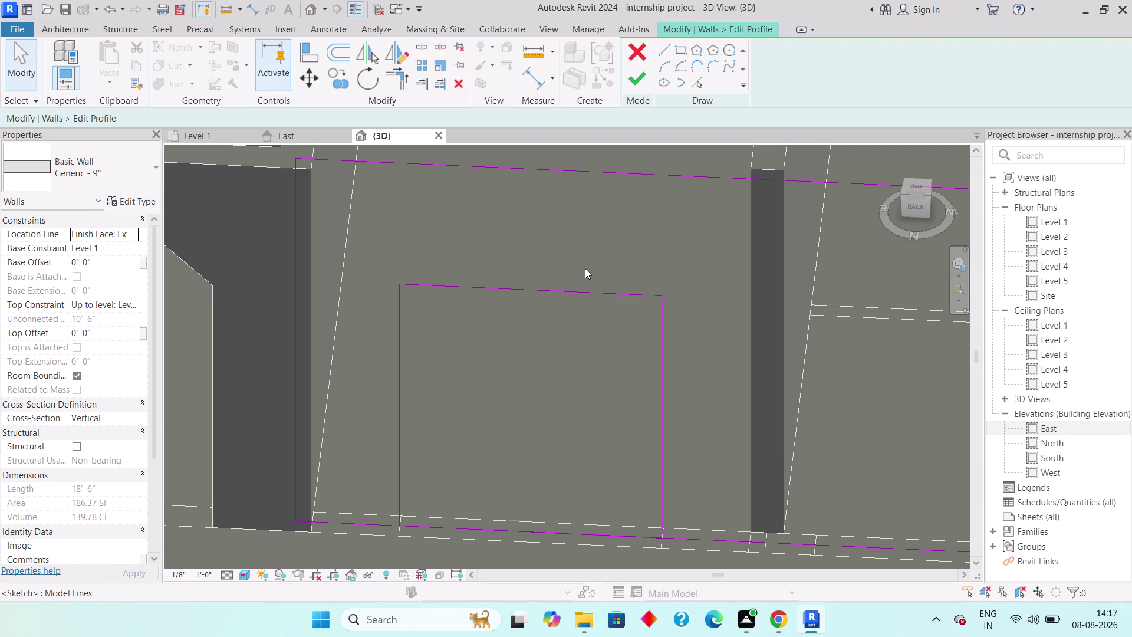
click(667, 46)
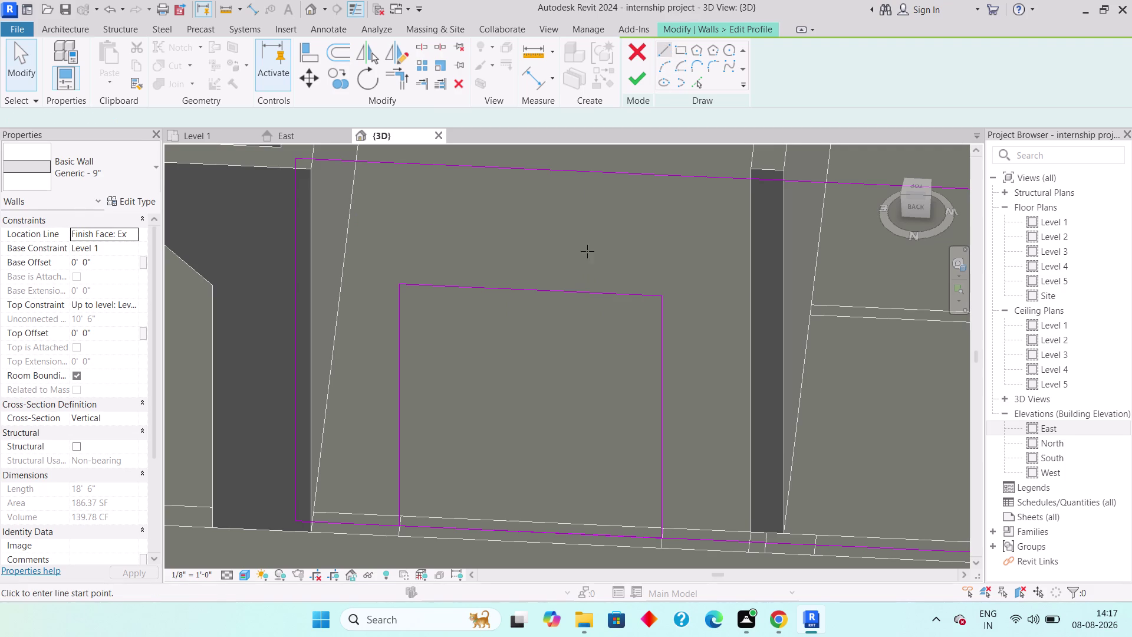
click(532, 288)
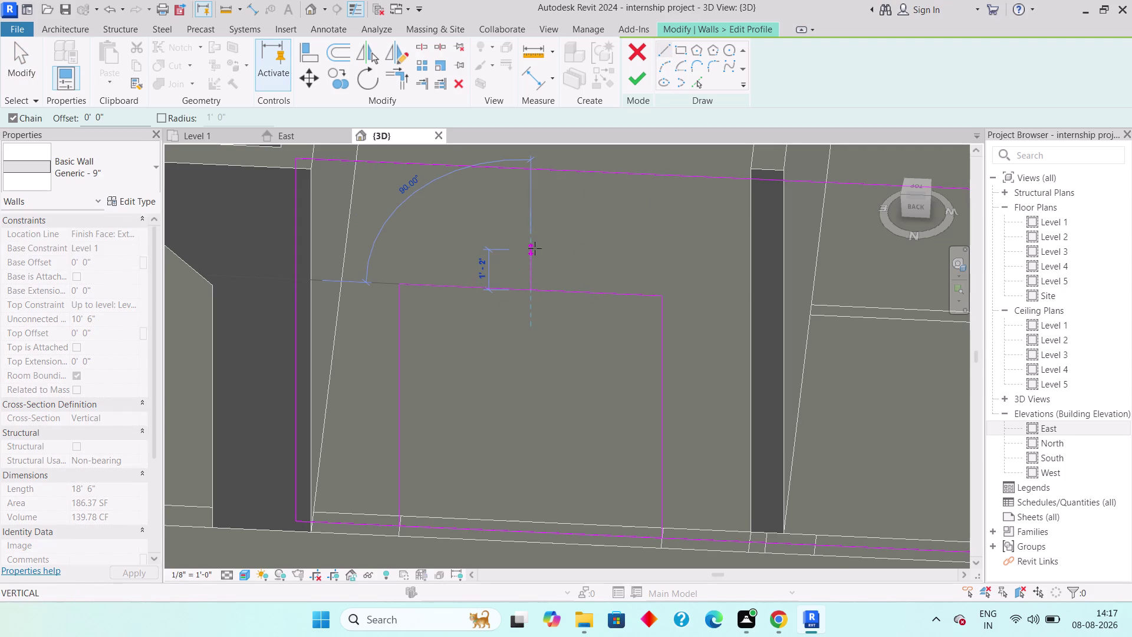
click(535, 248)
key(Escape)
key(Escape)
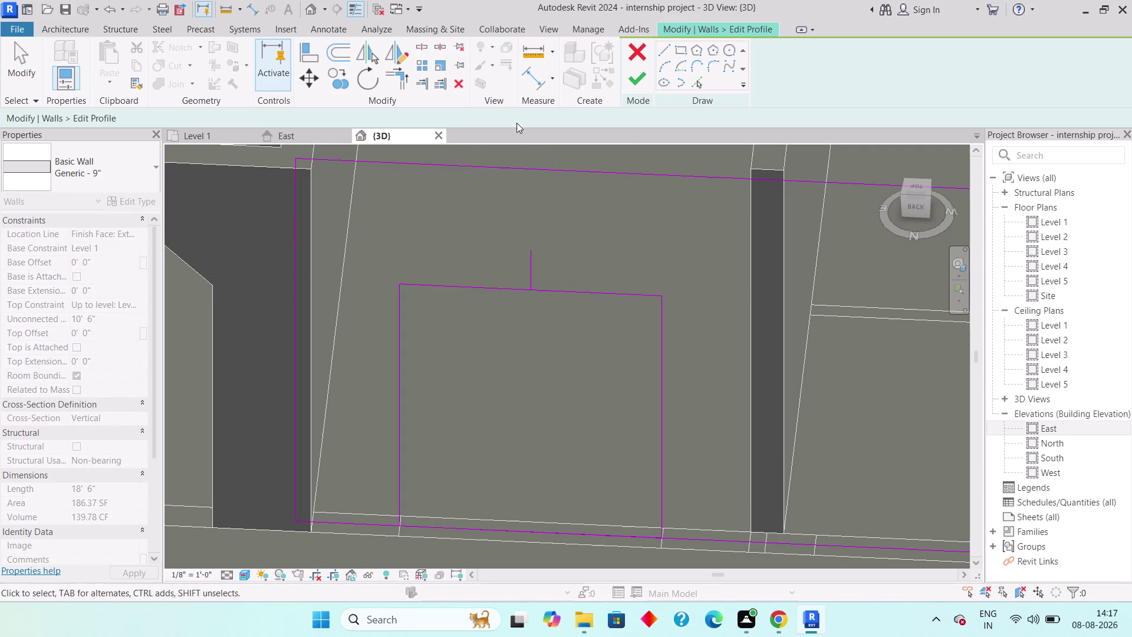
Sketch an arc from the opening's top-right corner up to the central peak.
click(662, 68)
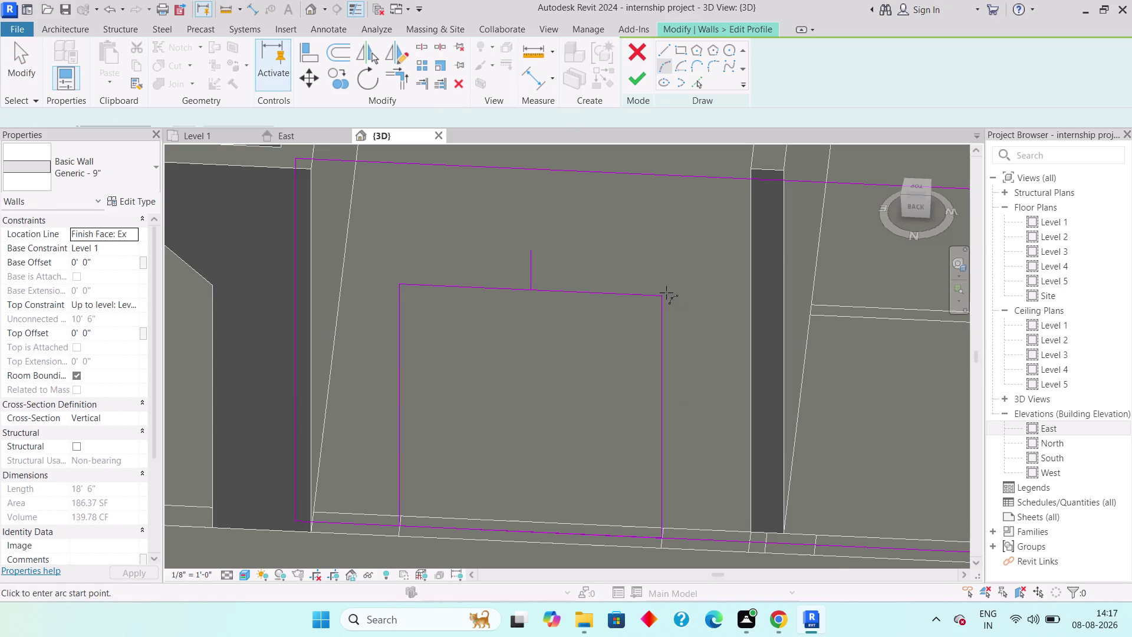
click(663, 293)
click(530, 250)
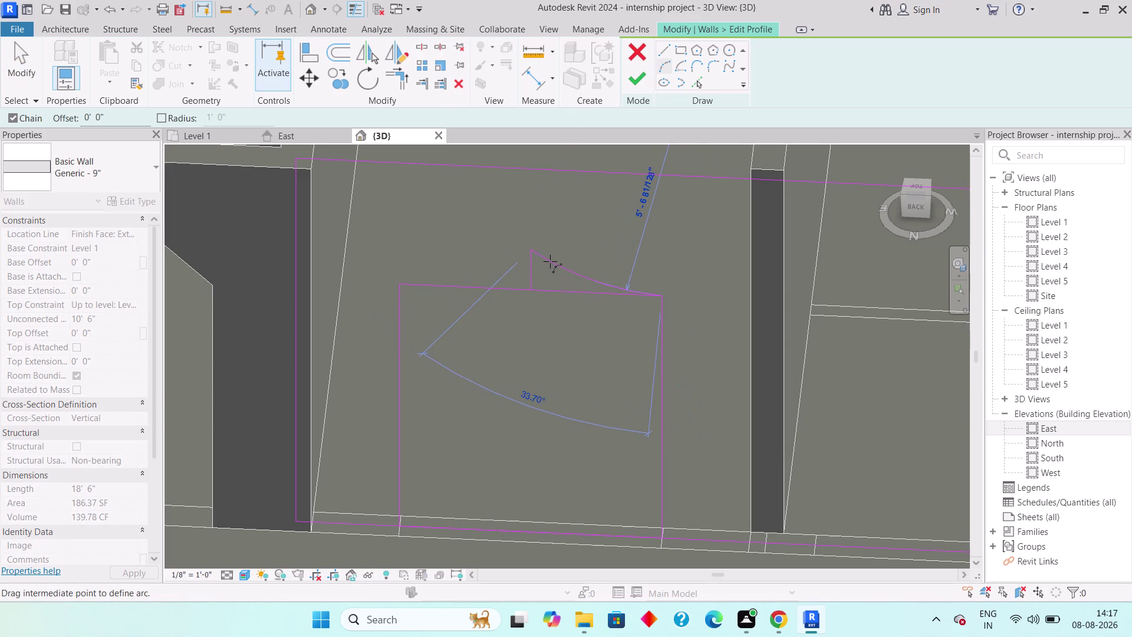
click(549, 262)
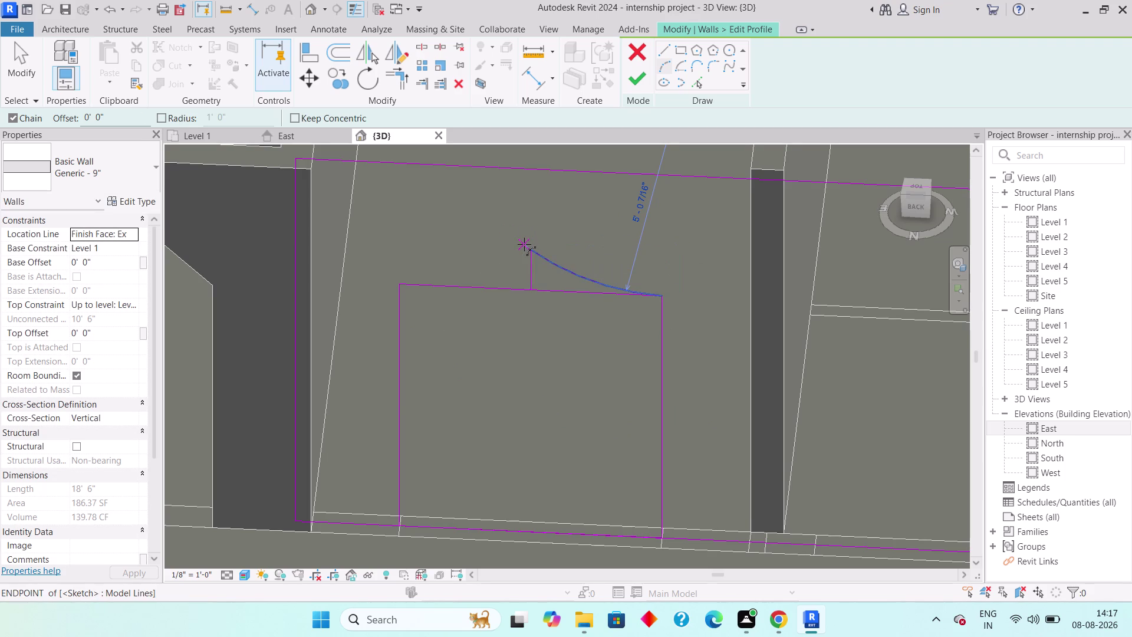
click(400, 283)
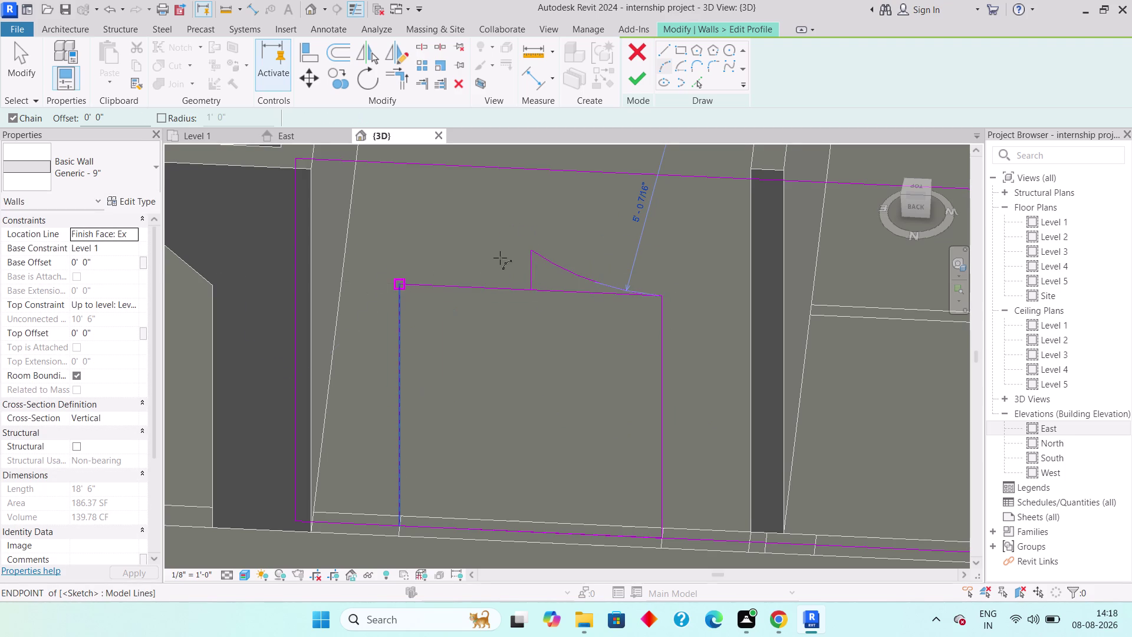
click(533, 249)
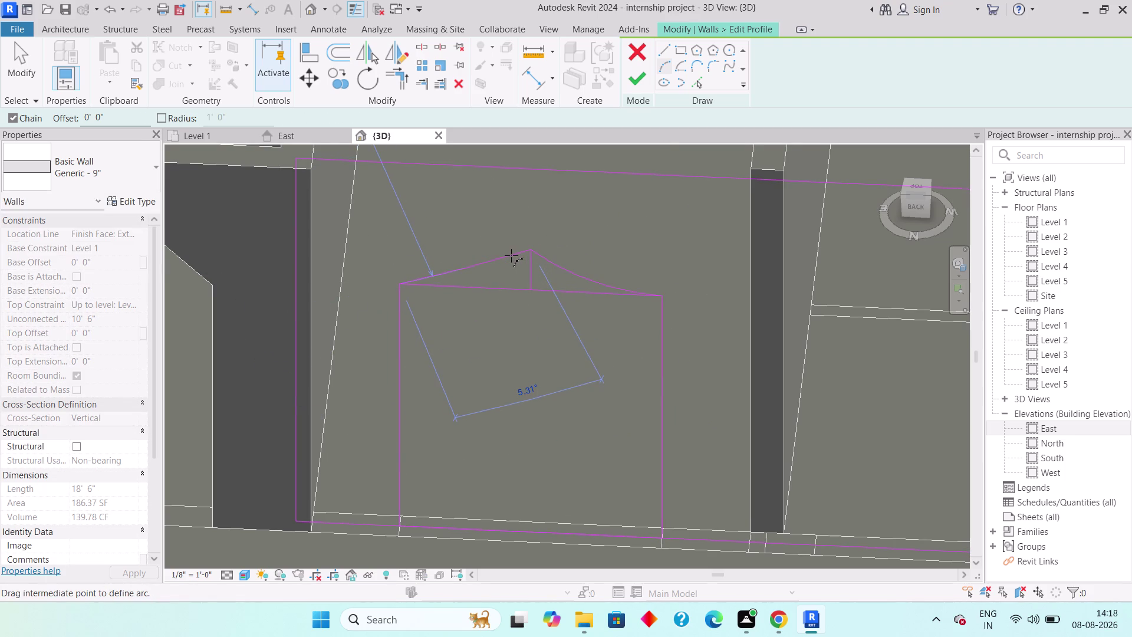
key(Escape)
key(Escape)
Mirror the arc across the vertical guide line to form the pointed top.
click(550, 257)
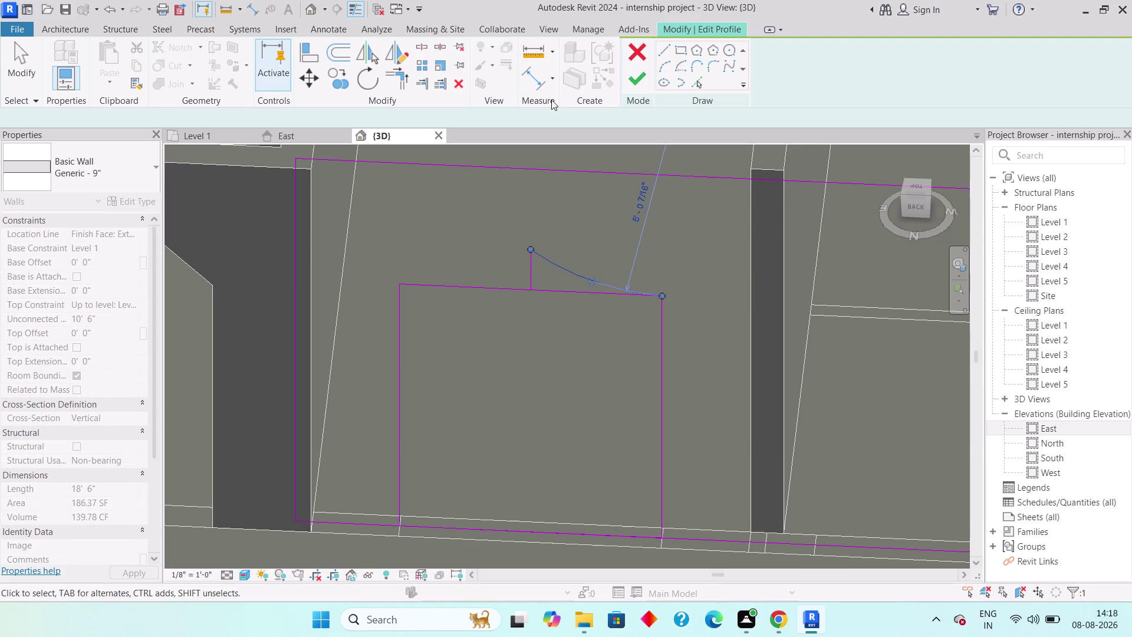
click(376, 55)
click(531, 261)
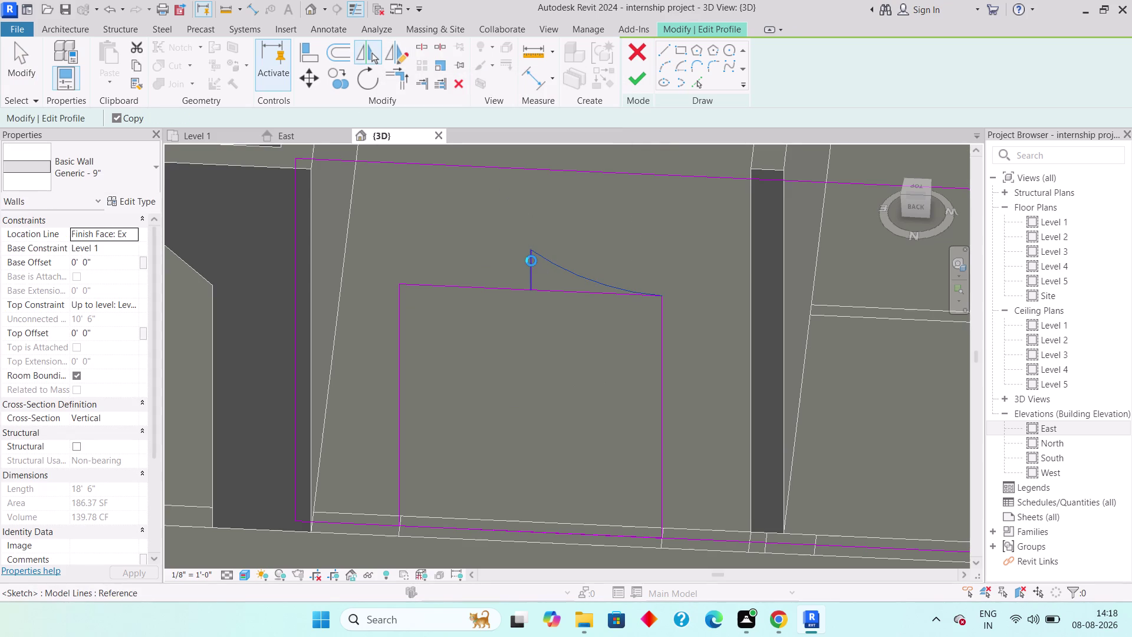
key(Escape)
key(Escape)
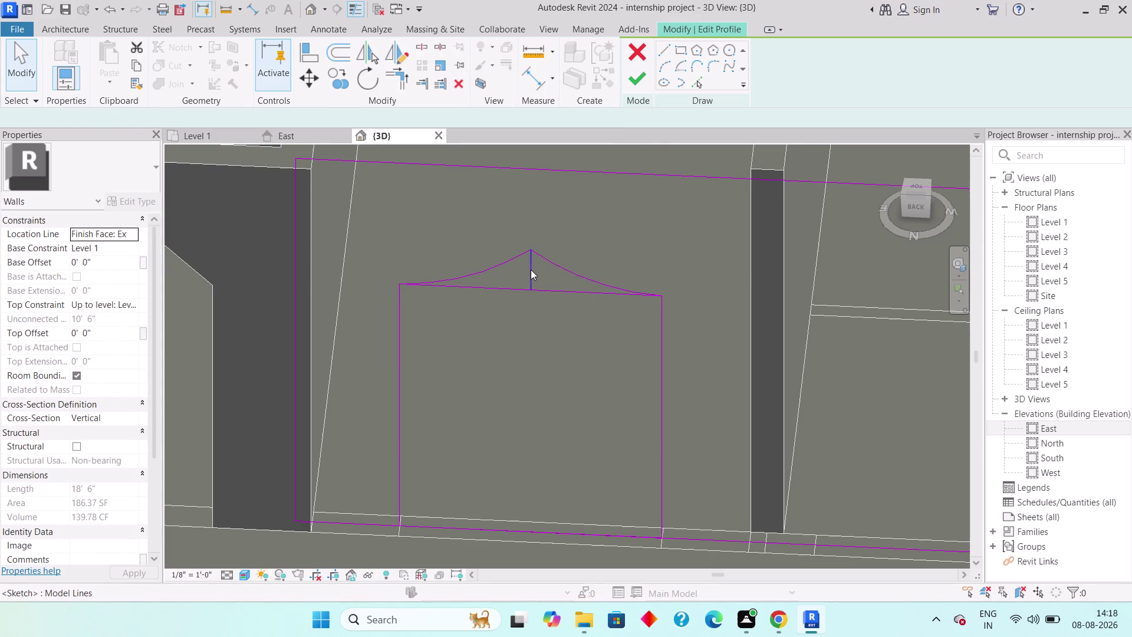
click(531, 270)
Delete the short vertical guide line from the sketch.
click(531, 269)
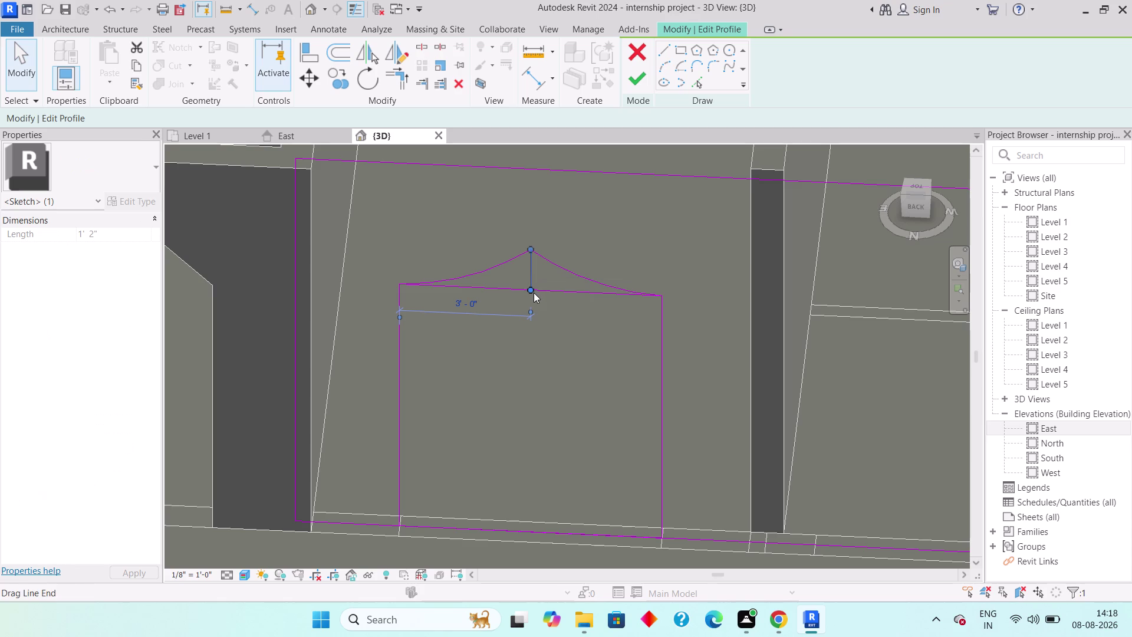
key(Delete)
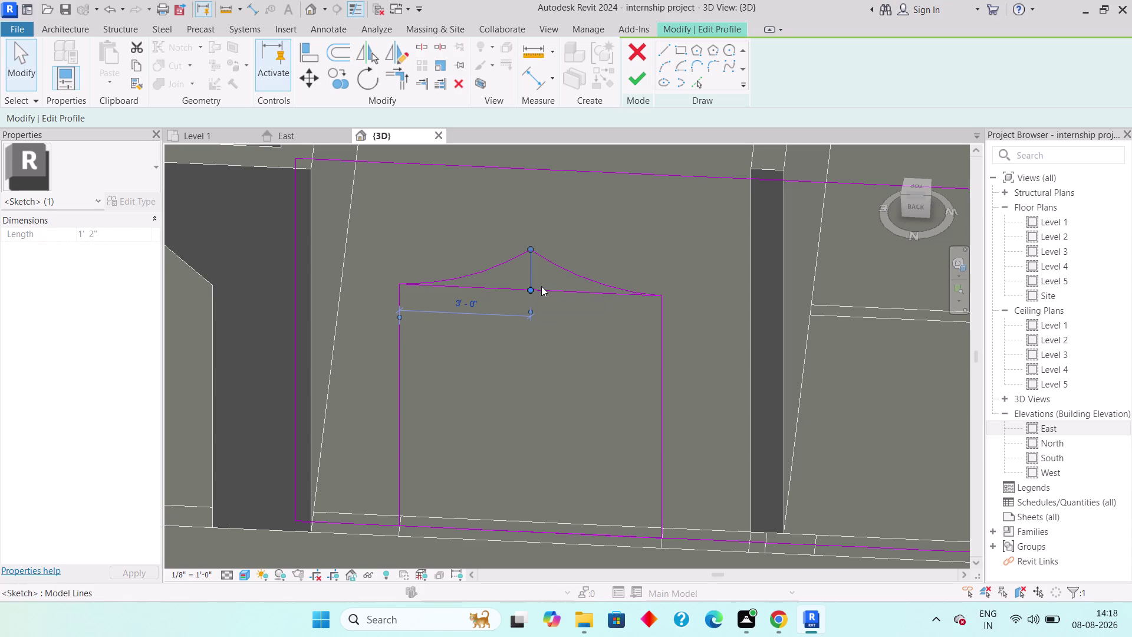
click(542, 286)
key(Delete)
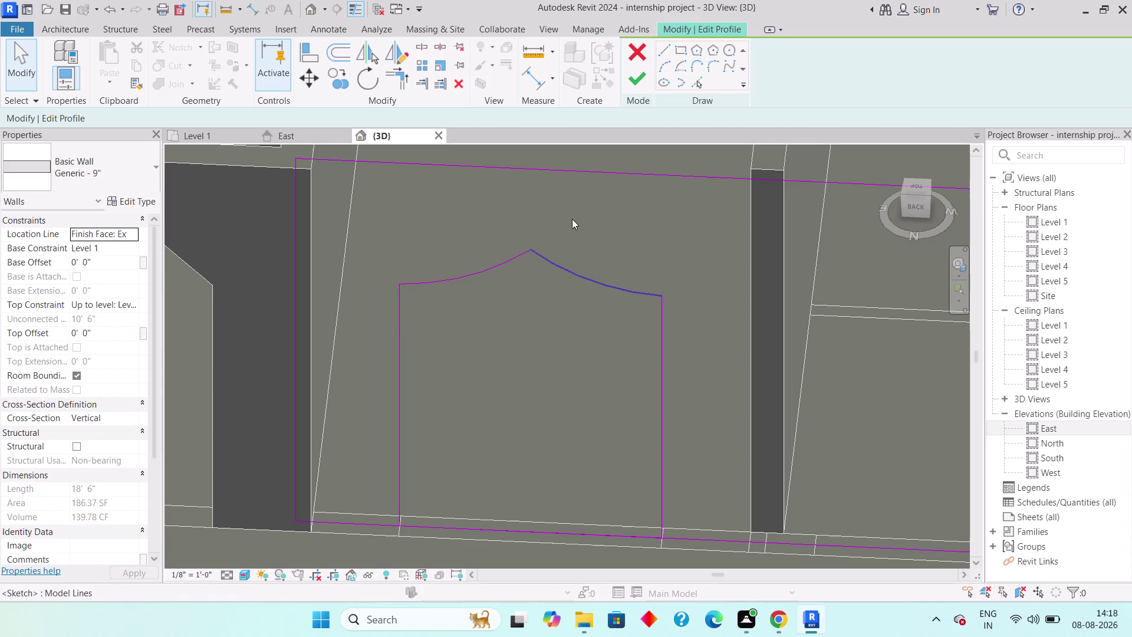
click(420, 46)
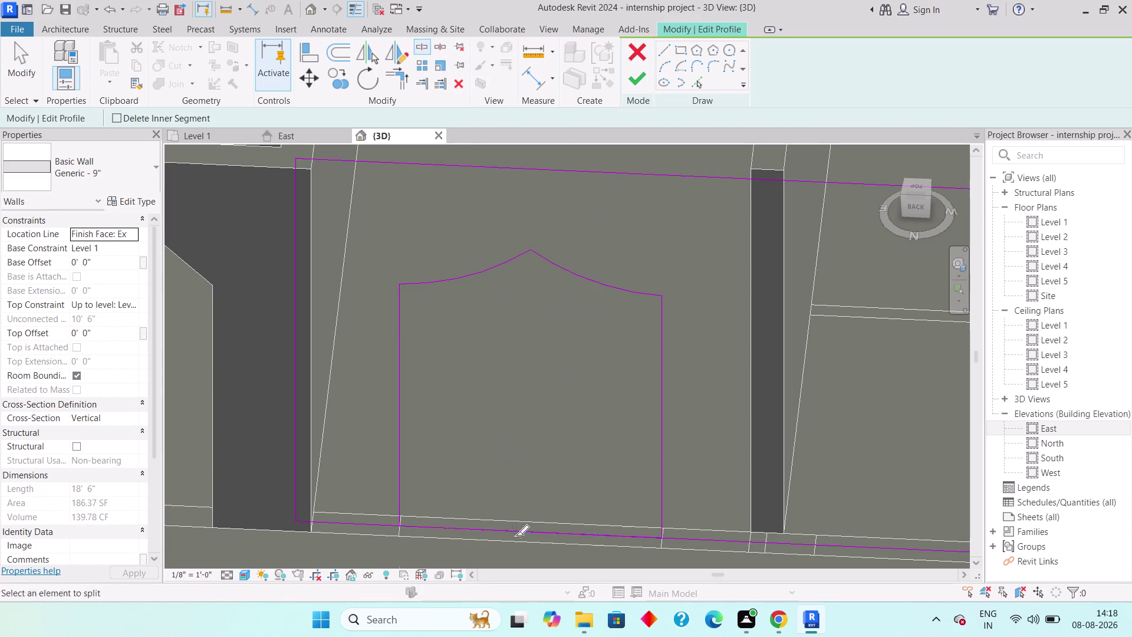
Split the profile's bottom boundary line and delete the short piece.
click(519, 529)
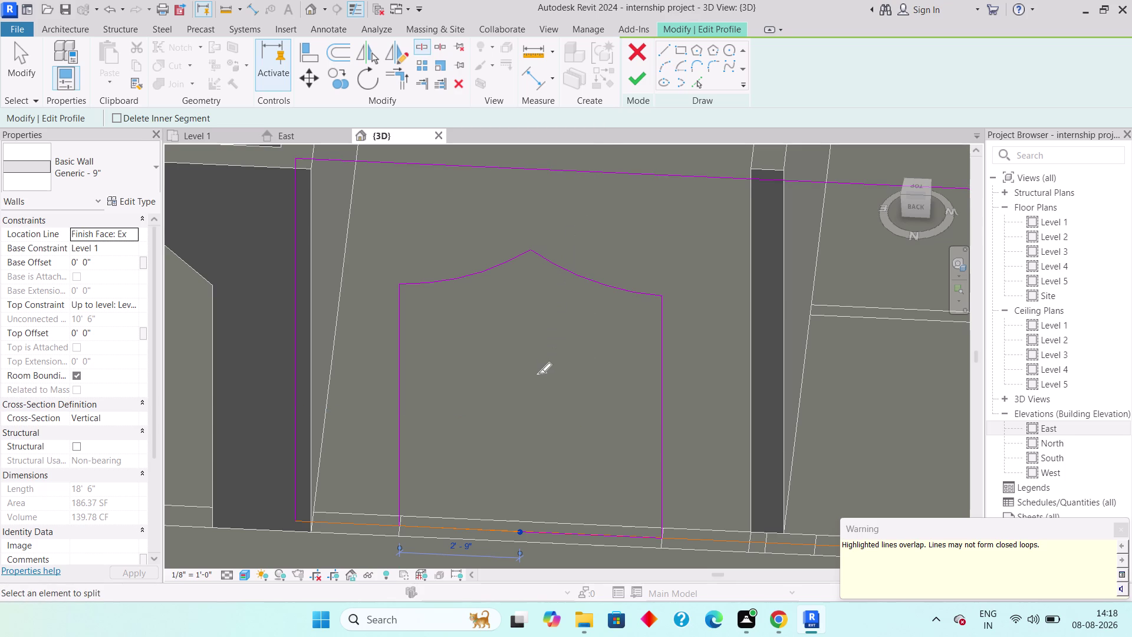
key(Escape)
key(Escape)
key(Escape)
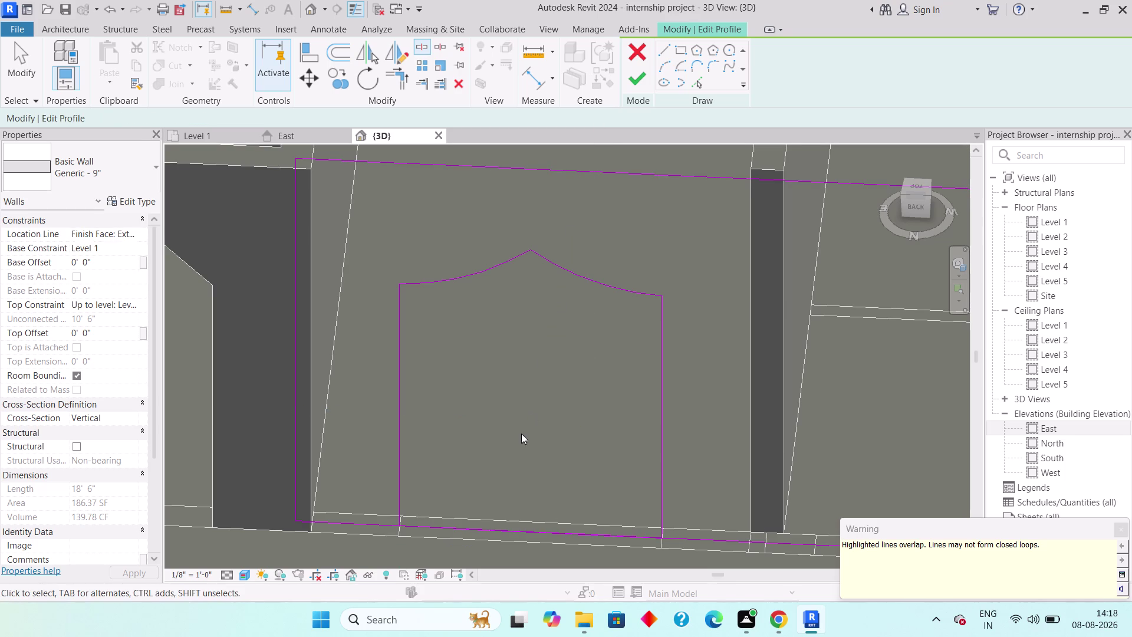
click(509, 526)
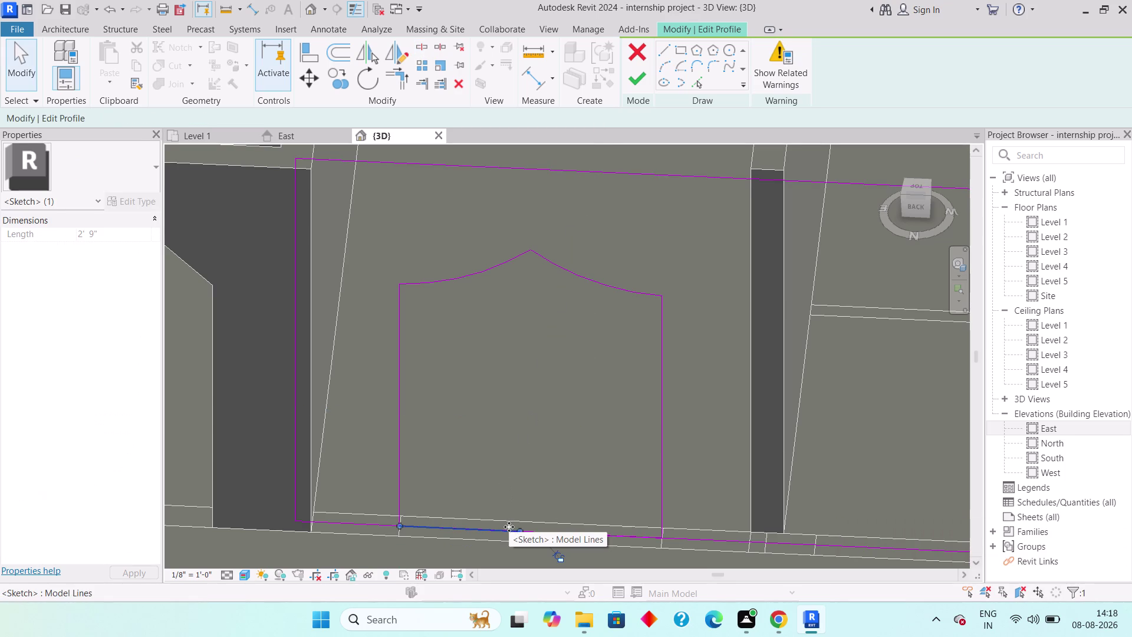
key(Delete)
click(505, 527)
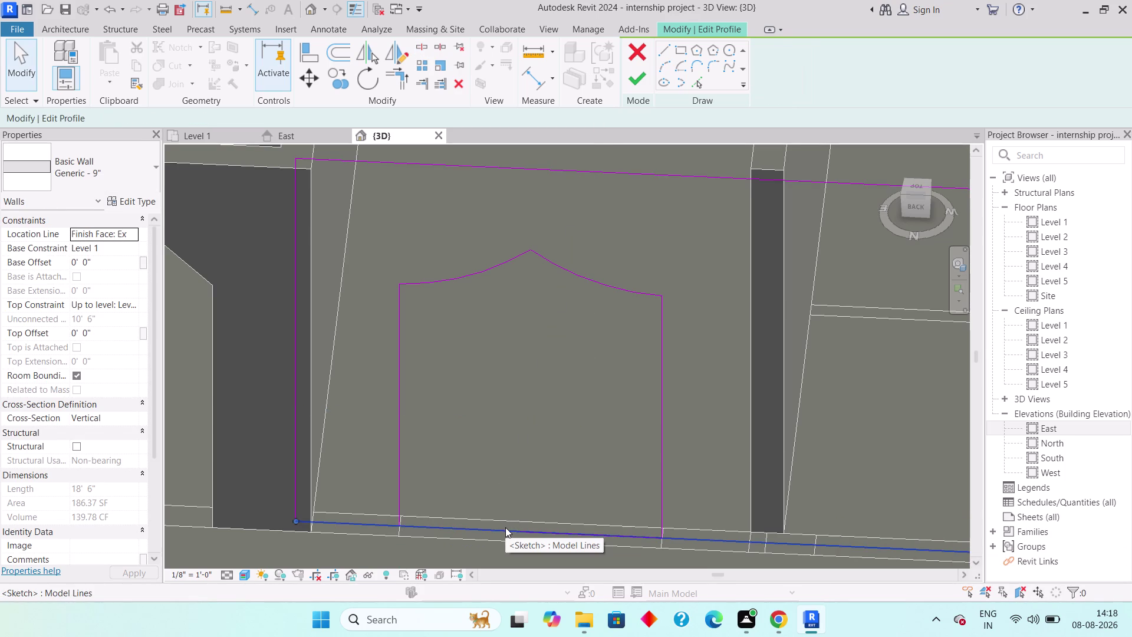
key(Escape)
key(Escape)
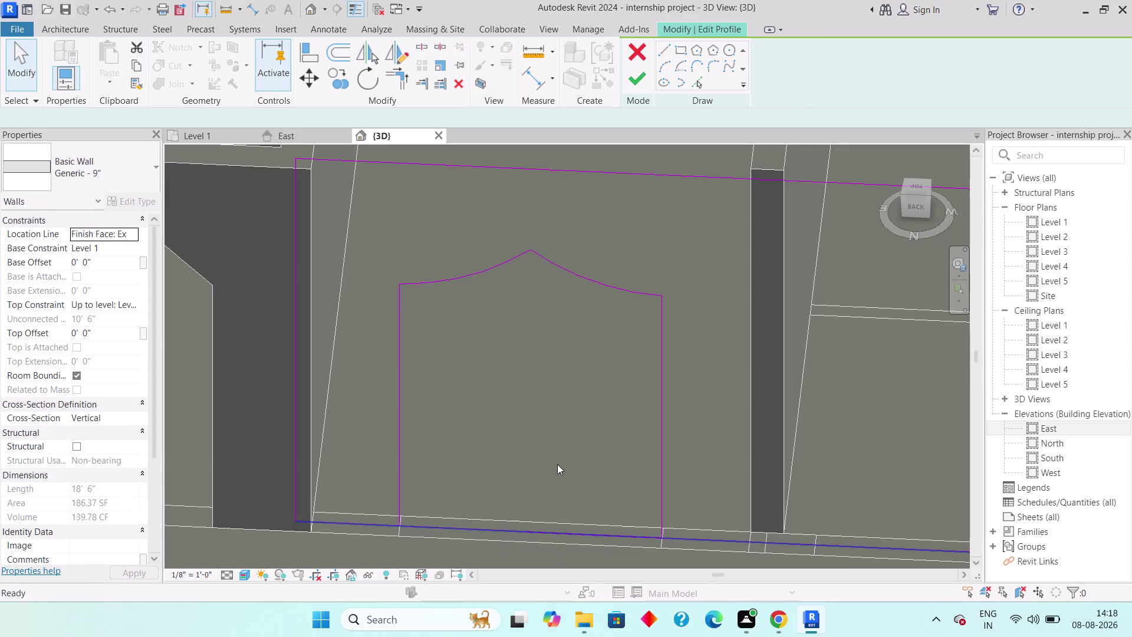
key(Escape)
Delete the bottom line piece lying beneath the opening.
click(533, 529)
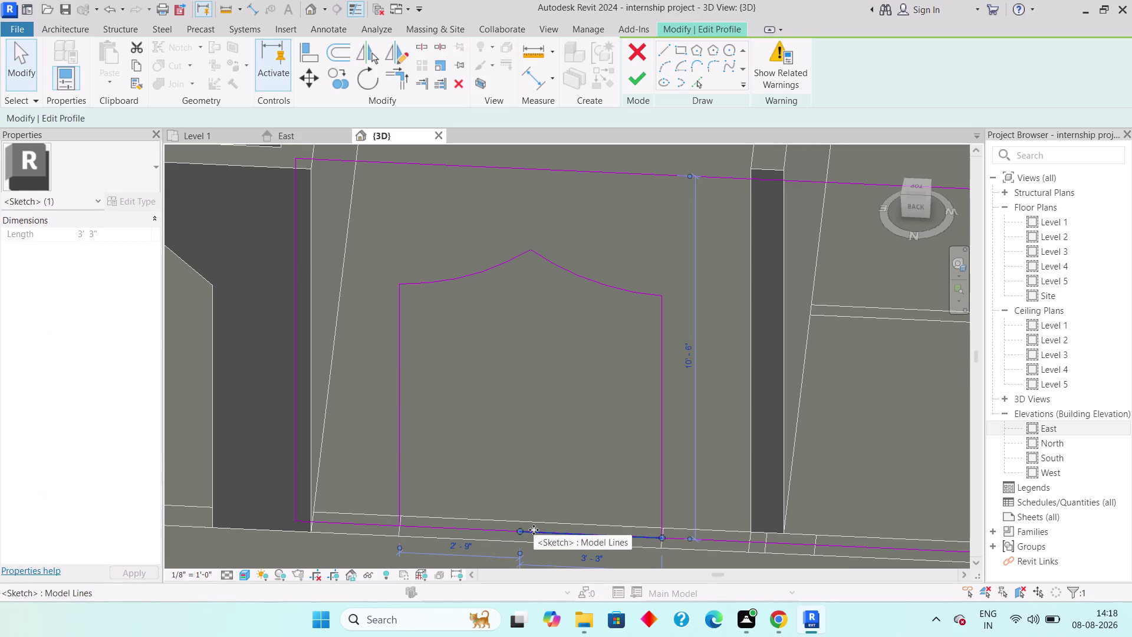
key(Delete)
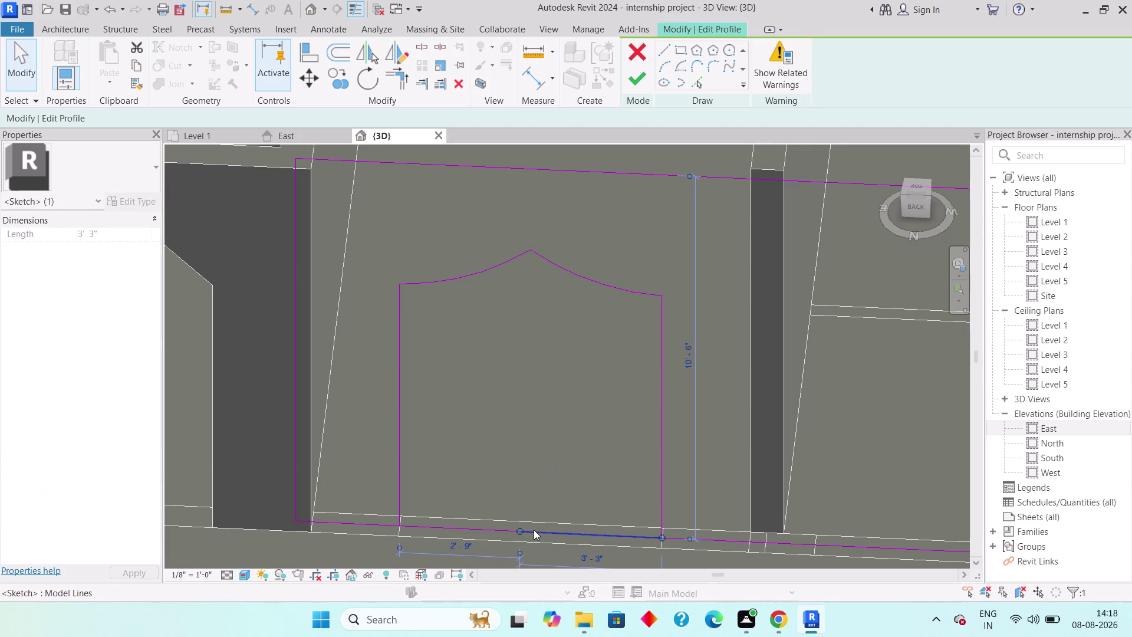
click(542, 528)
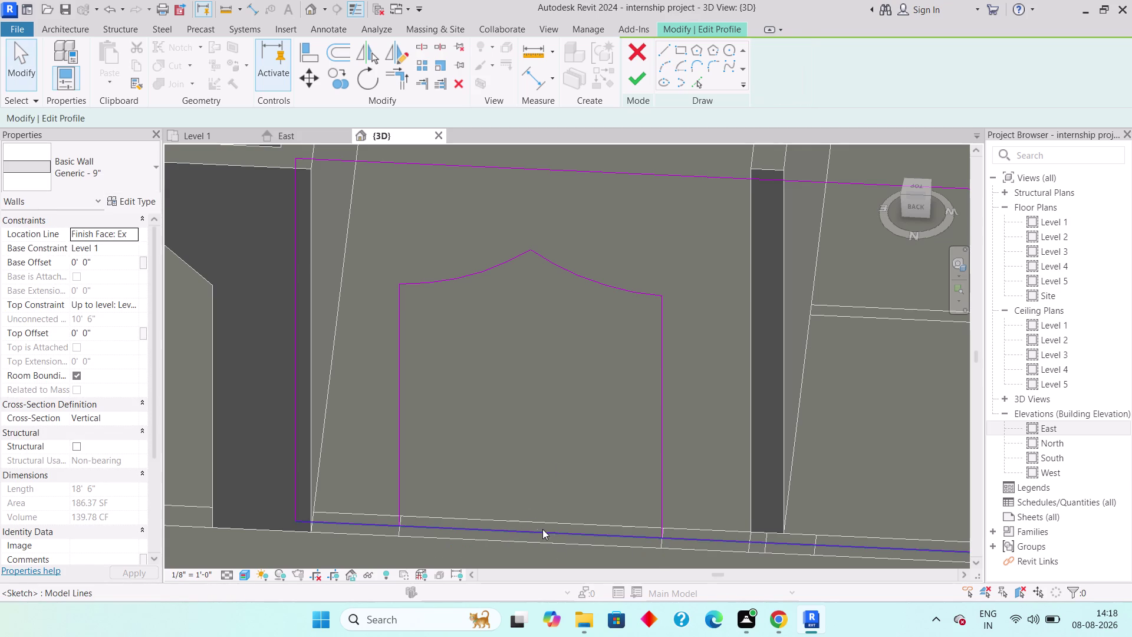
key(Escape)
key(Escape)
key(Escape)
key(Escape)
key(Escape)
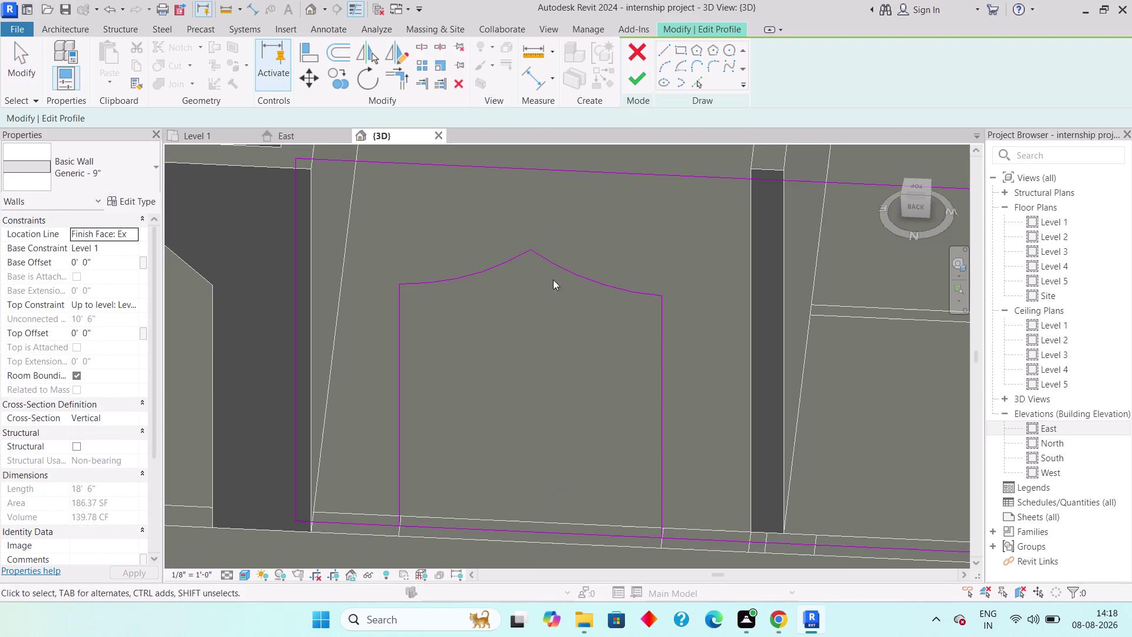
Split the base line, corner-trim both opening sides to it, and finish the profile.
click(415, 49)
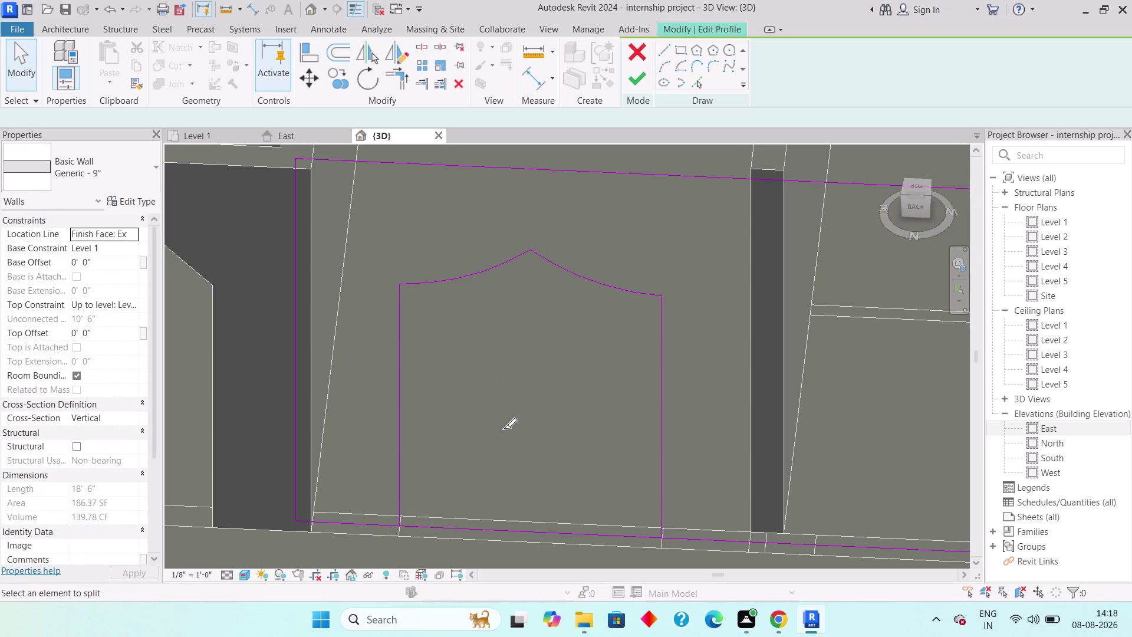
click(516, 530)
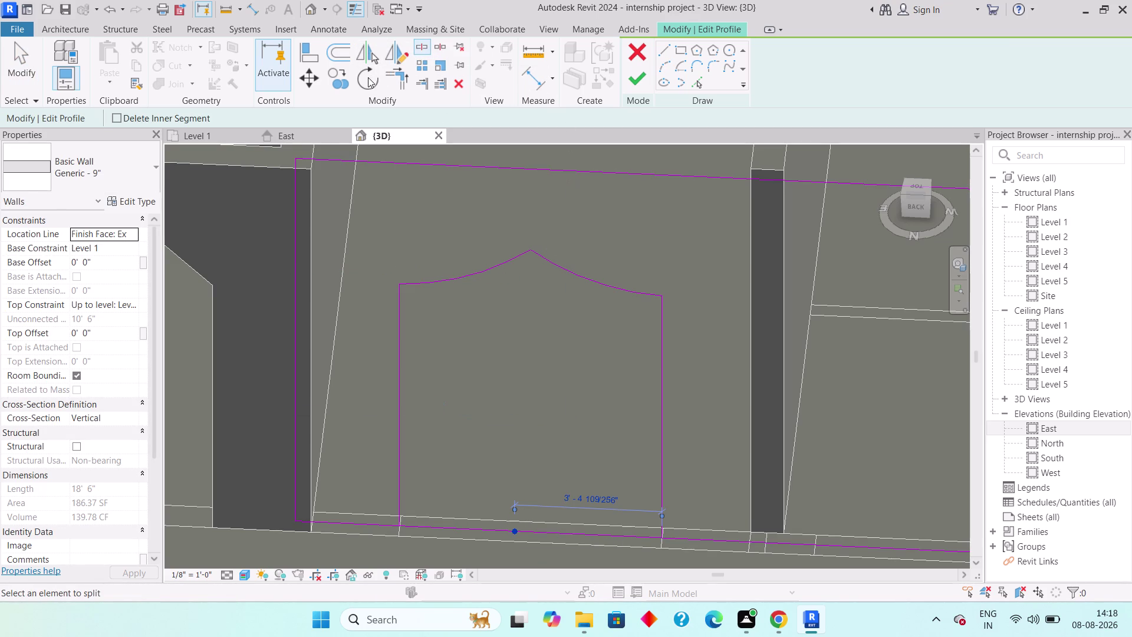
click(404, 77)
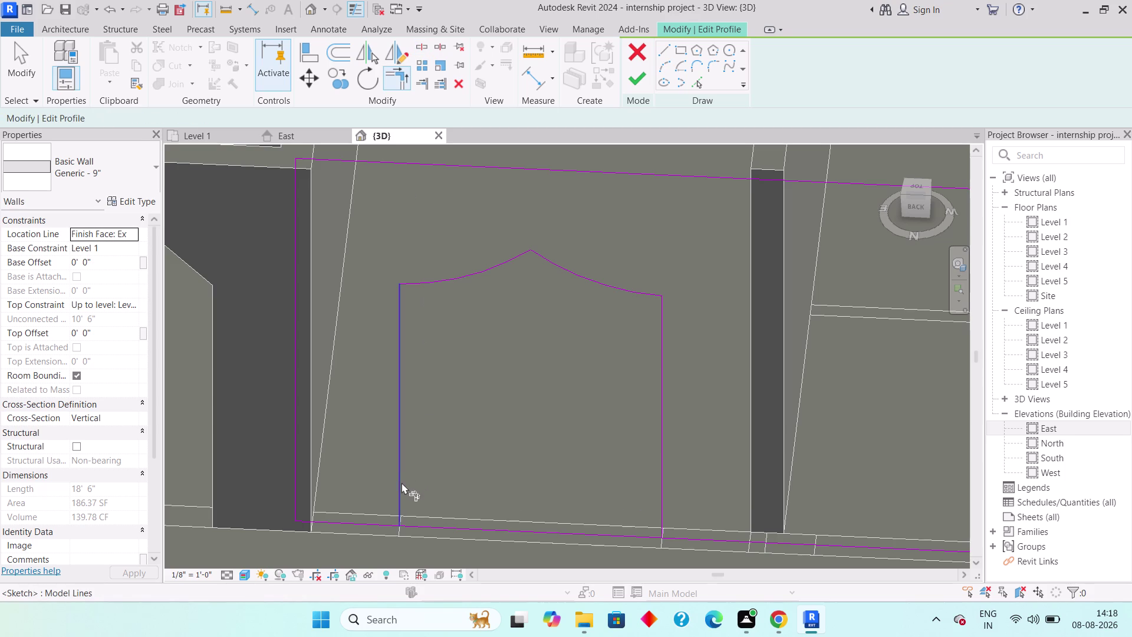
click(400, 483)
click(384, 521)
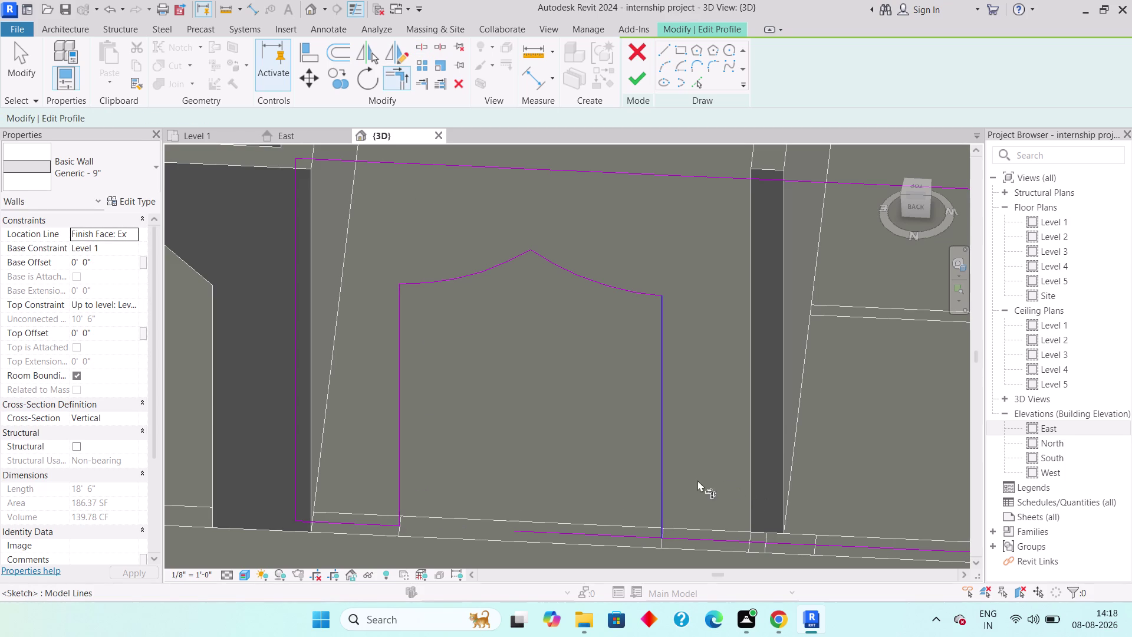
click(661, 480)
click(684, 536)
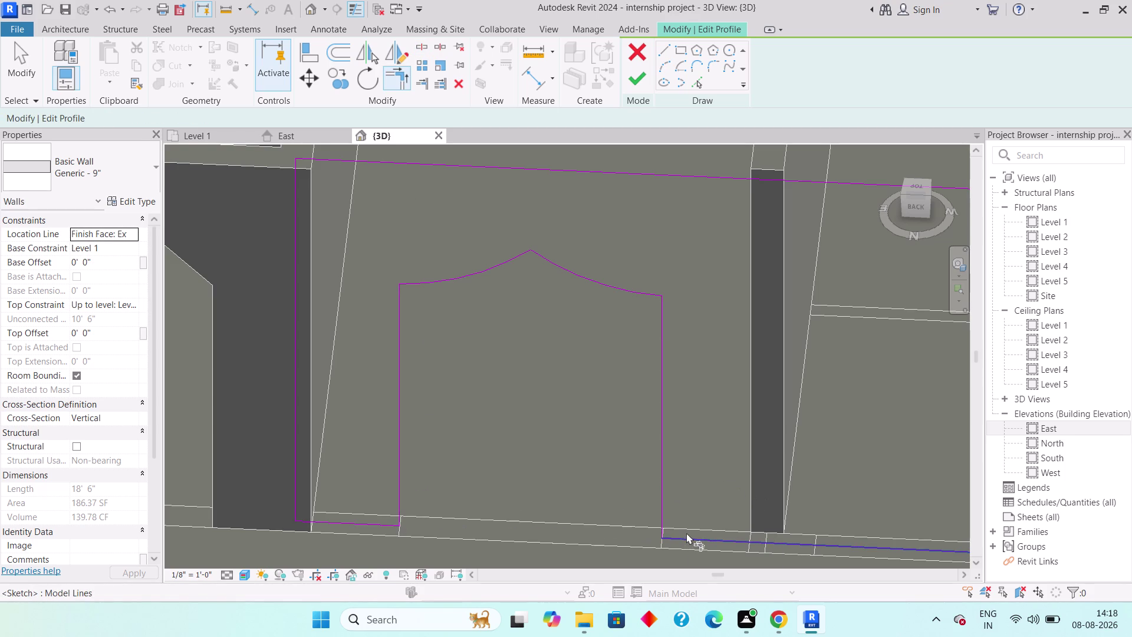
scroll(down, 3)
click(646, 86)
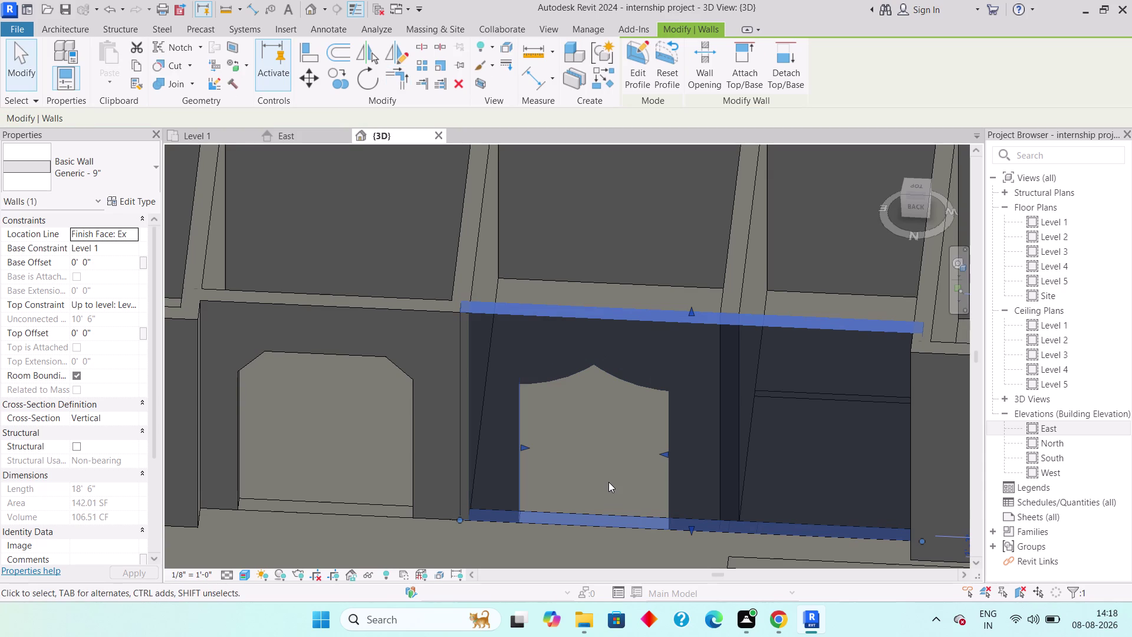
Orbit the 3D model to review the new openings and look into the rooms.
key(Escape)
middle_drag(605, 462, 599, 446)
scroll(down, 3)
scroll(down, 3)
middle_drag(579, 452, 549, 490)
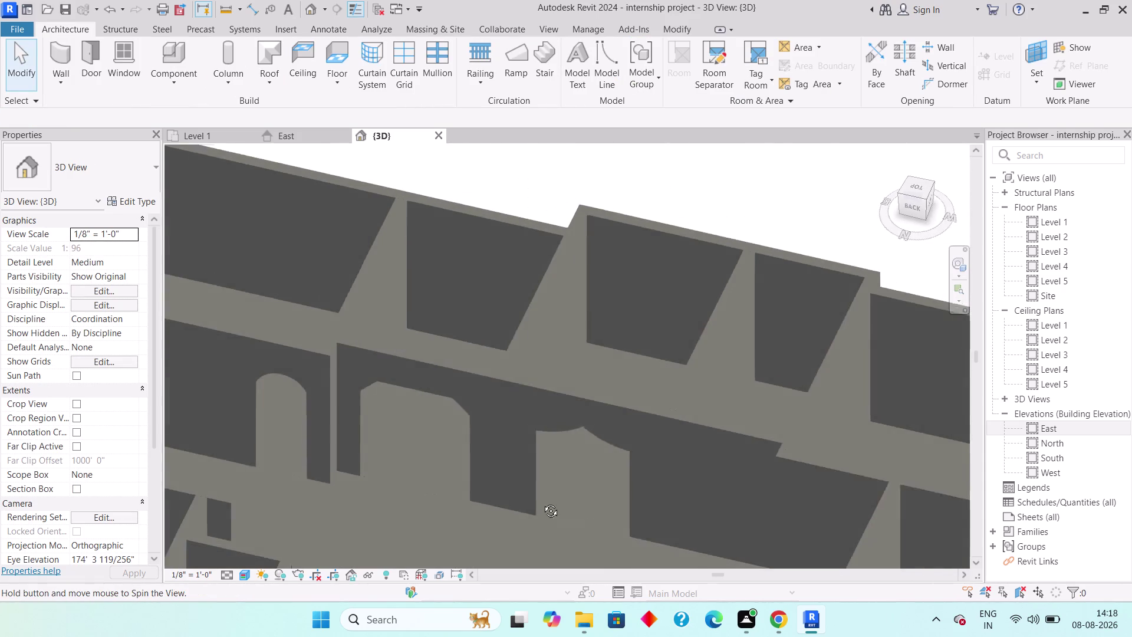
middle_drag(548, 490, 538, 508)
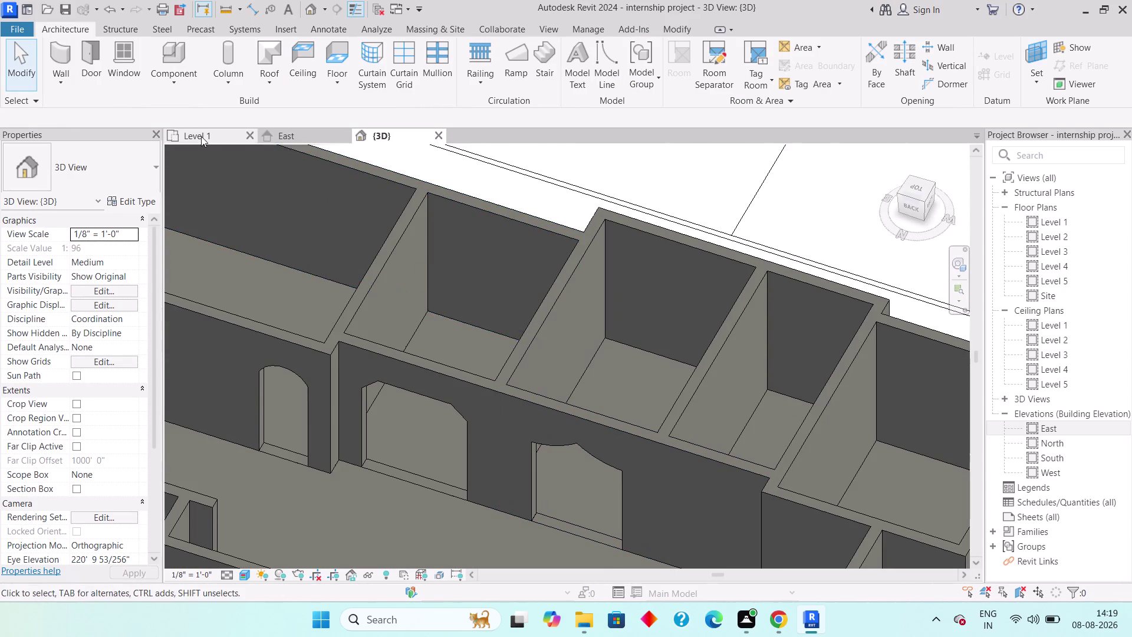
Select the 13'-6" dining/drawing room wall on Level 1 and enter Edit Profile.
click(201, 136)
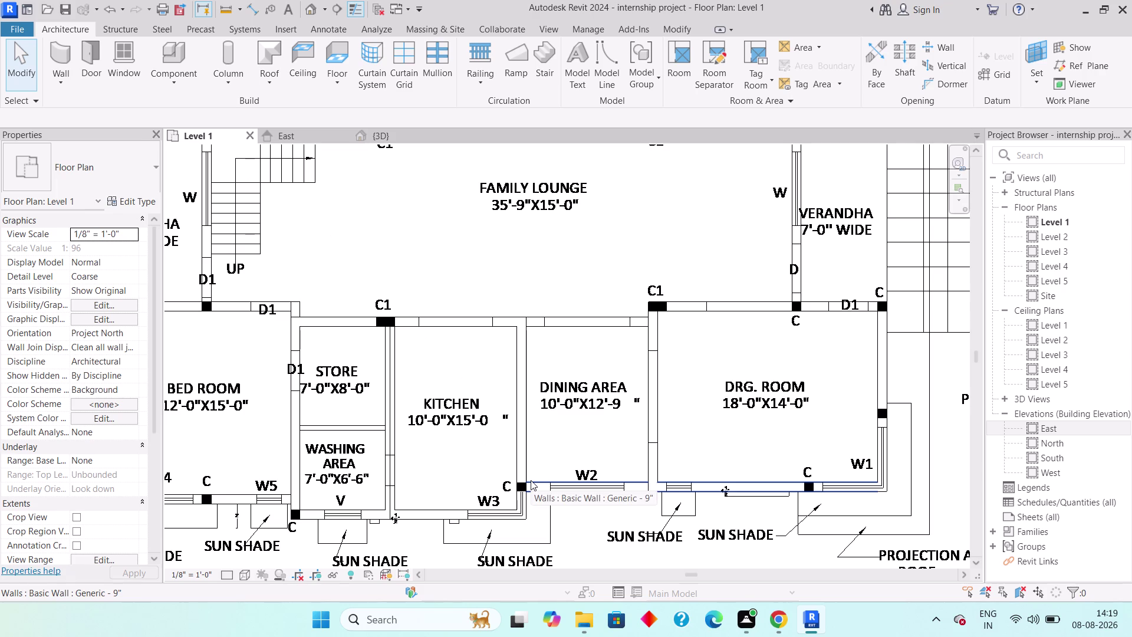
click(655, 384)
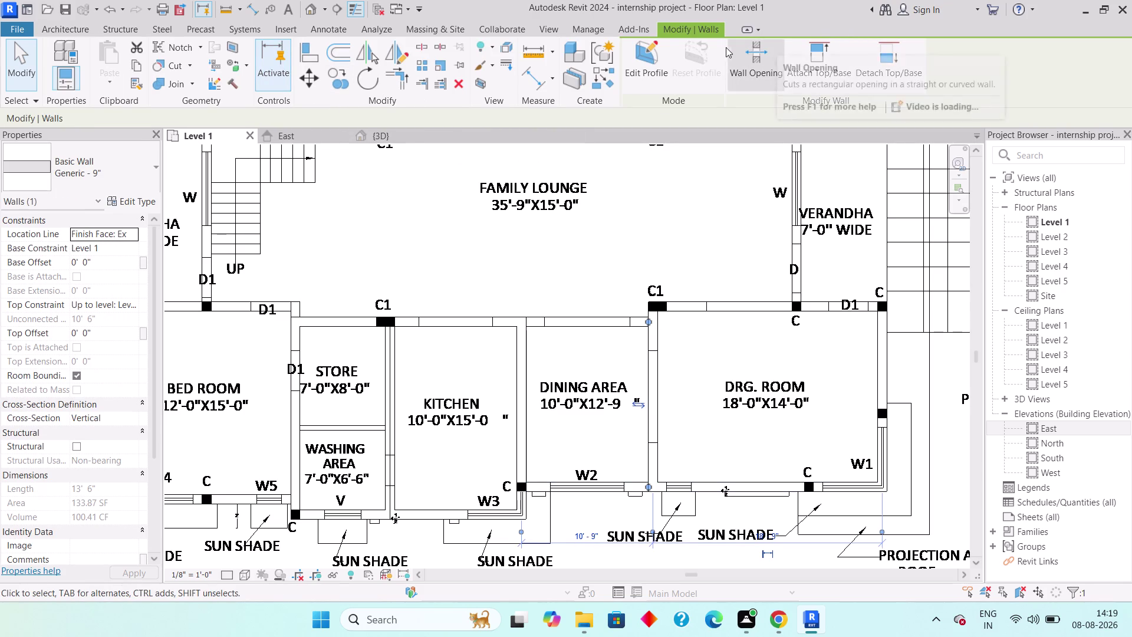
click(388, 133)
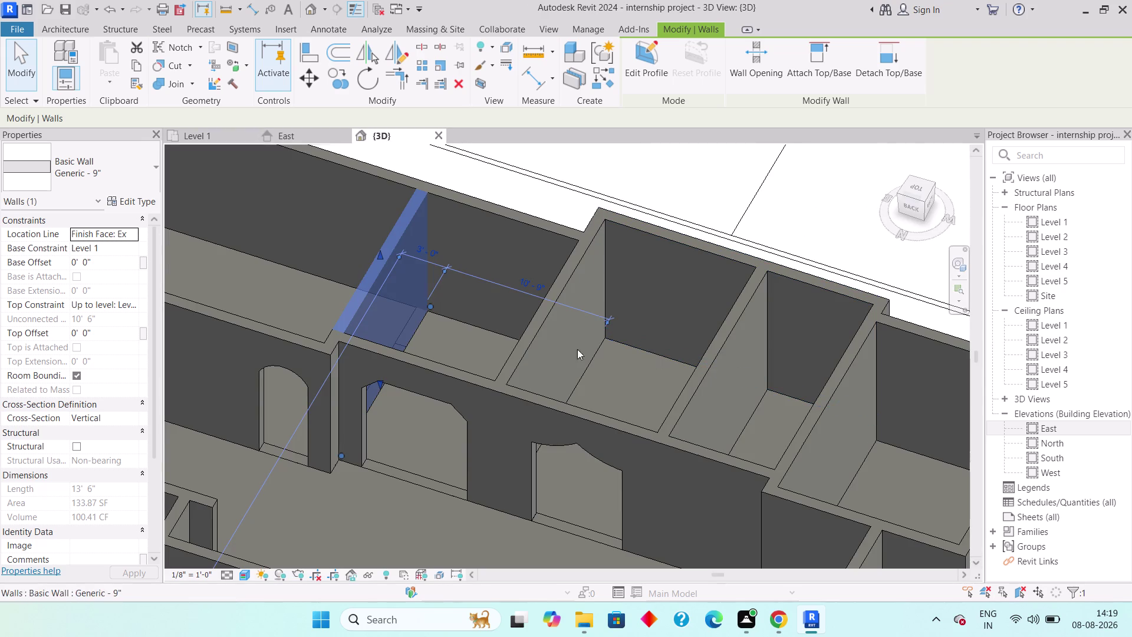
middle_drag(551, 353, 387, 364)
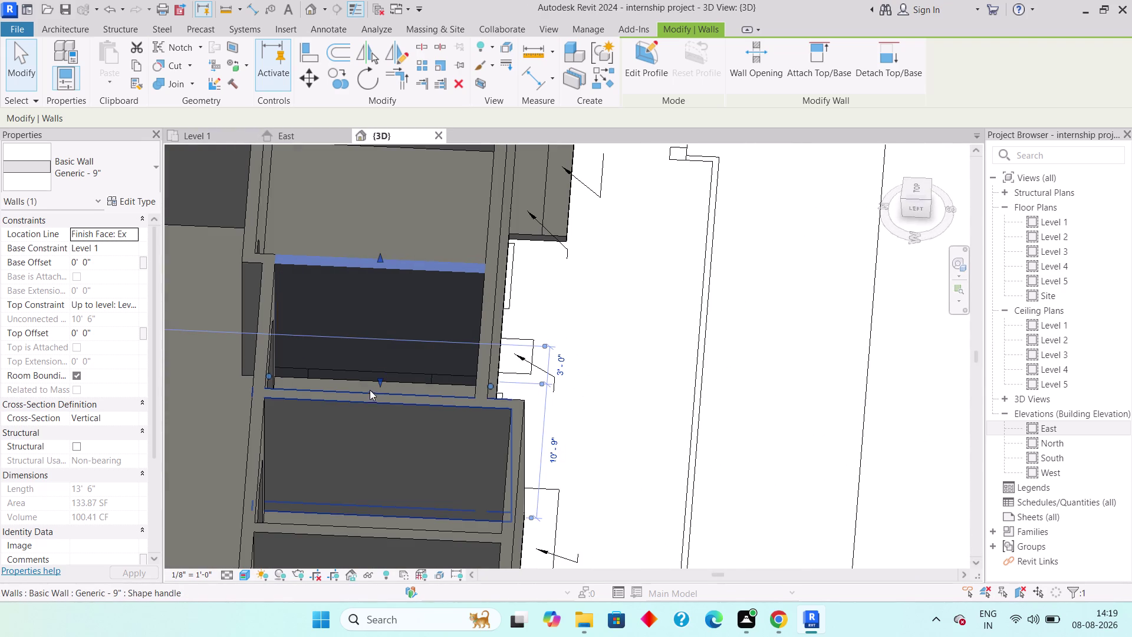
click(661, 68)
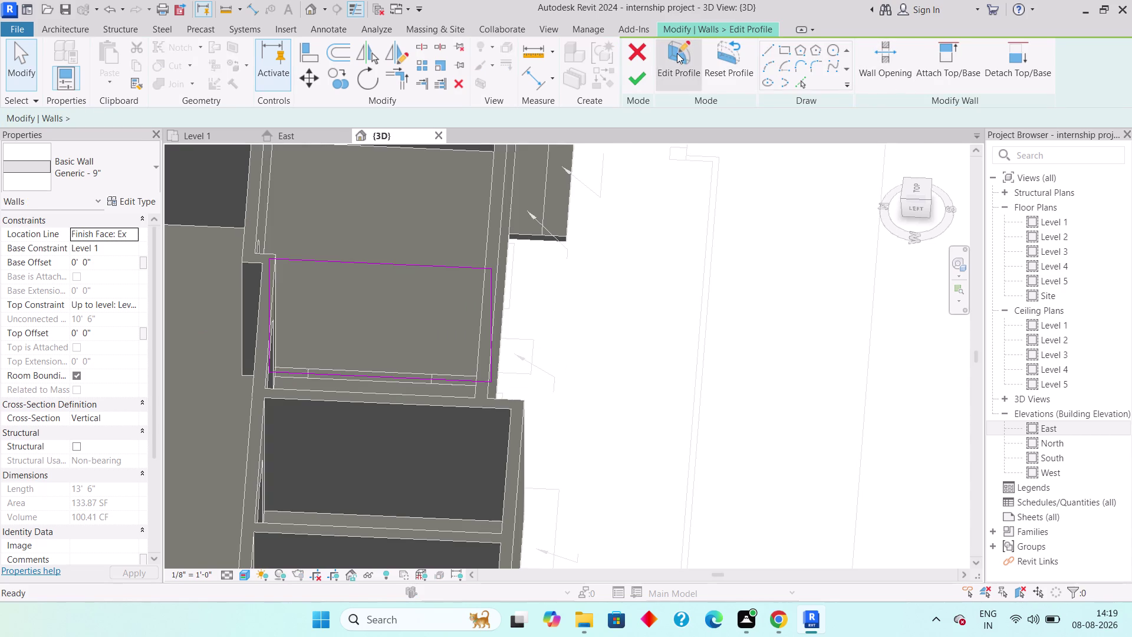
Sketch a rectangle for the opening on the wall profile.
click(679, 52)
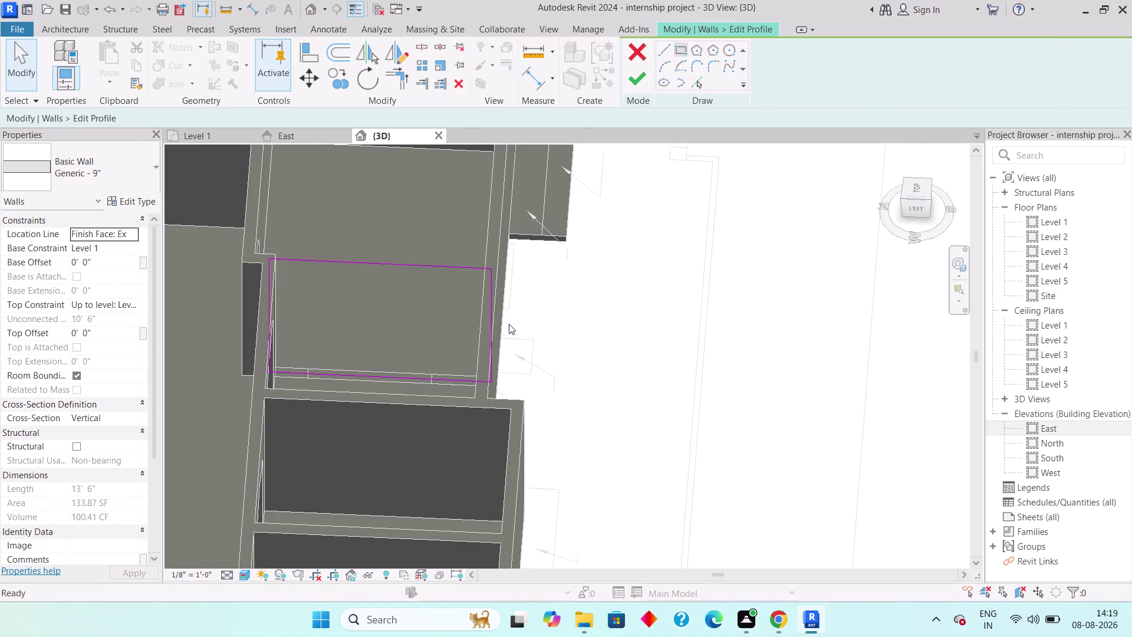
scroll(up, 3)
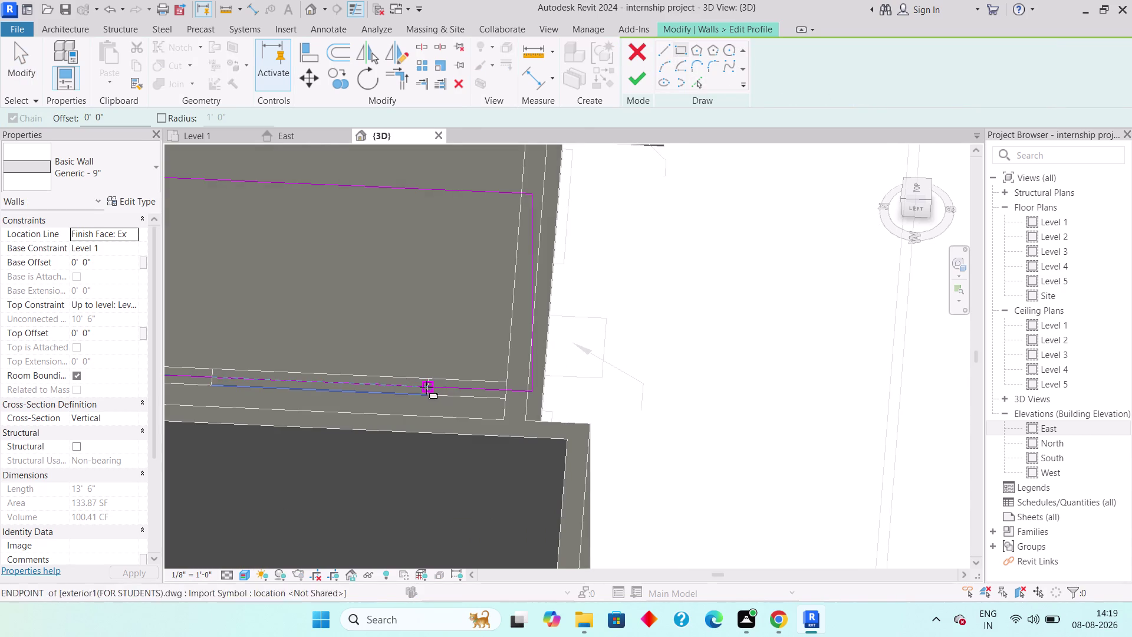
scroll(up, 3)
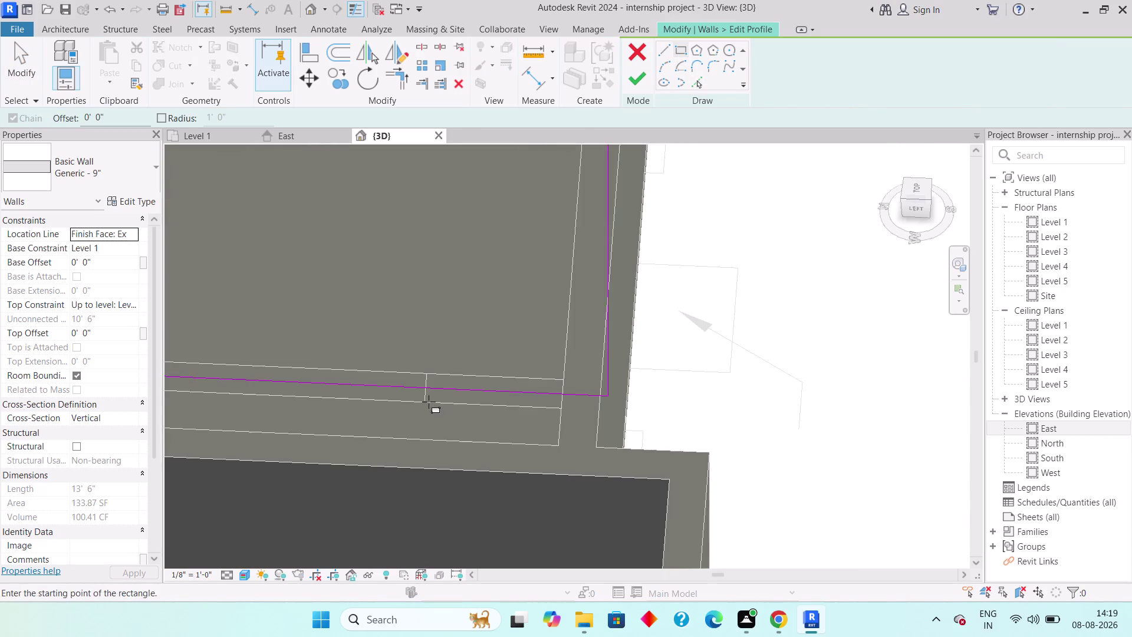
click(425, 384)
middle_drag(394, 369, 475, 367)
scroll(down, 3)
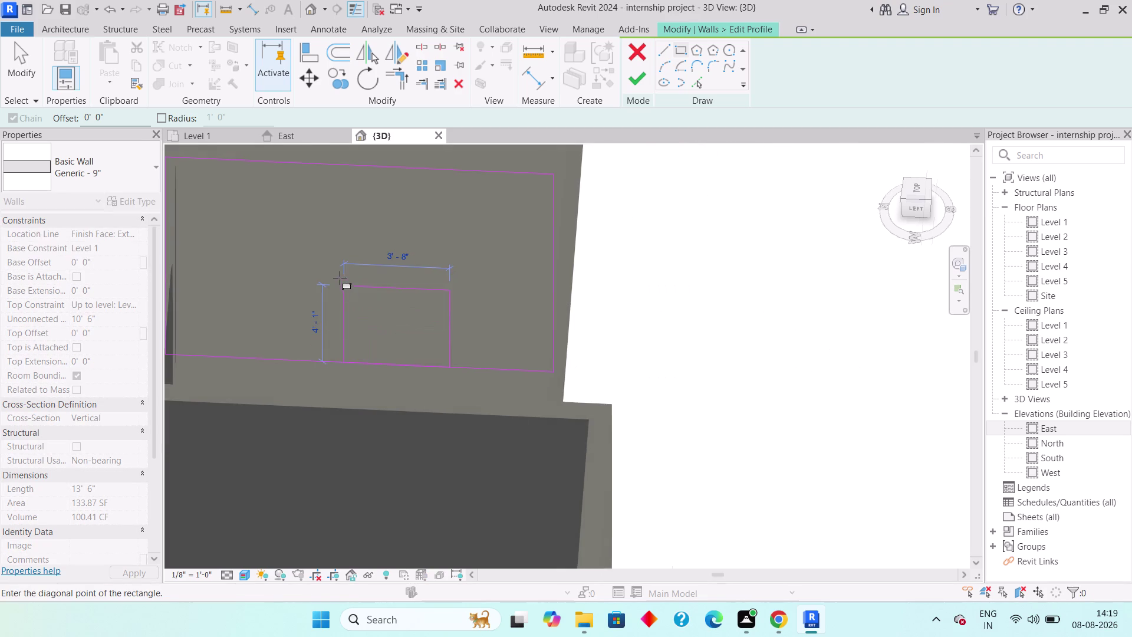
middle_drag(340, 278, 372, 316)
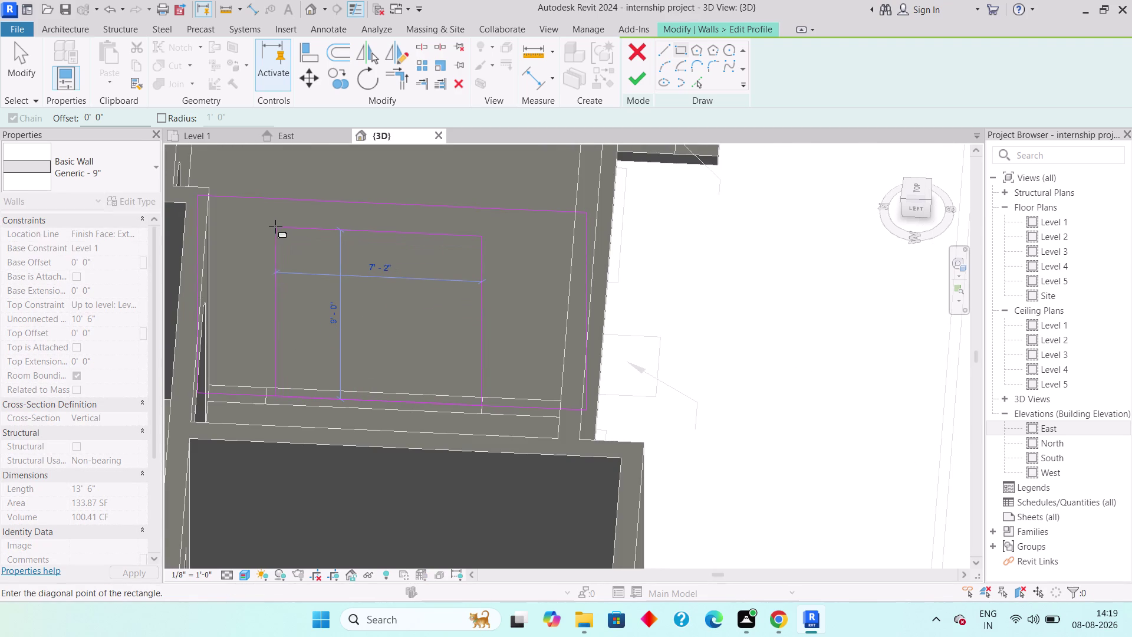
click(266, 226)
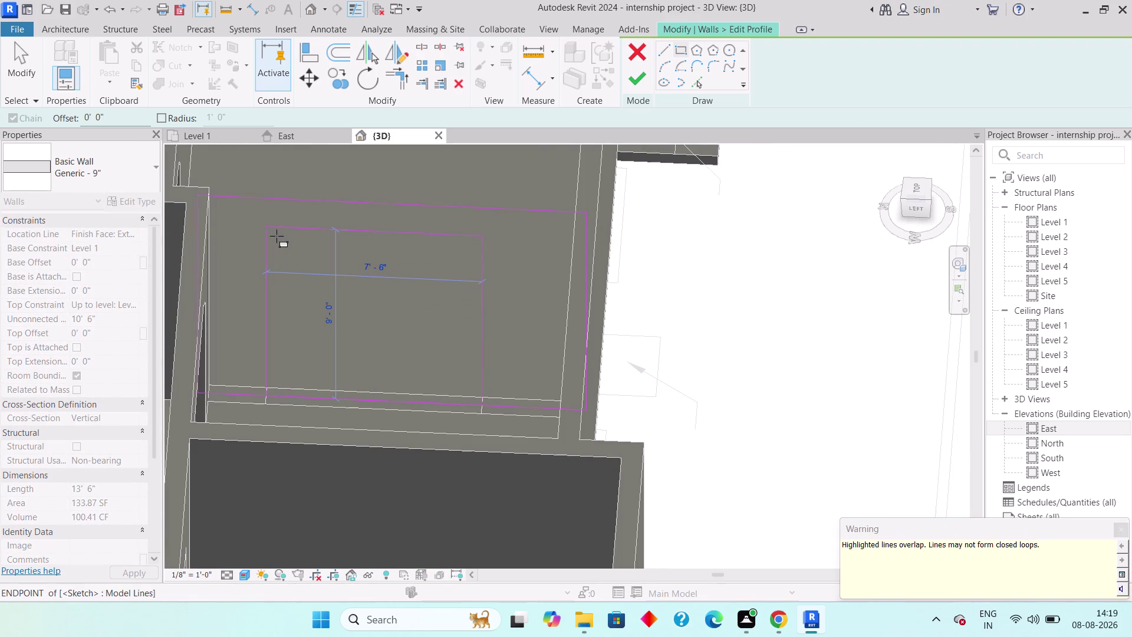
key(Escape)
key(Escape)
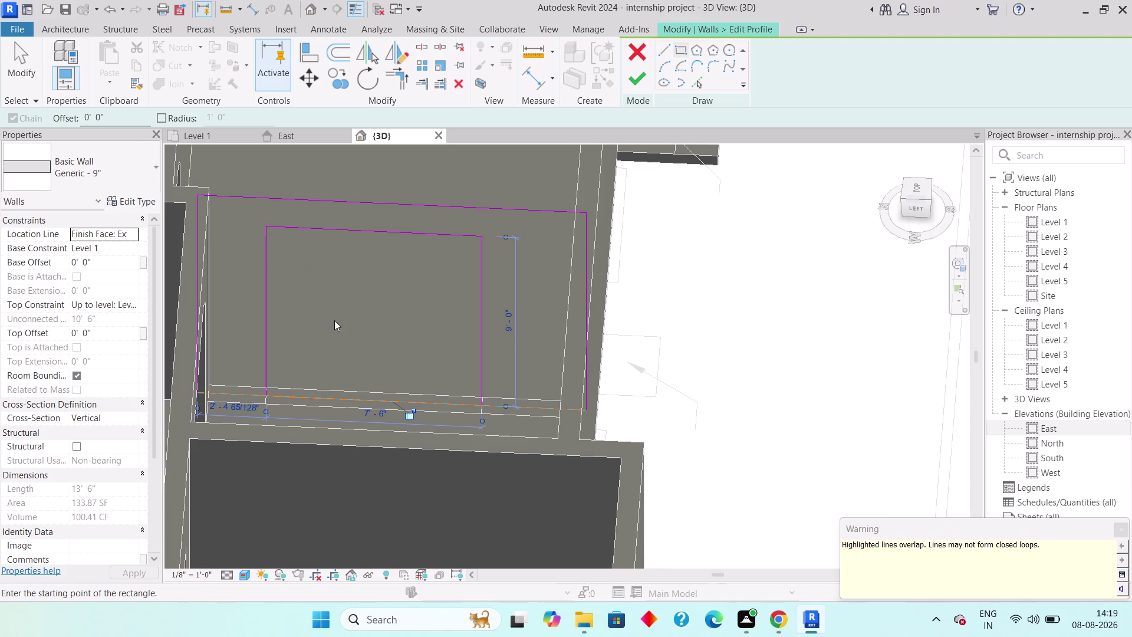
key(Escape)
key(Escape)
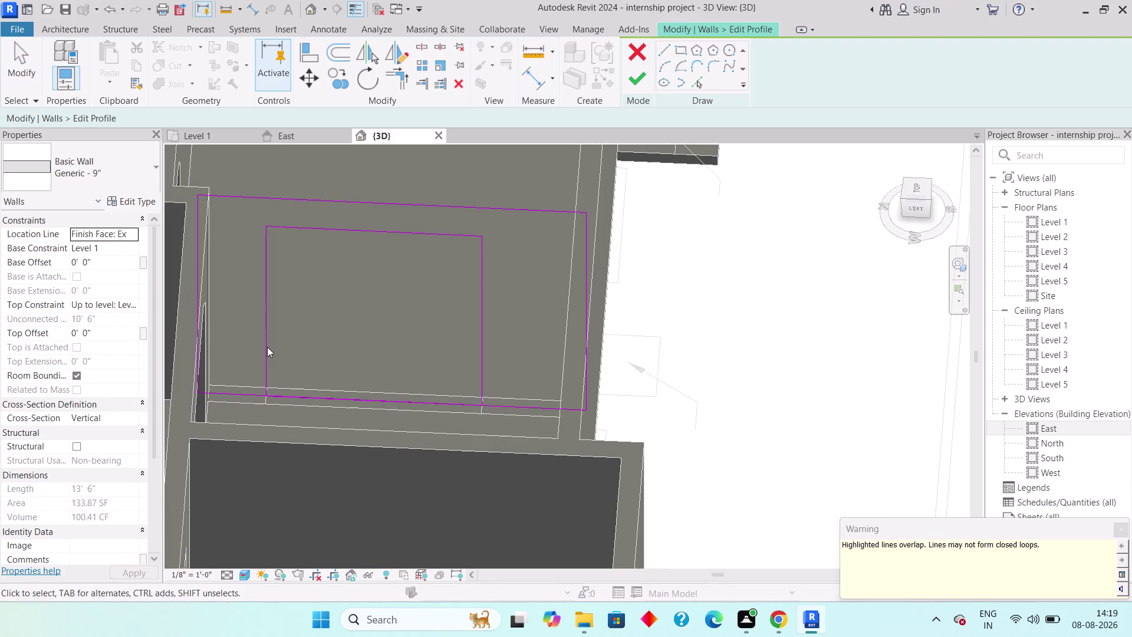
Set the opening rectangle's height dimension to 7'.
click(305, 230)
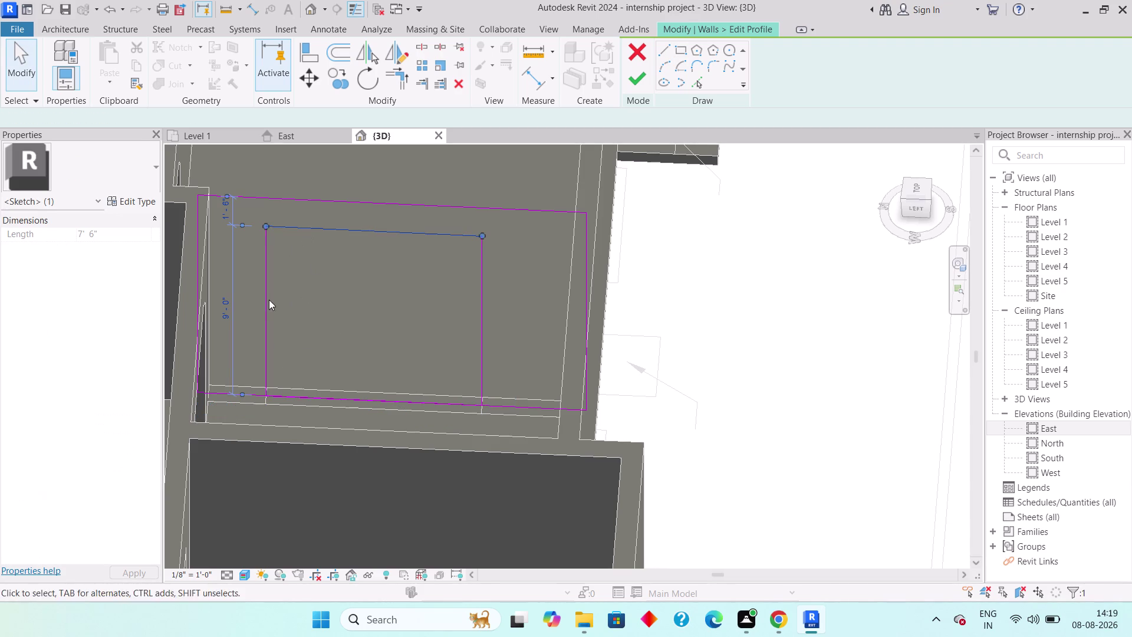
click(224, 306)
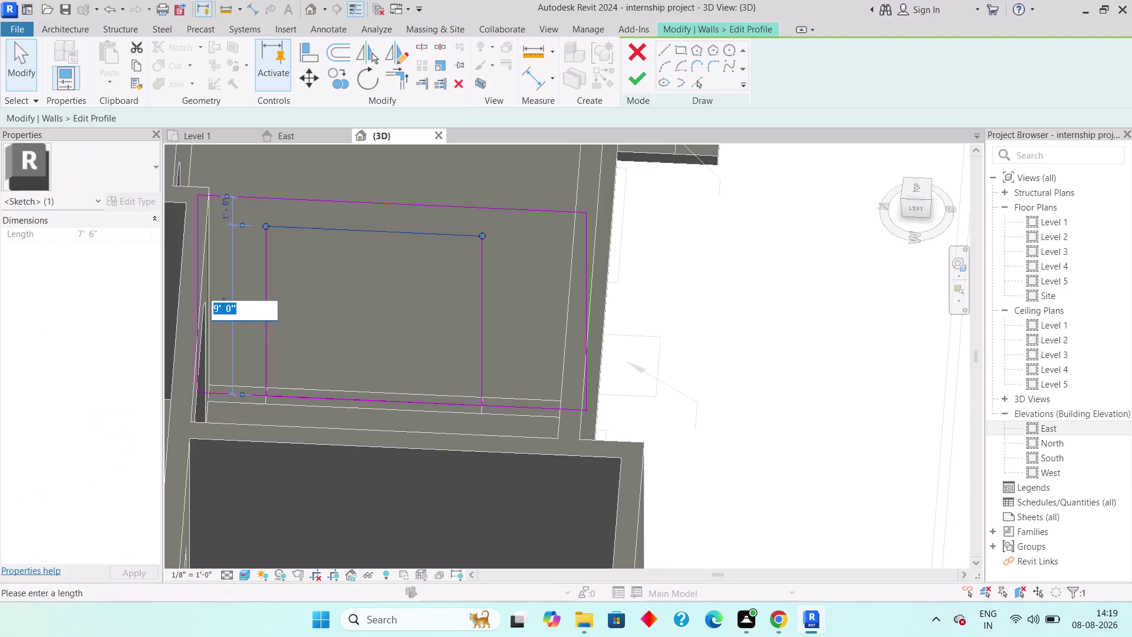
text(7')
key(Return)
key(Escape)
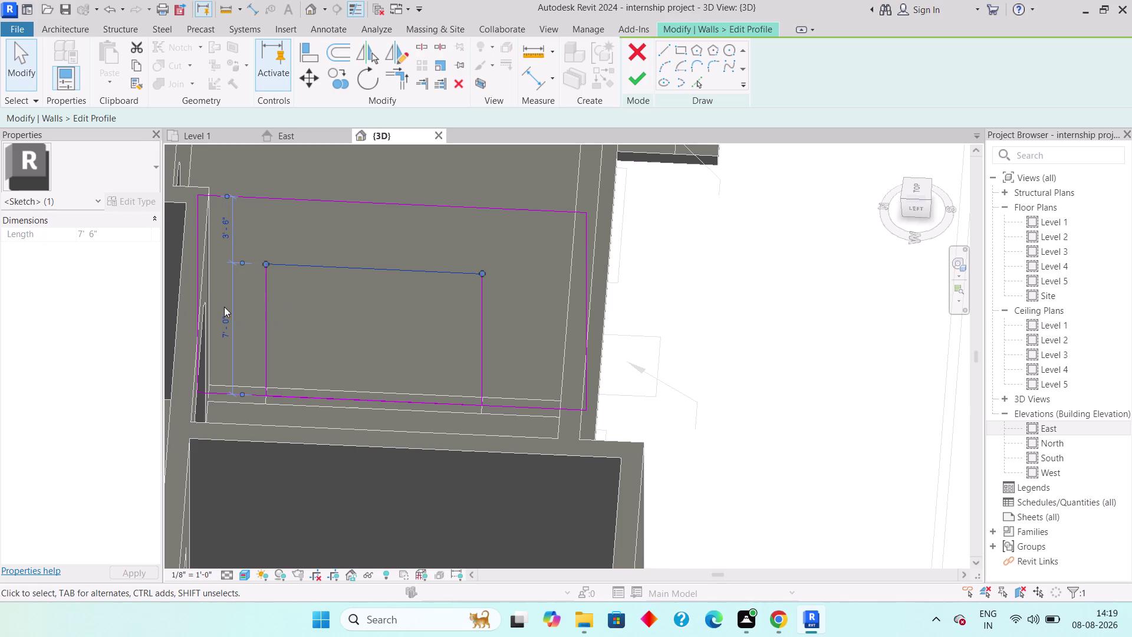
key(Escape)
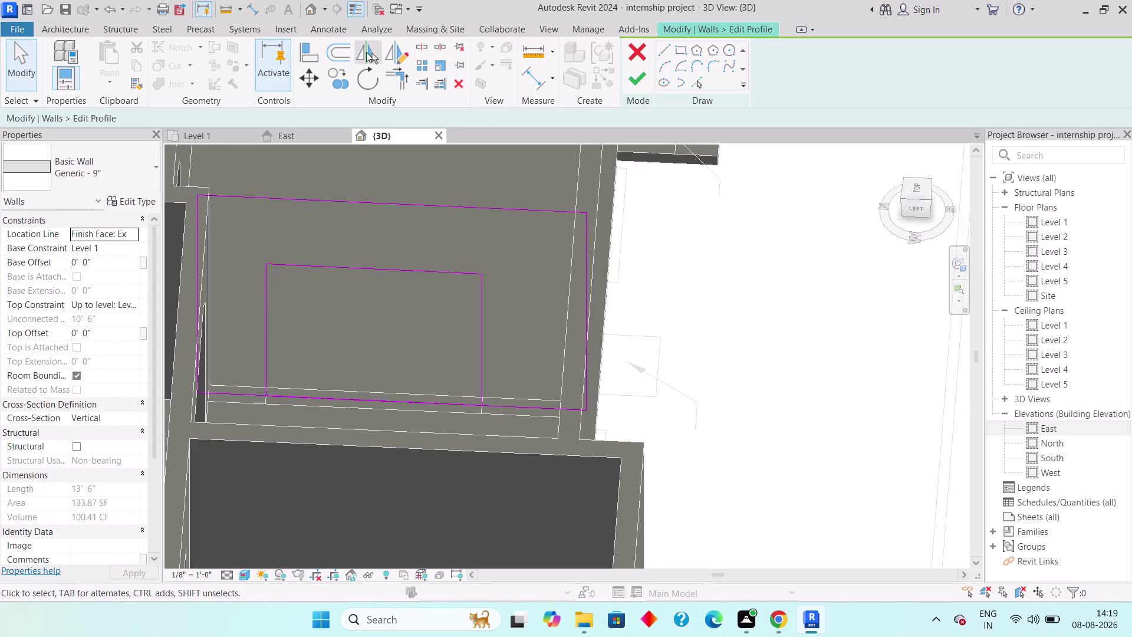
Split the bottom boundary line and delete two of its pieces.
click(425, 41)
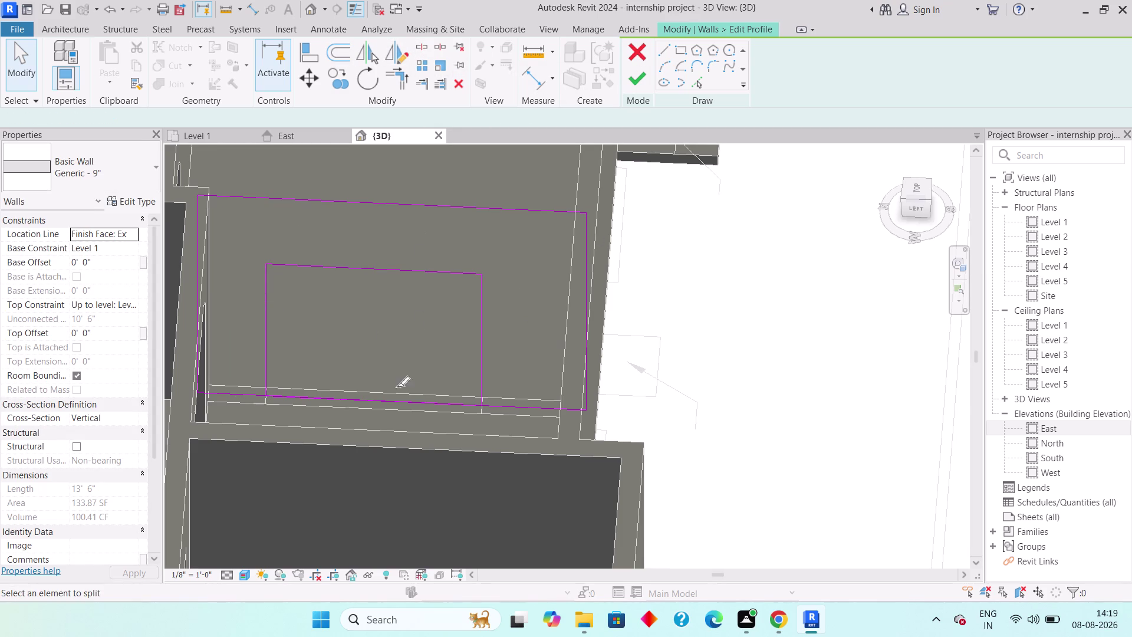
click(367, 399)
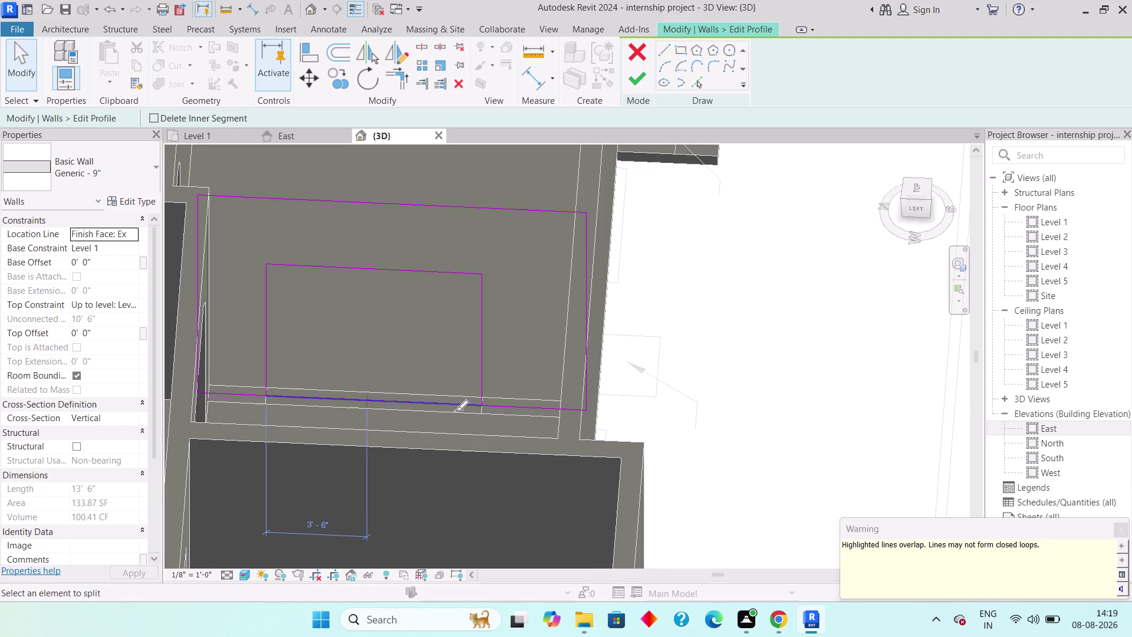
key(Escape)
key(Escape)
key(Escape)
key(Escape)
key(Escape)
key(Escape)
click(425, 398)
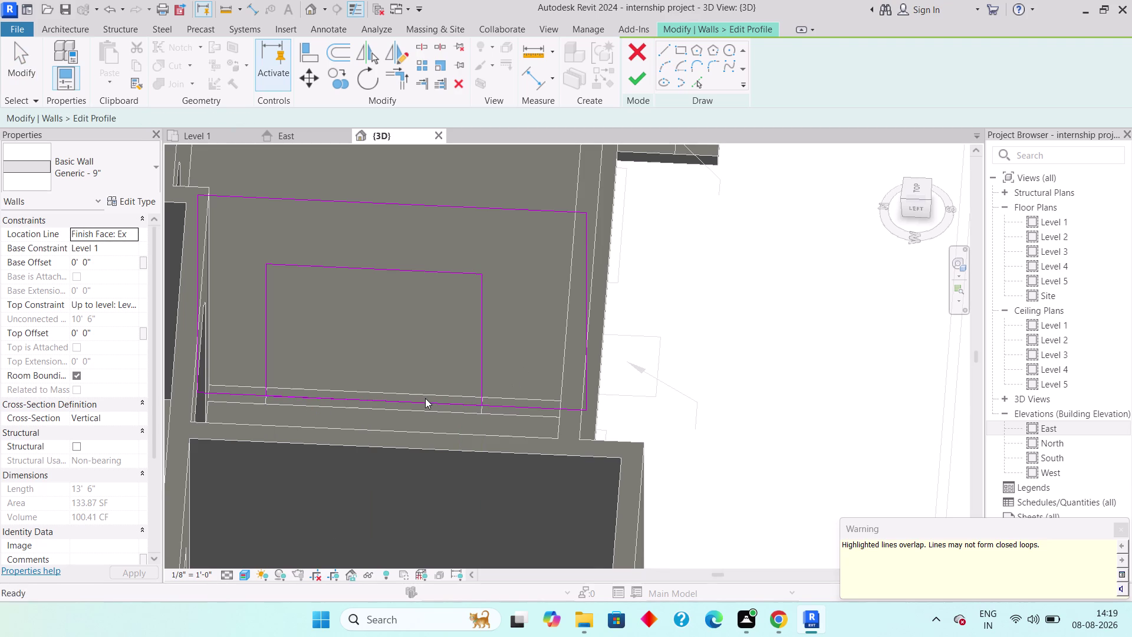
key(Delete)
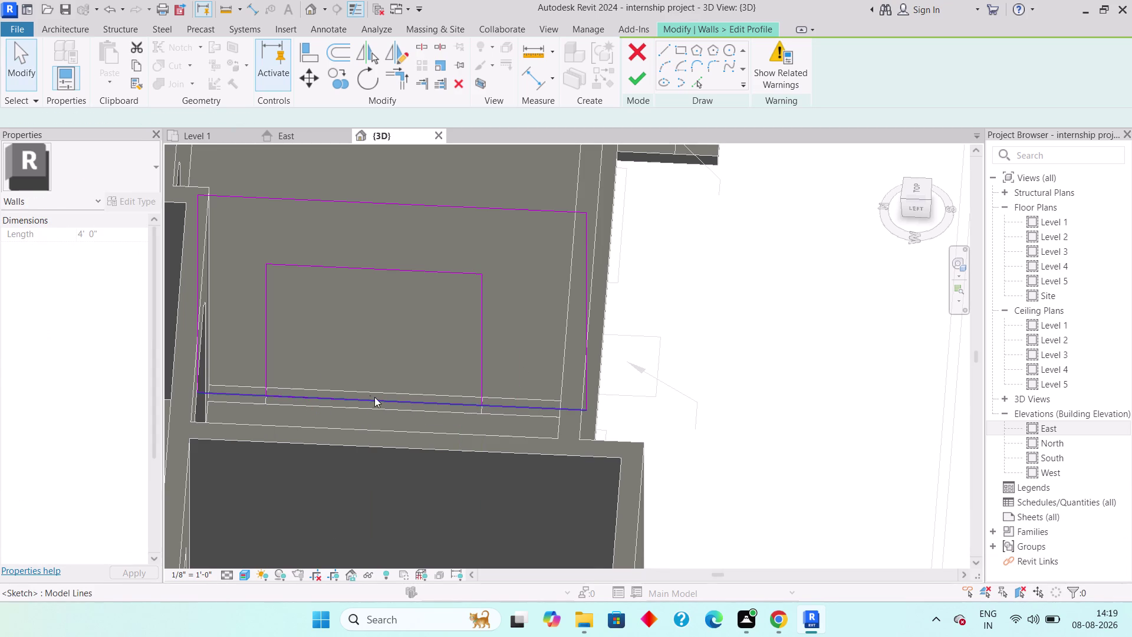
click(342, 393)
key(Delete)
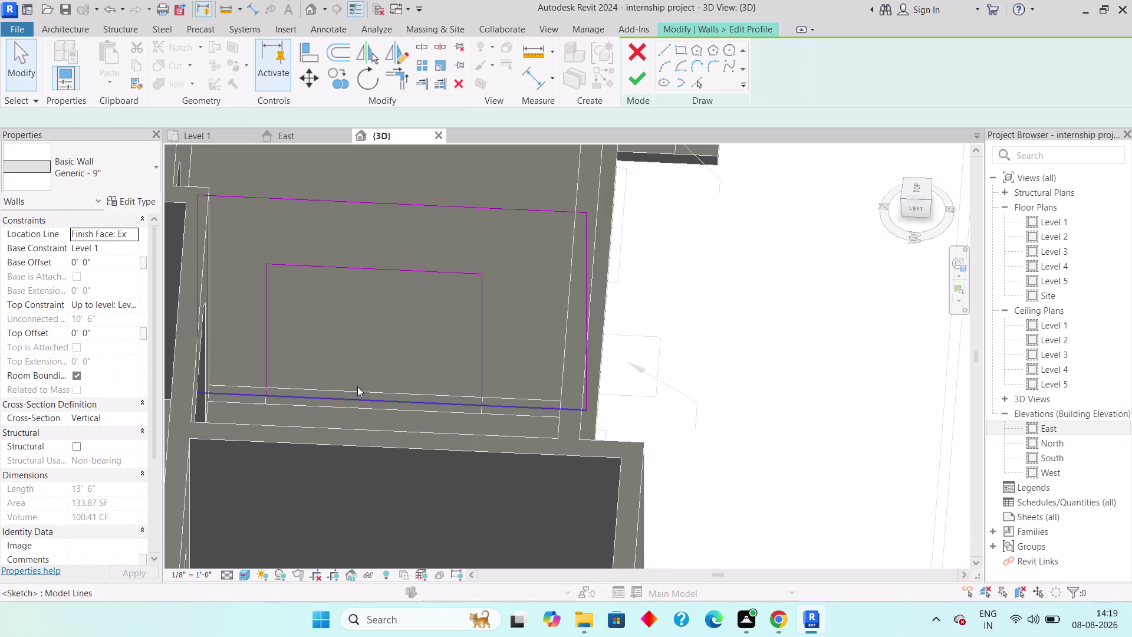
key(Escape)
key(Escape)
key(Escape)
key(Escape)
key(Escape)
key(Escape)
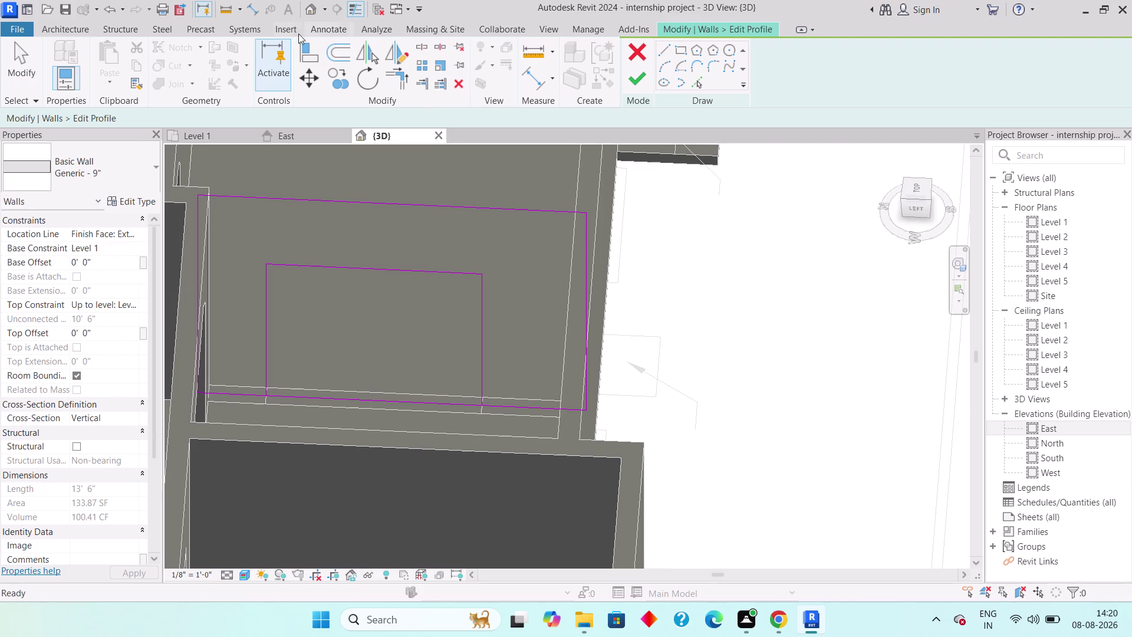
Split the bottom boundary at both opening edges and remove the lines beneath the opening.
click(420, 45)
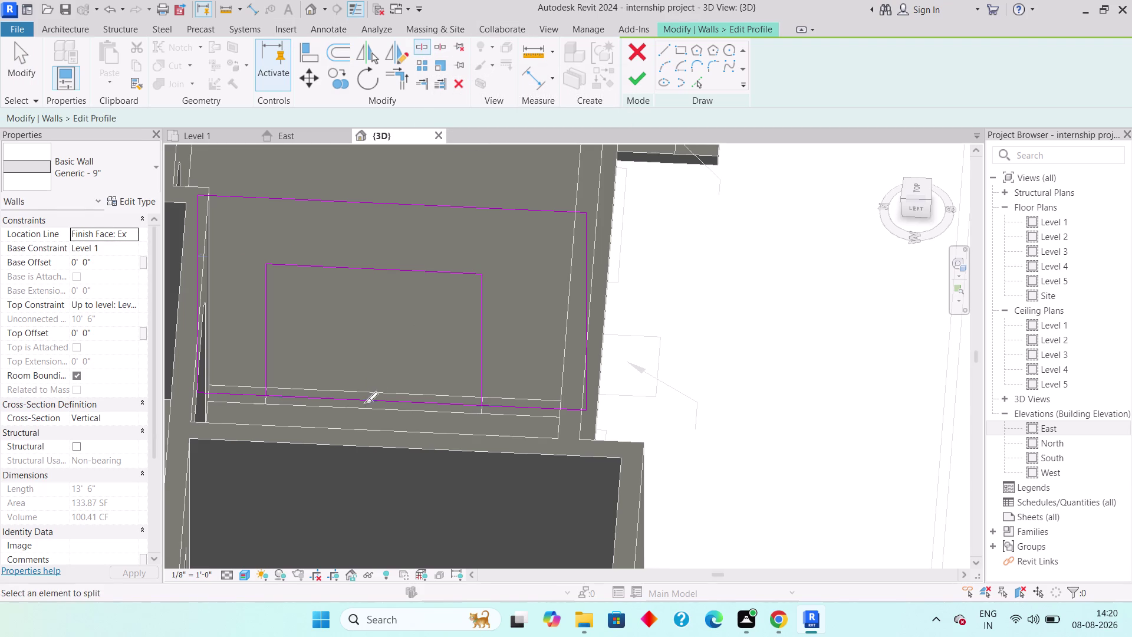
click(362, 400)
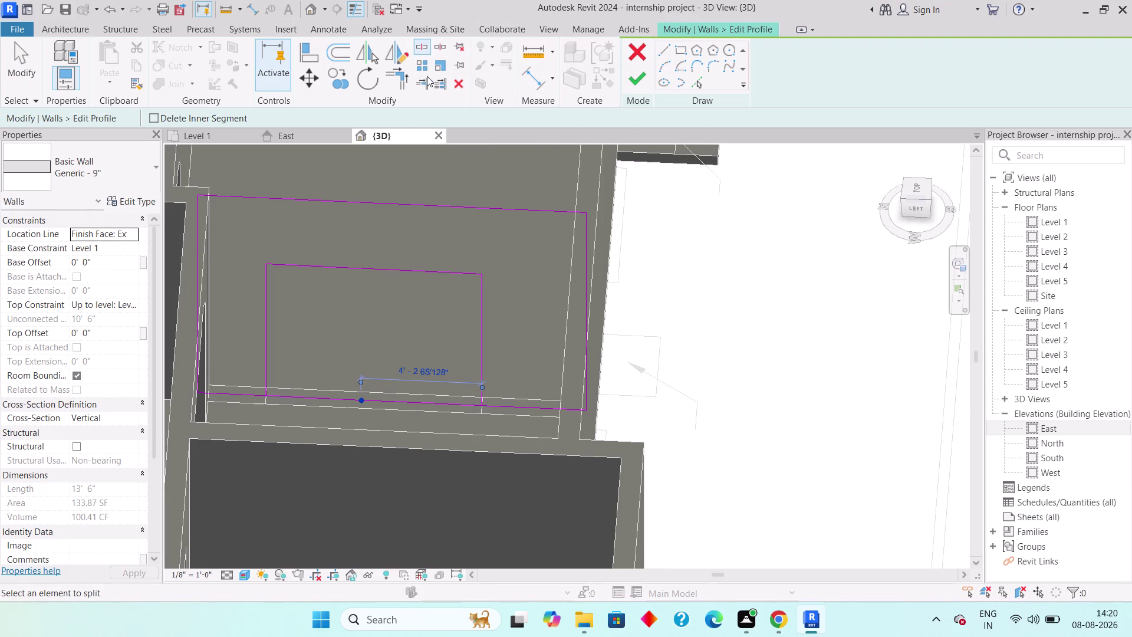
click(408, 74)
click(531, 401)
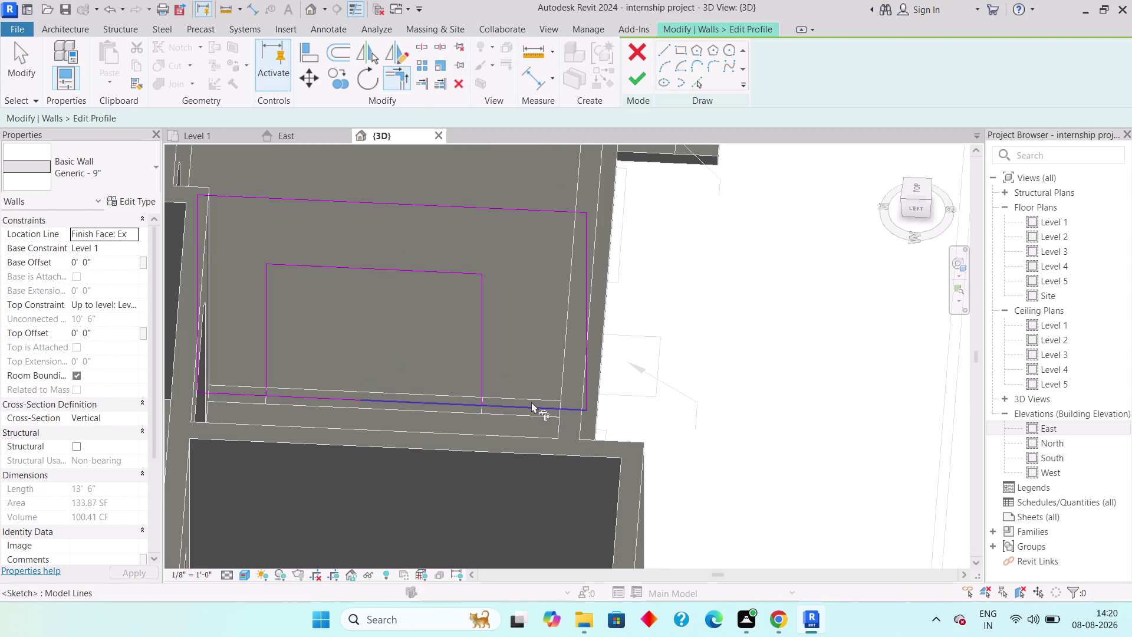
click(484, 370)
click(267, 352)
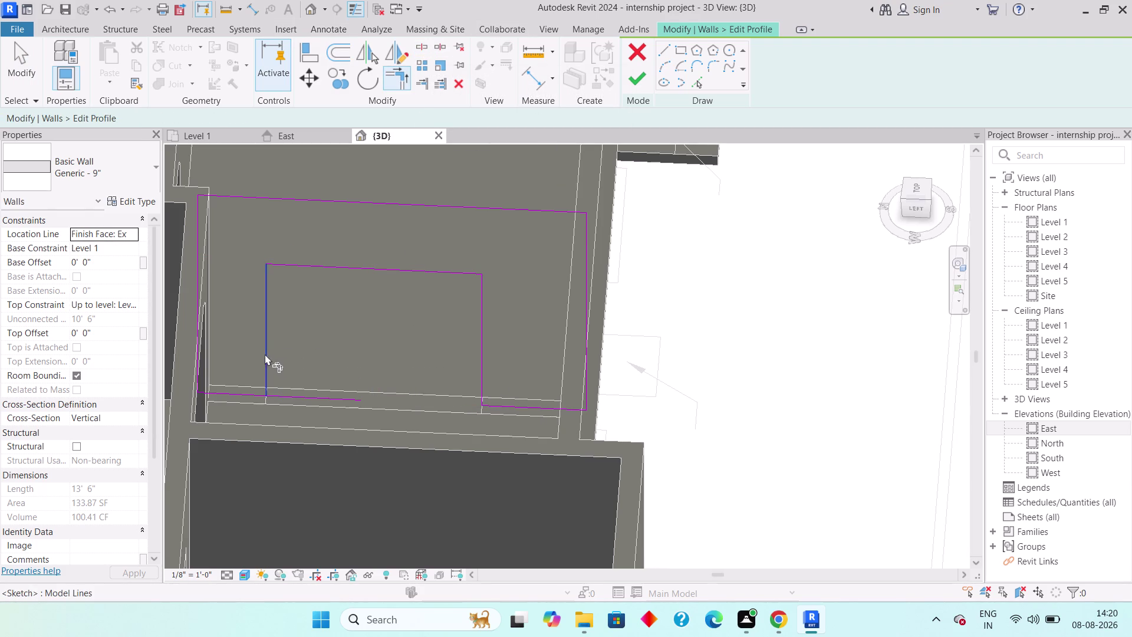
click(243, 391)
key(Escape)
key(Escape)
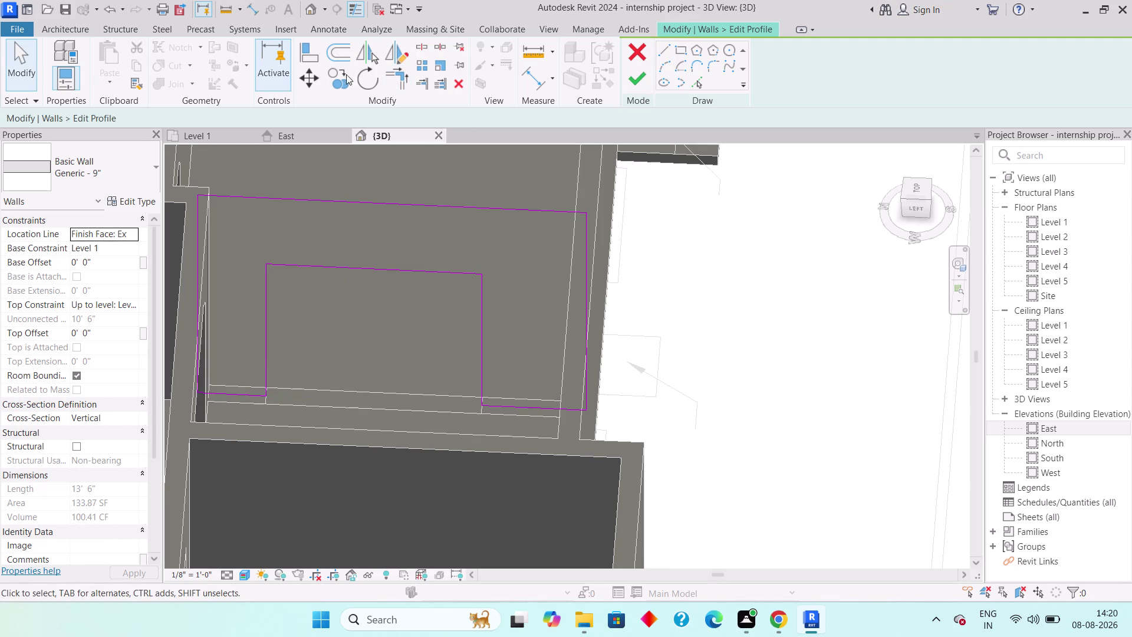
click(663, 64)
Draw a start-end-radius arc across the top of the opening.
click(265, 264)
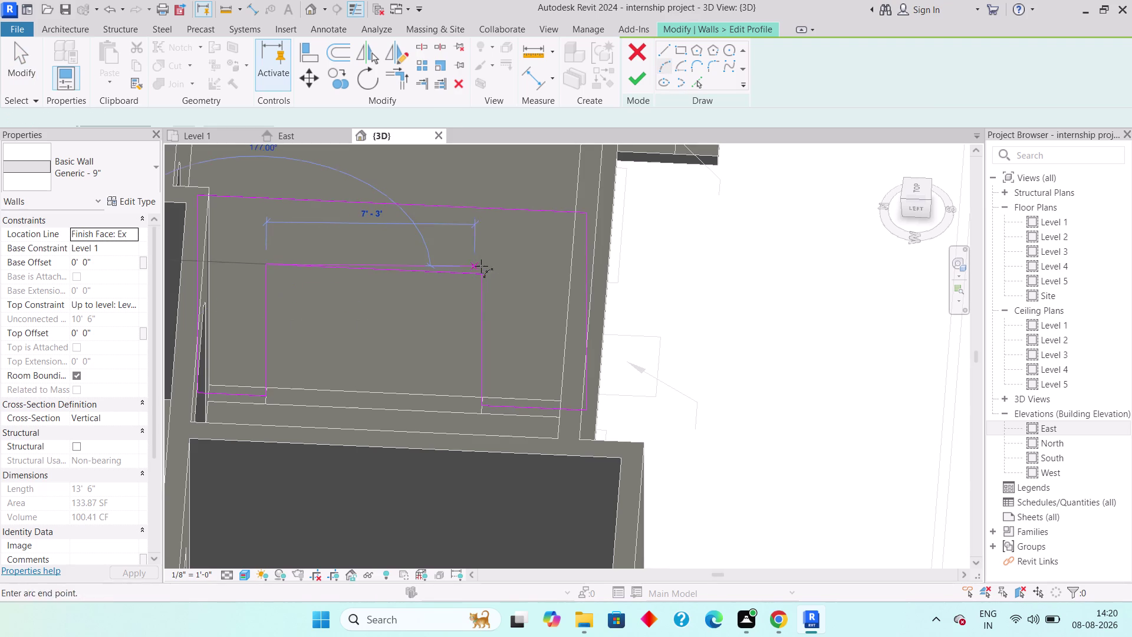
drag(484, 276, 479, 270)
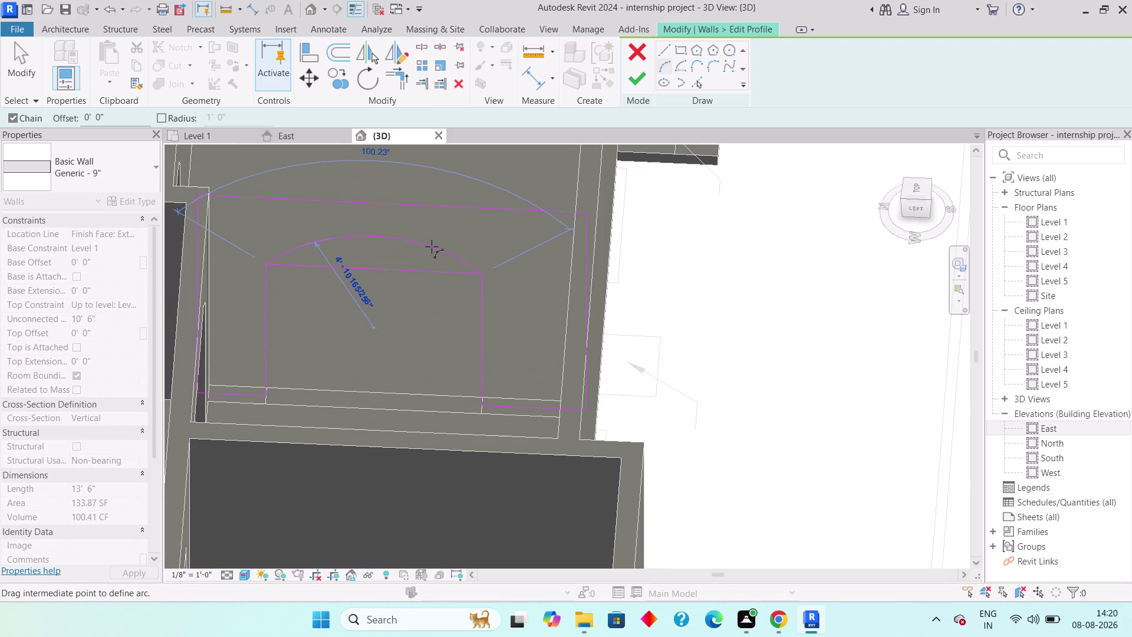
click(432, 247)
key(Escape)
key(Escape)
key(Escape)
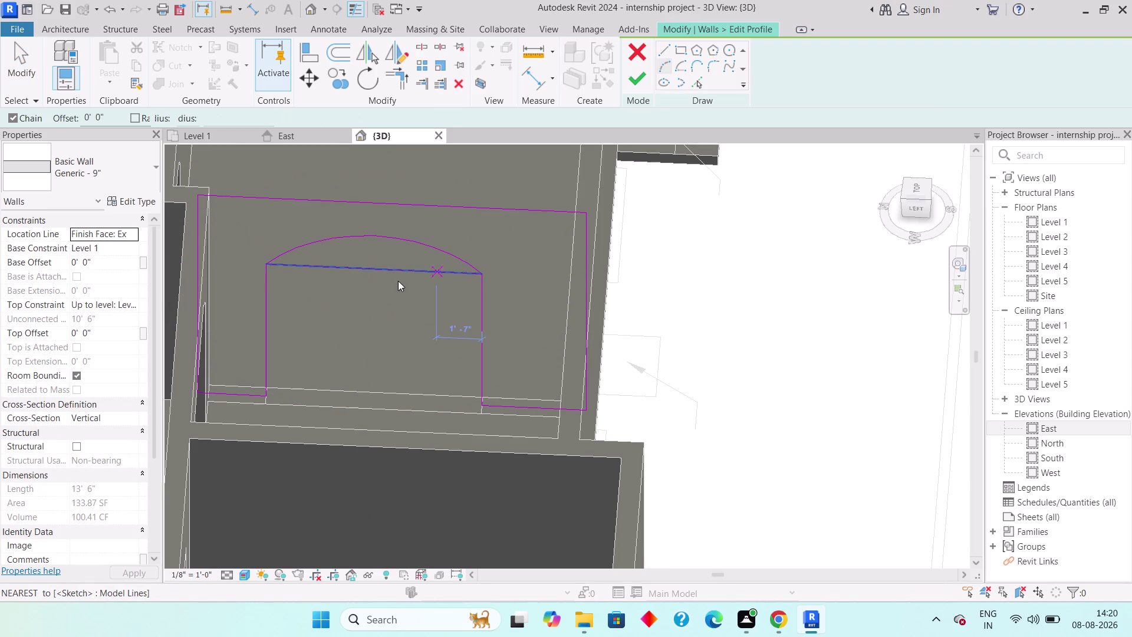
Delete the straight top line and finish edit mode to apply the profile.
click(396, 274)
key(Delete)
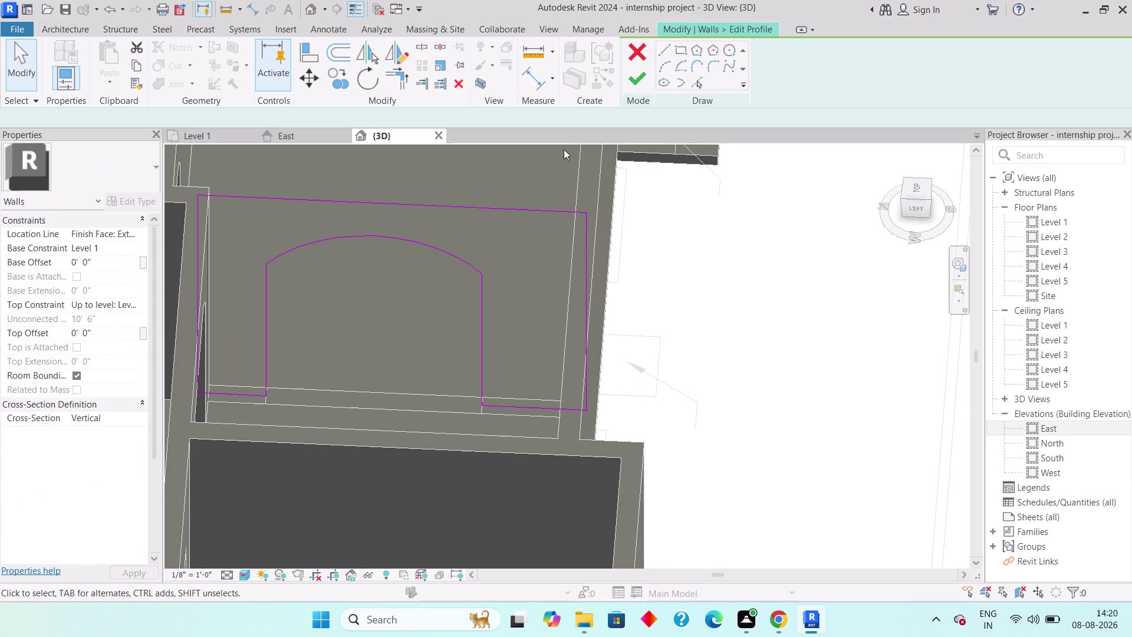
click(635, 81)
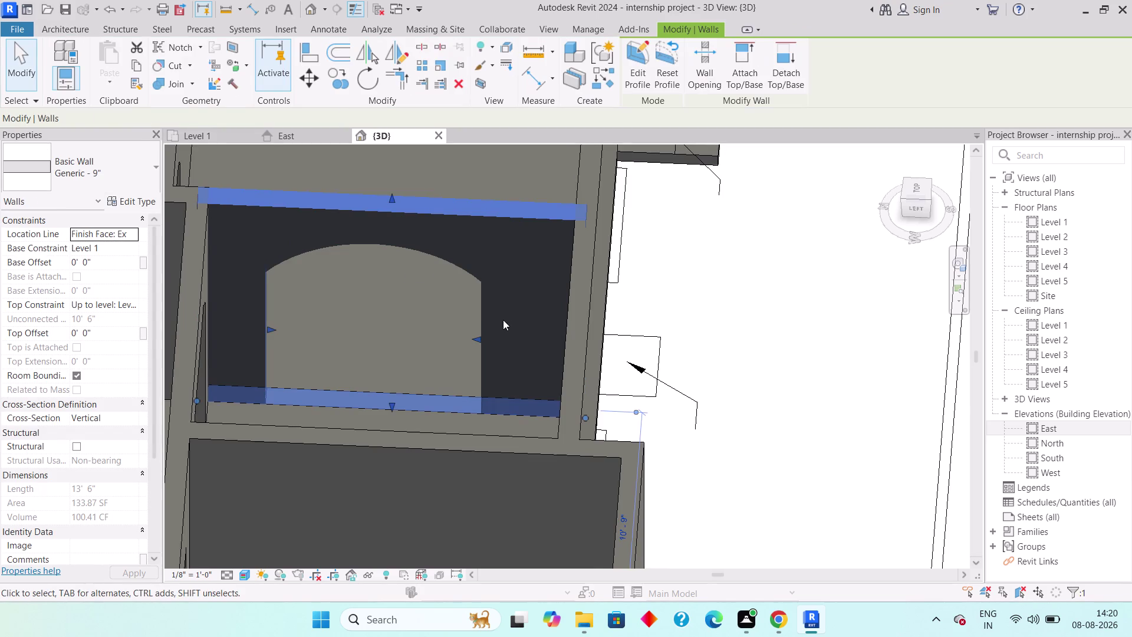
key(Escape)
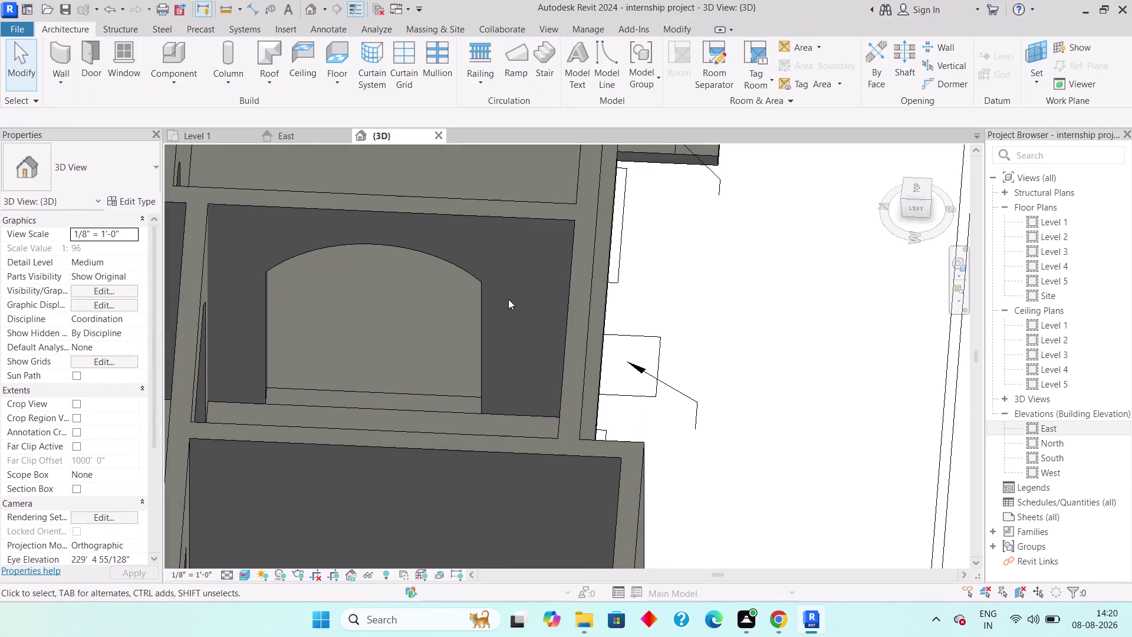
Orbit and zoom the 3D view to inspect the house from several corners.
scroll(down, 3)
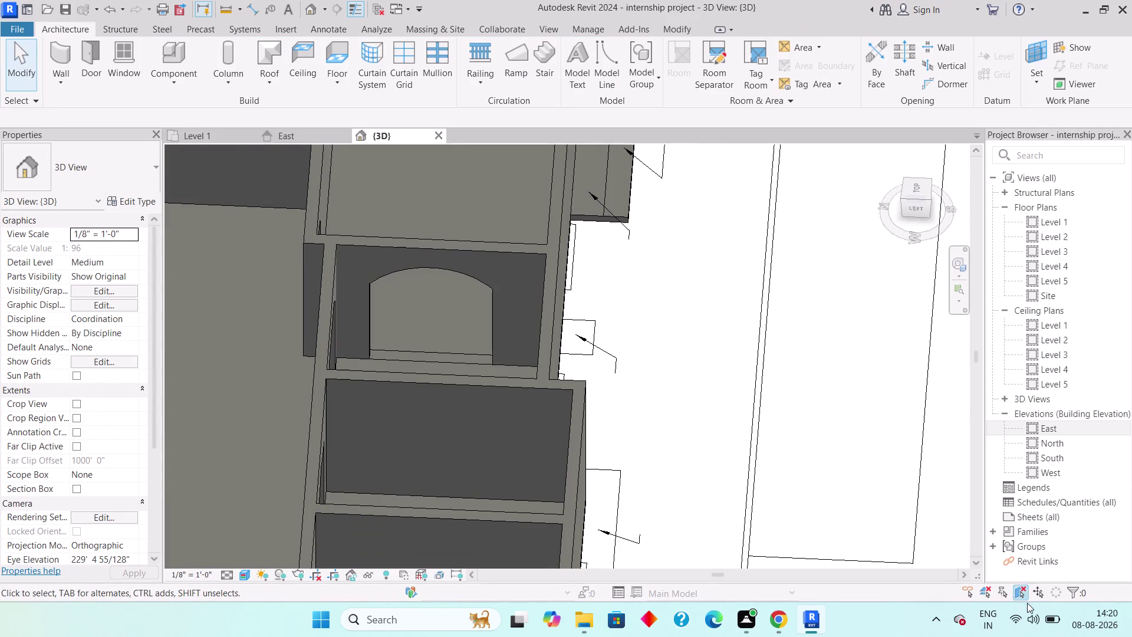
click(1035, 614)
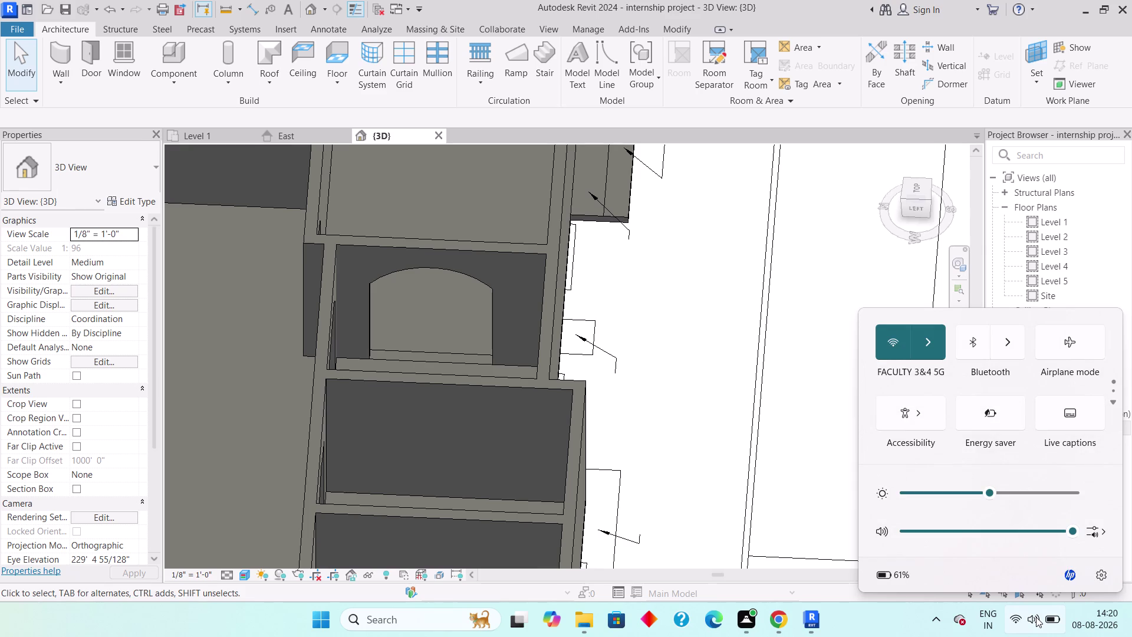
click(1036, 617)
scroll(down, 3)
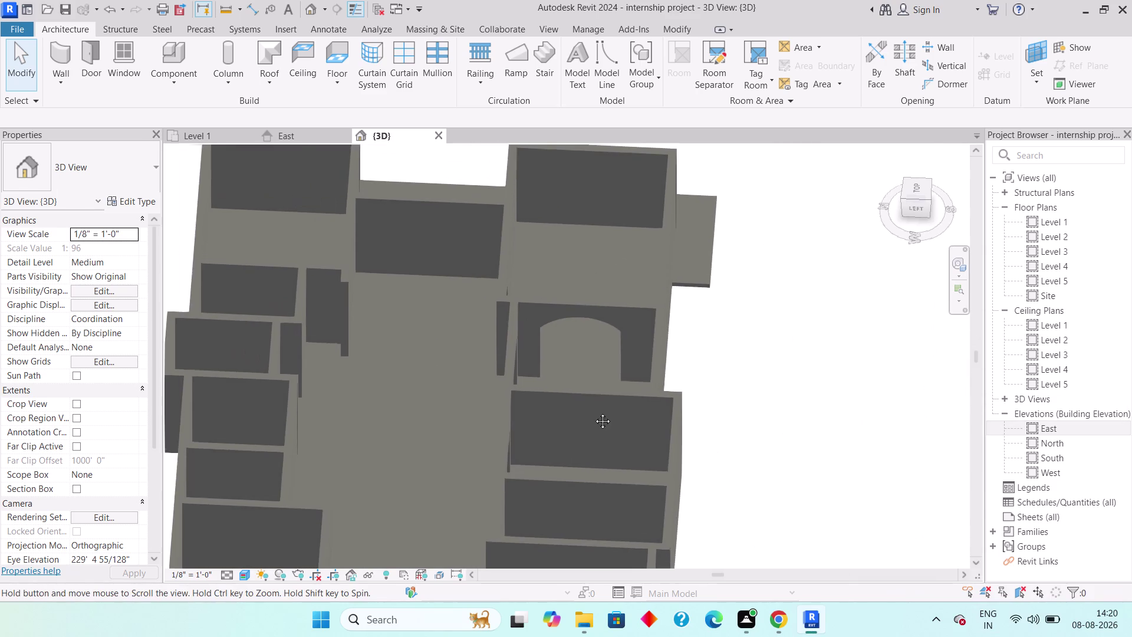
middle_drag(571, 403, 597, 412)
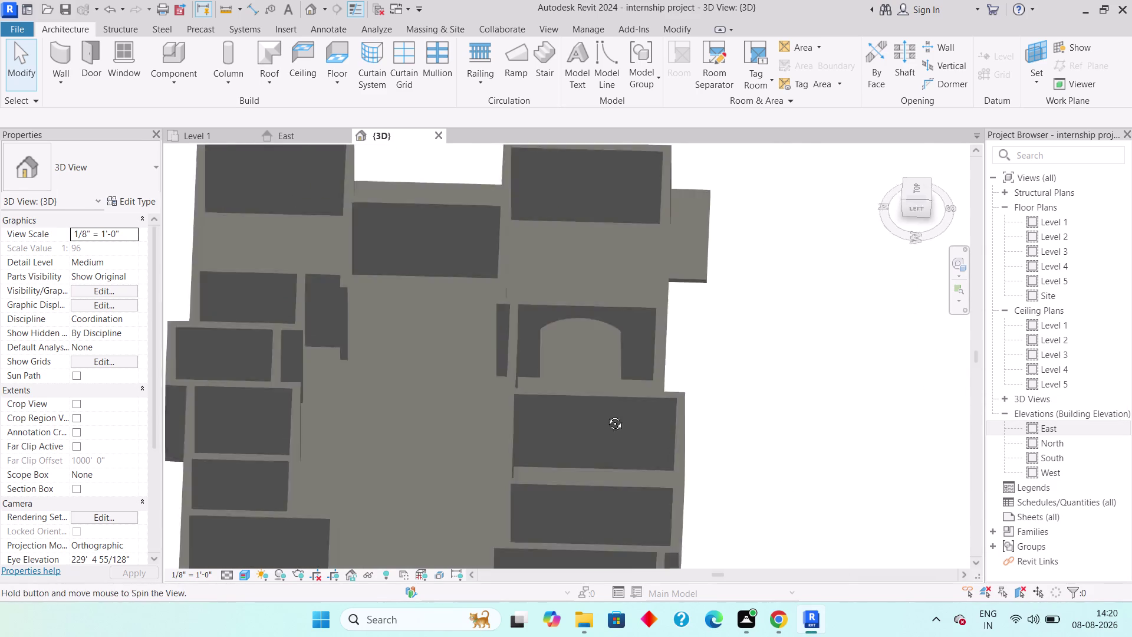
middle_drag(596, 412, 780, 425)
scroll(down, 3)
middle_drag(775, 420, 855, 309)
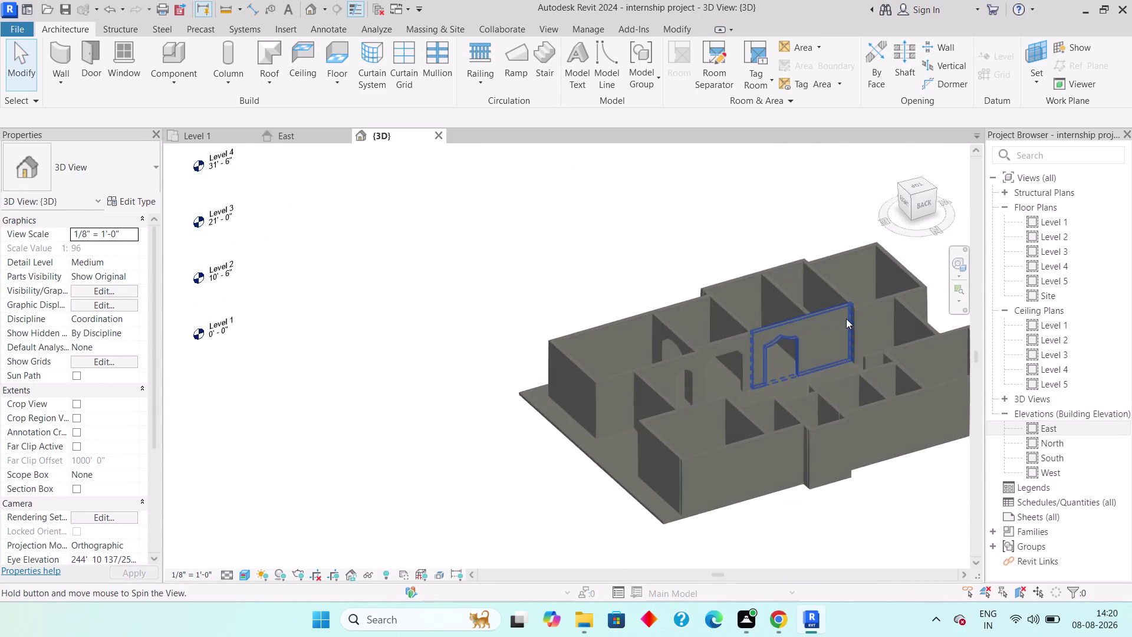
middle_drag(727, 375, 729, 460)
middle_drag(702, 425, 759, 480)
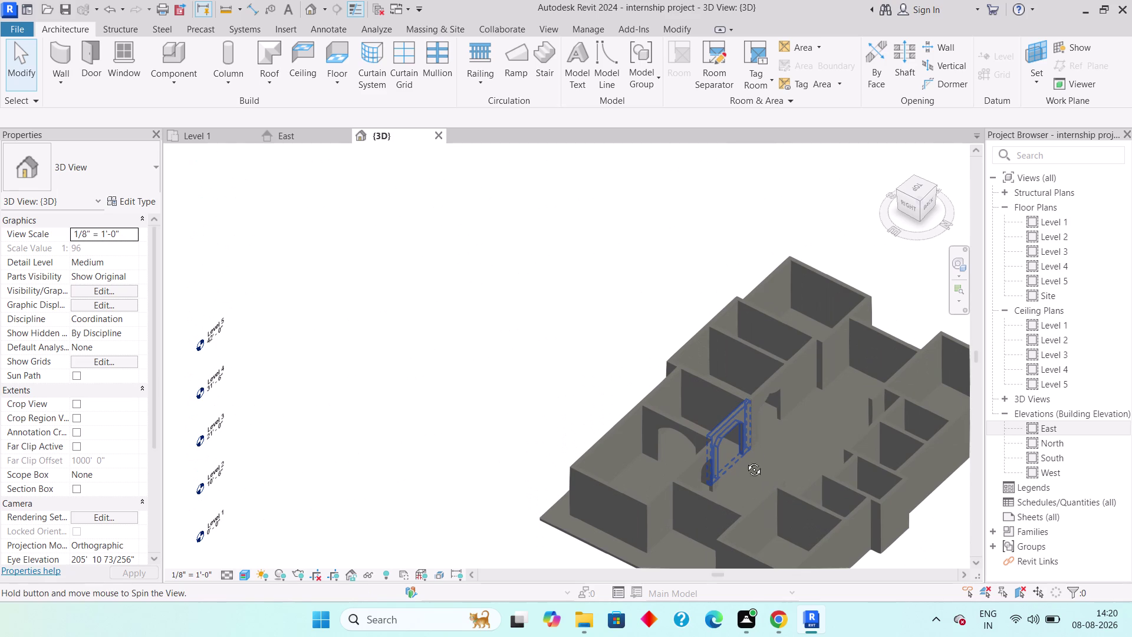
middle_drag(752, 449, 351, 347)
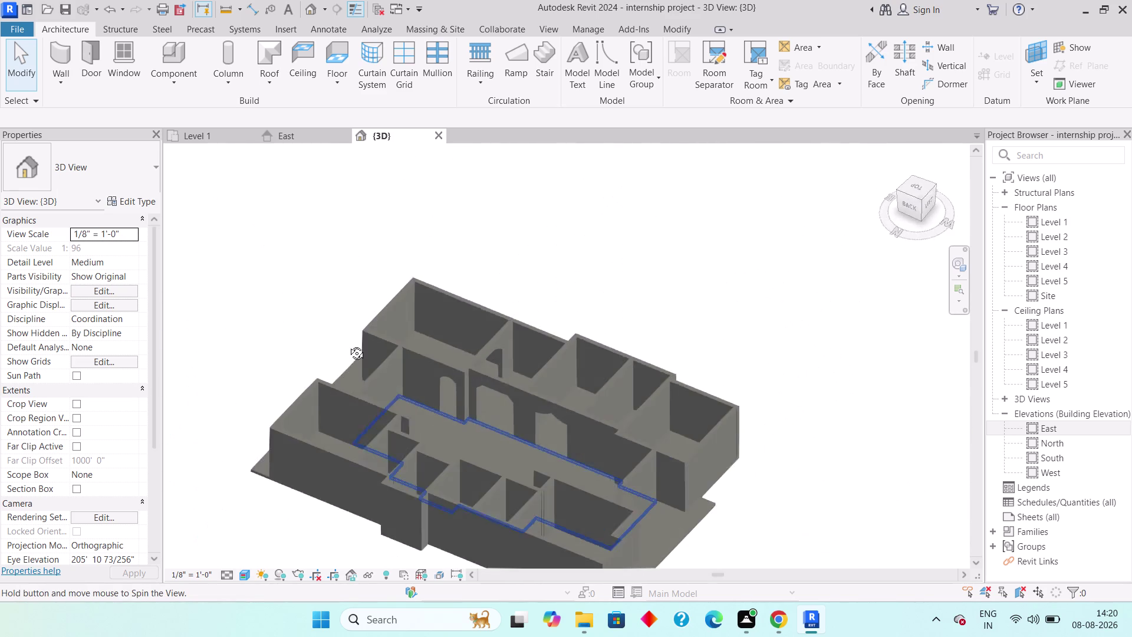
middle_drag(350, 347, 310, 396)
middle_drag(370, 414, 384, 331)
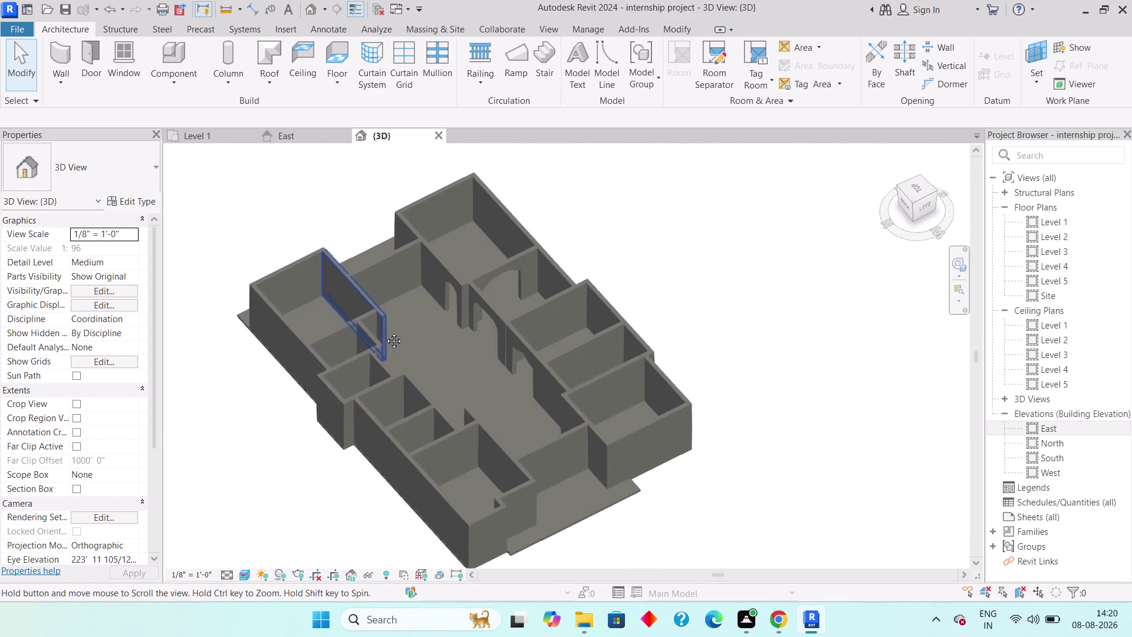
middle_drag(384, 332, 385, 332)
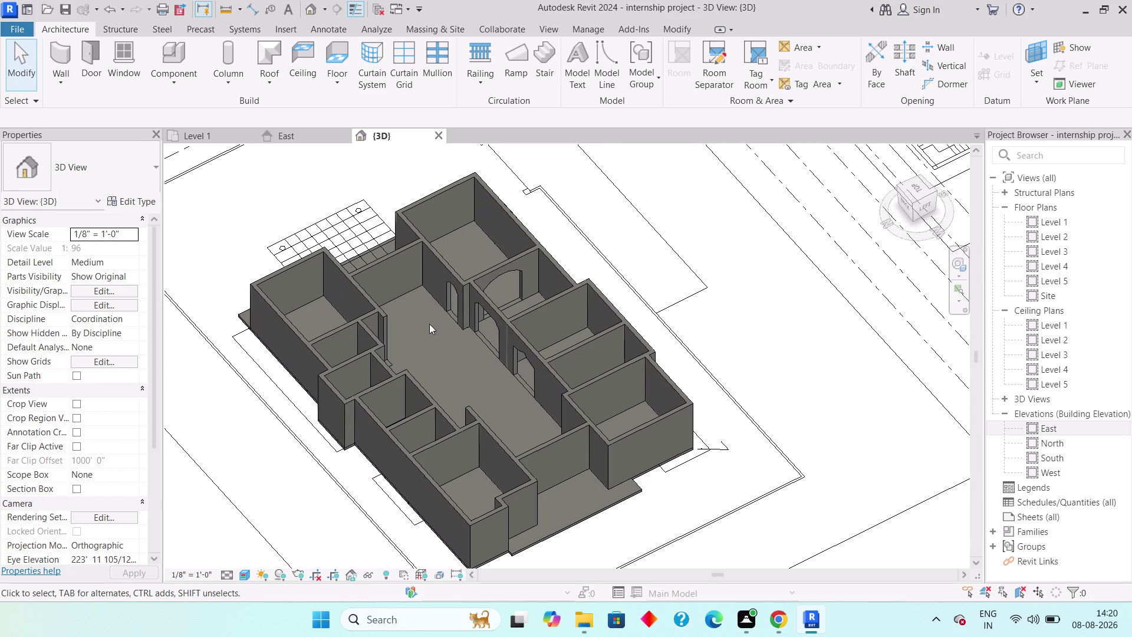
Orbit to top-down and angled overviews, then return to the Level 1 plan.
scroll(down, 3)
middle_drag(445, 345, 514, 315)
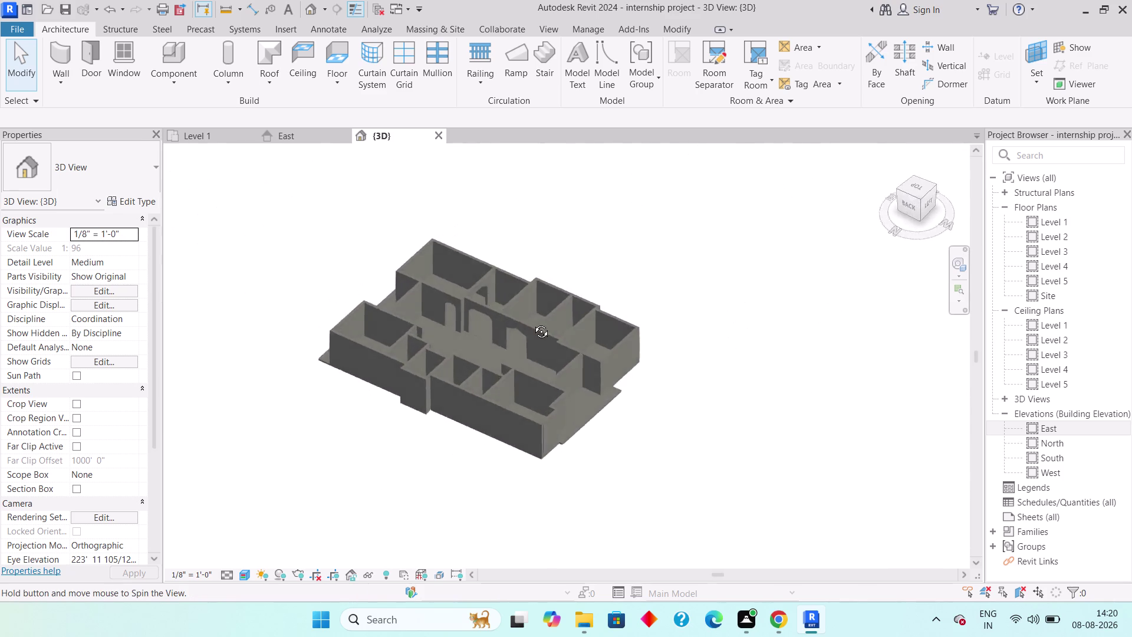
middle_drag(513, 315, 429, 349)
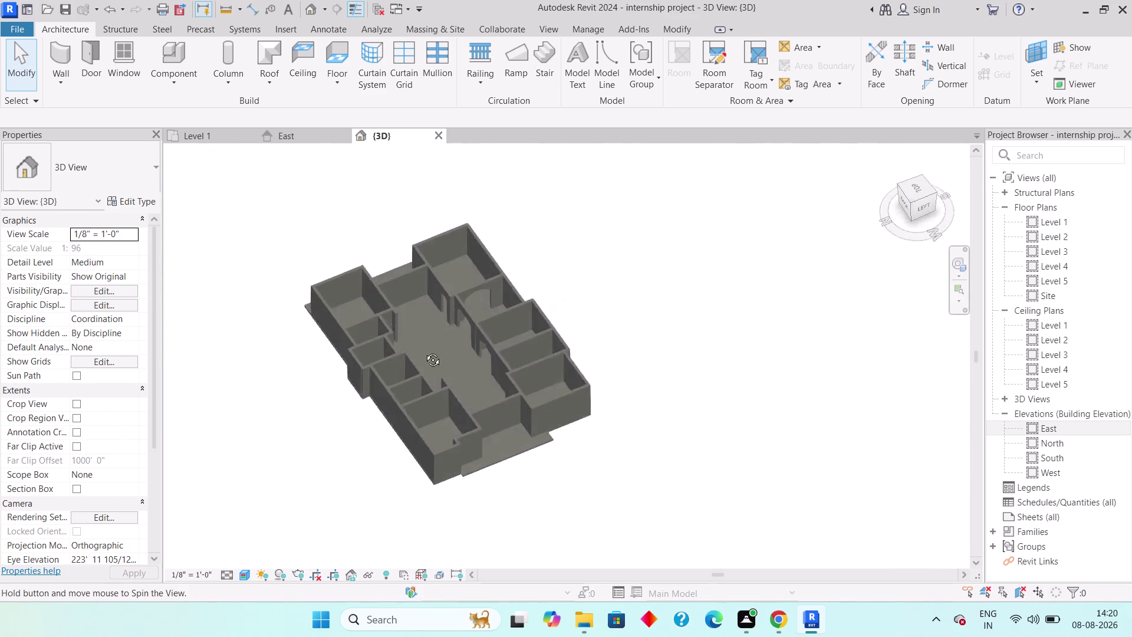
middle_drag(429, 348, 403, 427)
scroll(up, 3)
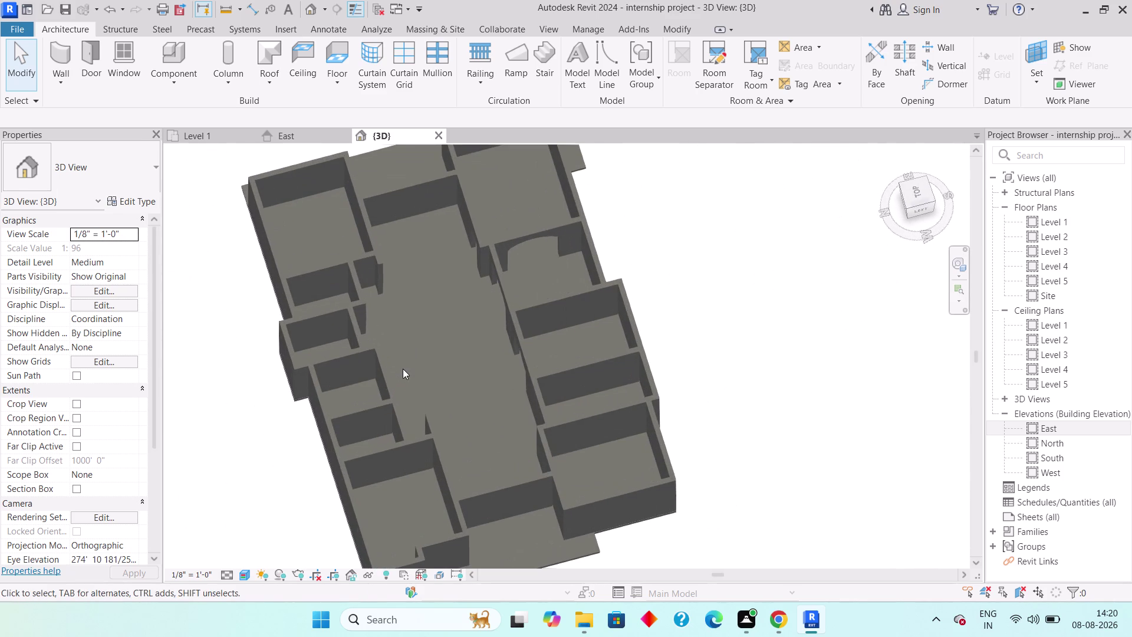
scroll(down, 3)
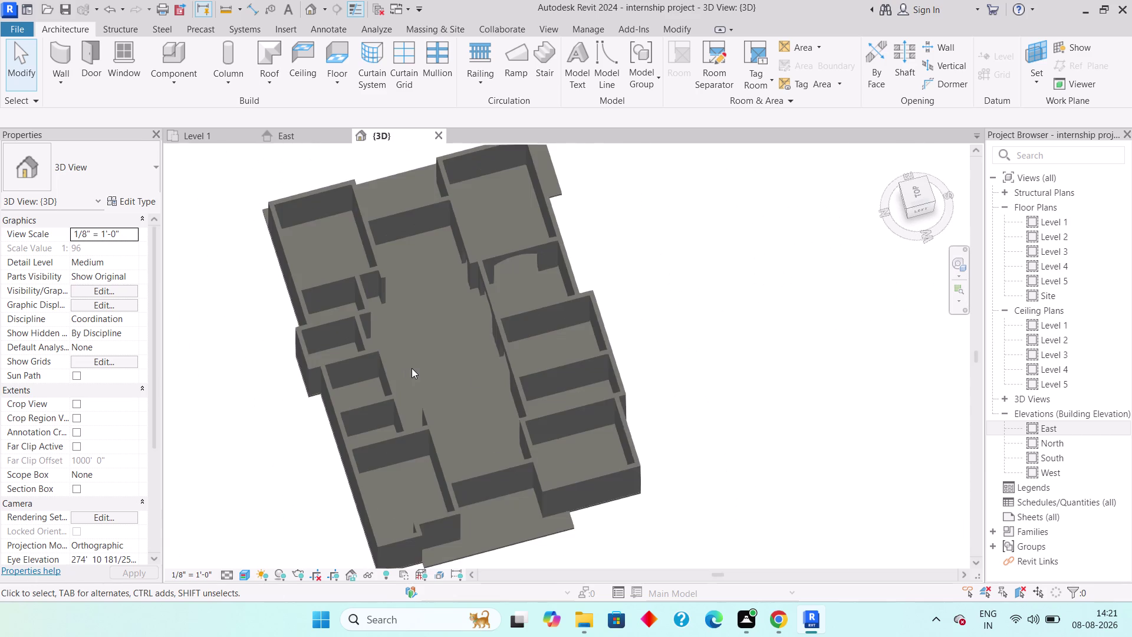
middle_drag(498, 359, 752, 285)
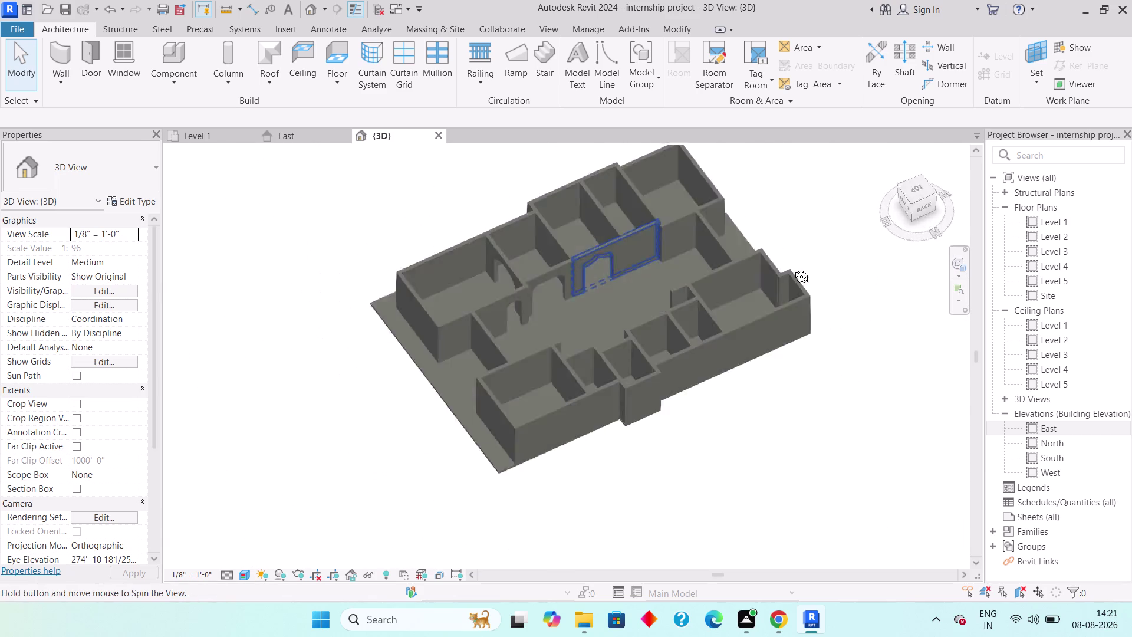
middle_drag(753, 286, 853, 204)
middle_drag(561, 309, 711, 365)
middle_click(682, 363)
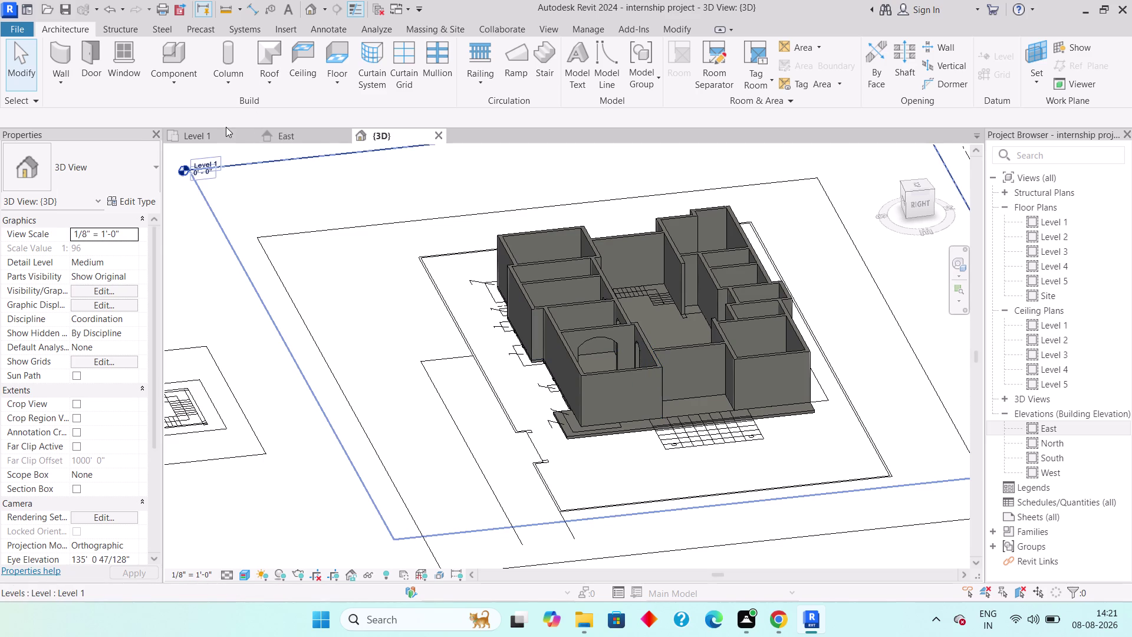
click(194, 135)
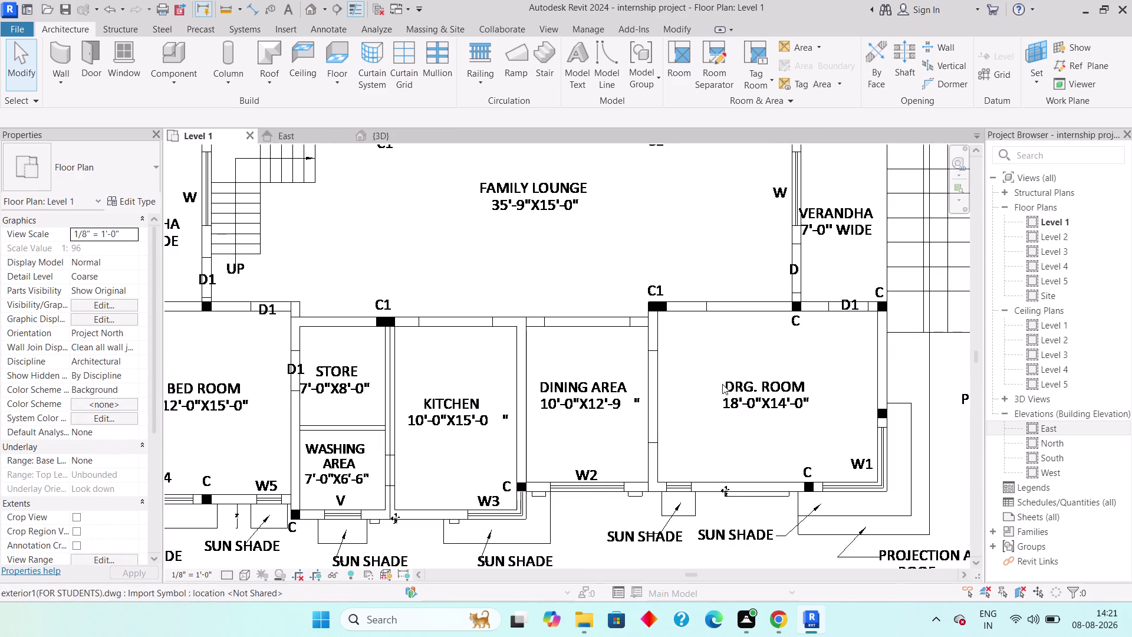
Sketch a line along the verandah door opening.
middle_drag(722, 385, 580, 481)
scroll(down, 3)
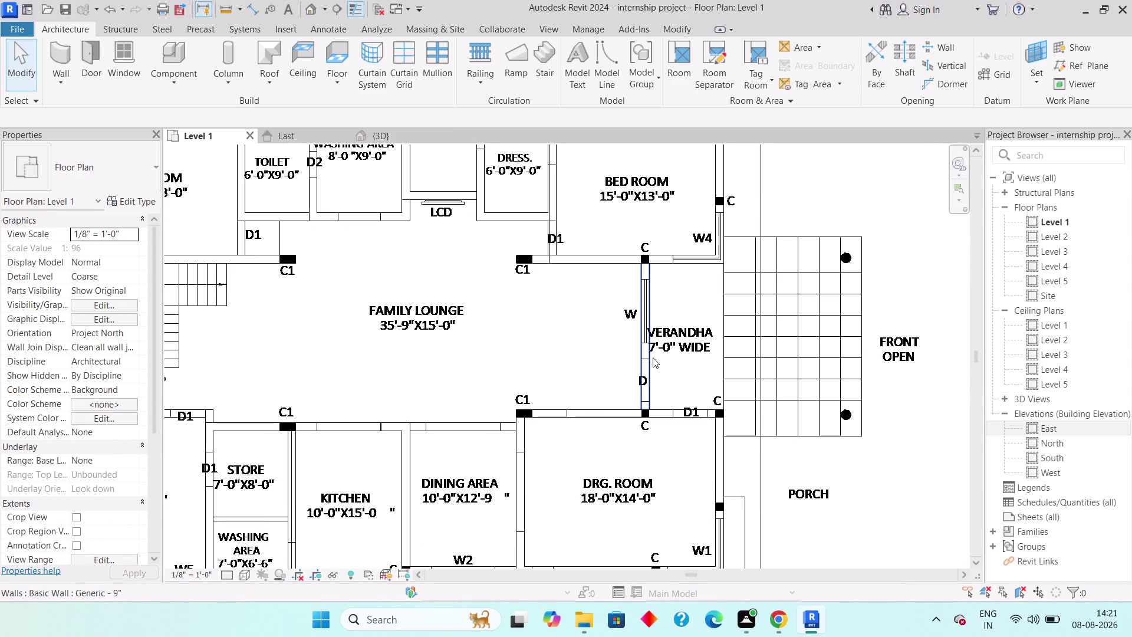
scroll(up, 3)
scroll(up, 3)
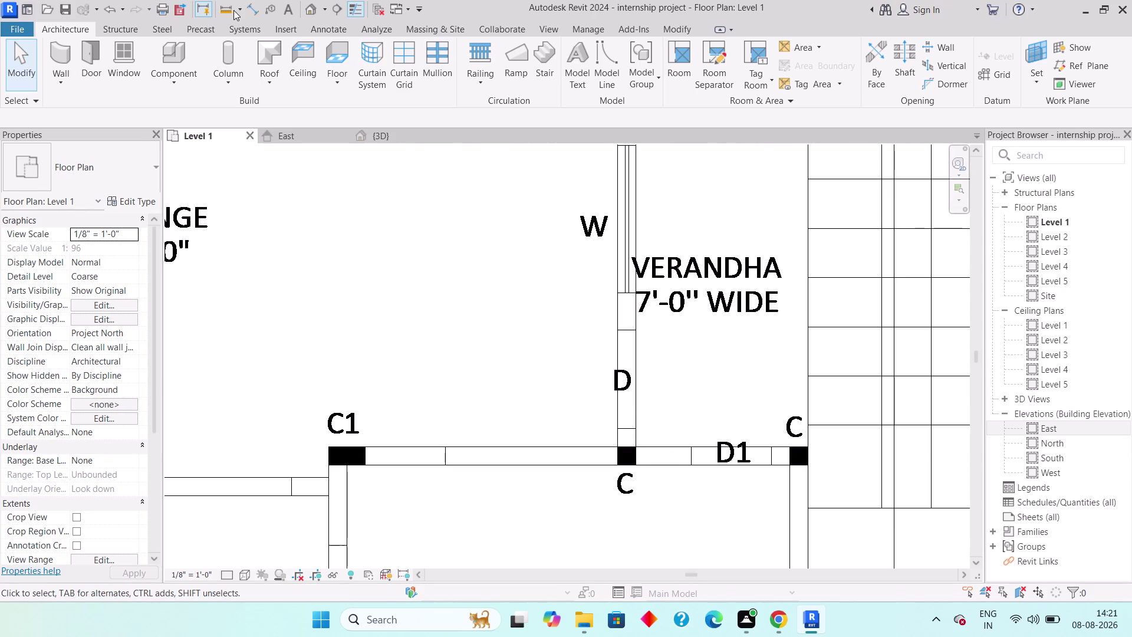
click(229, 7)
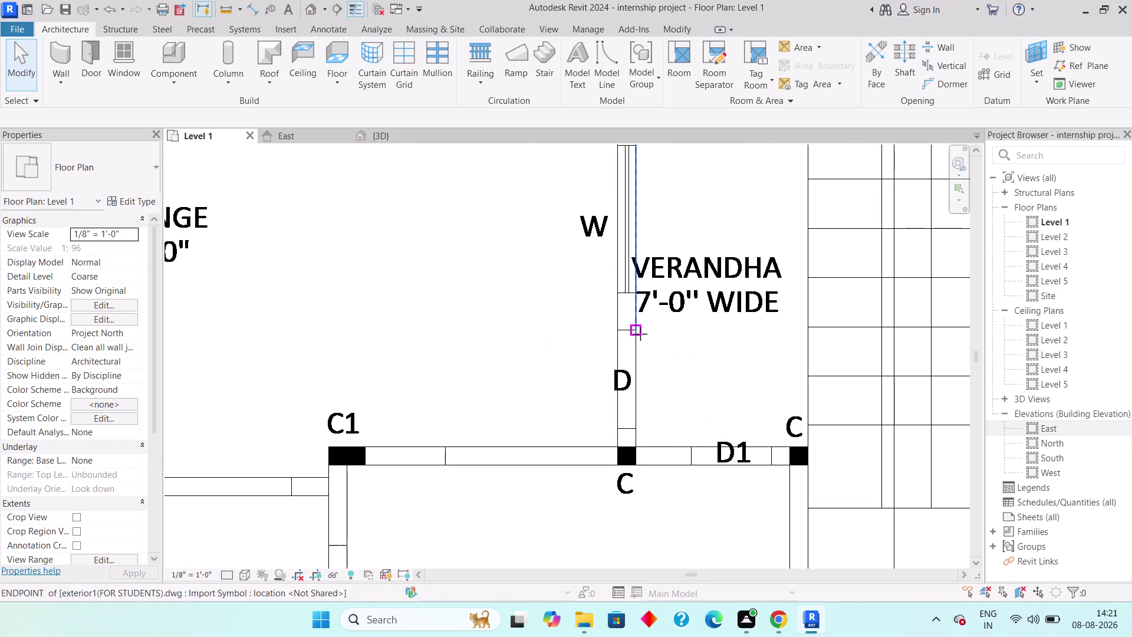
drag(641, 333, 643, 342)
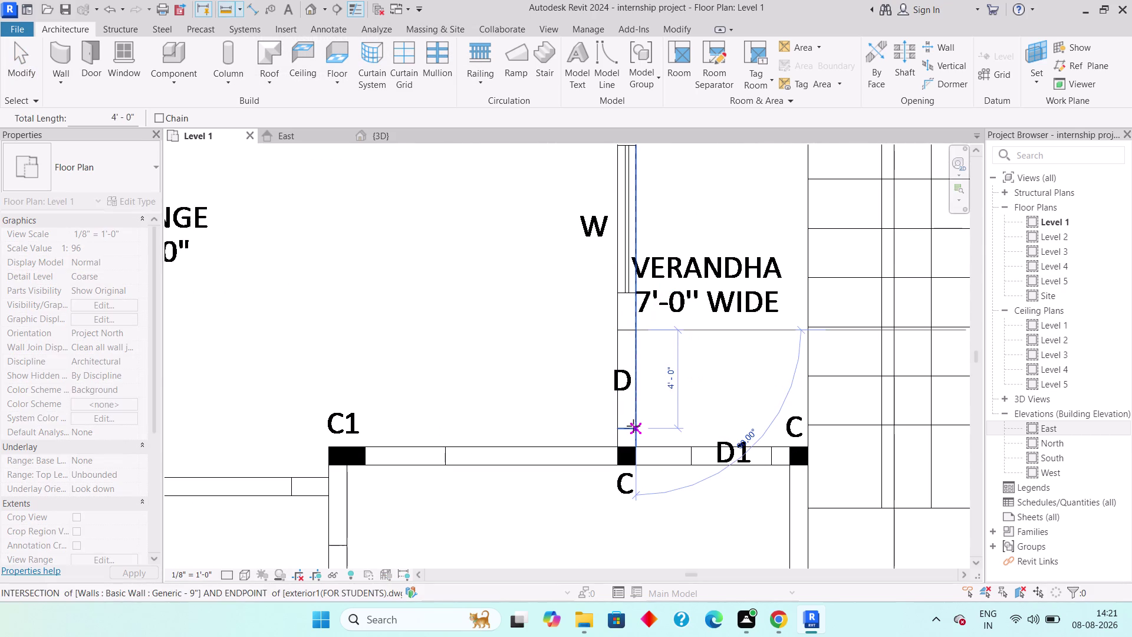
click(633, 425)
key(Escape)
key(Escape)
Draw a line marking the D1 opening edge near the back verandah.
scroll(down, 3)
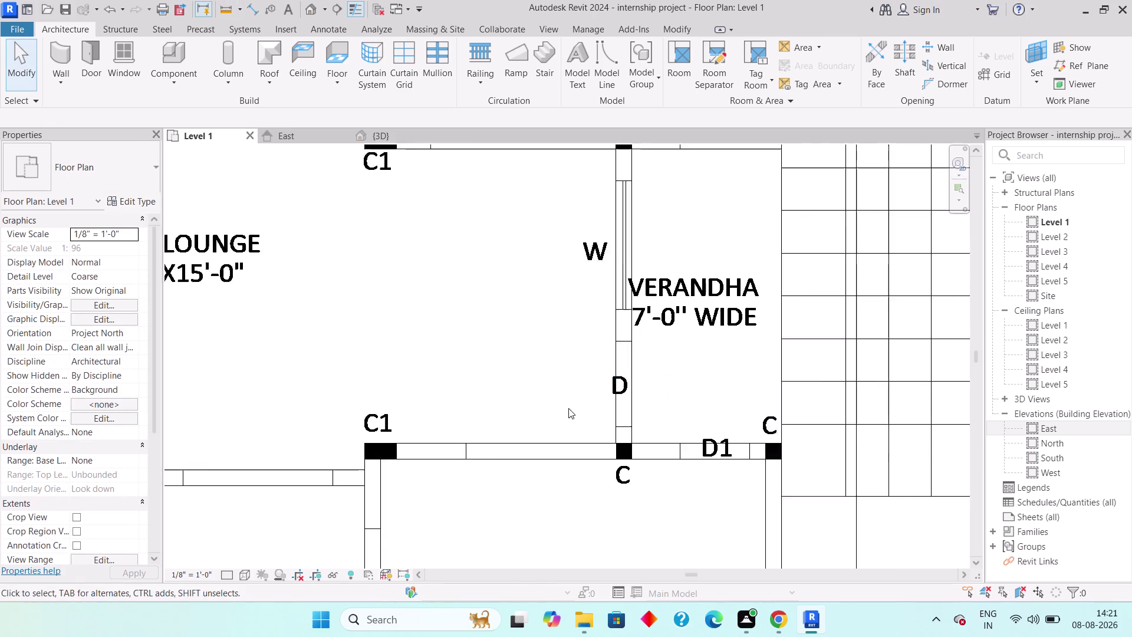
scroll(down, 3)
middle_drag(450, 375, 1056, 334)
scroll(down, 3)
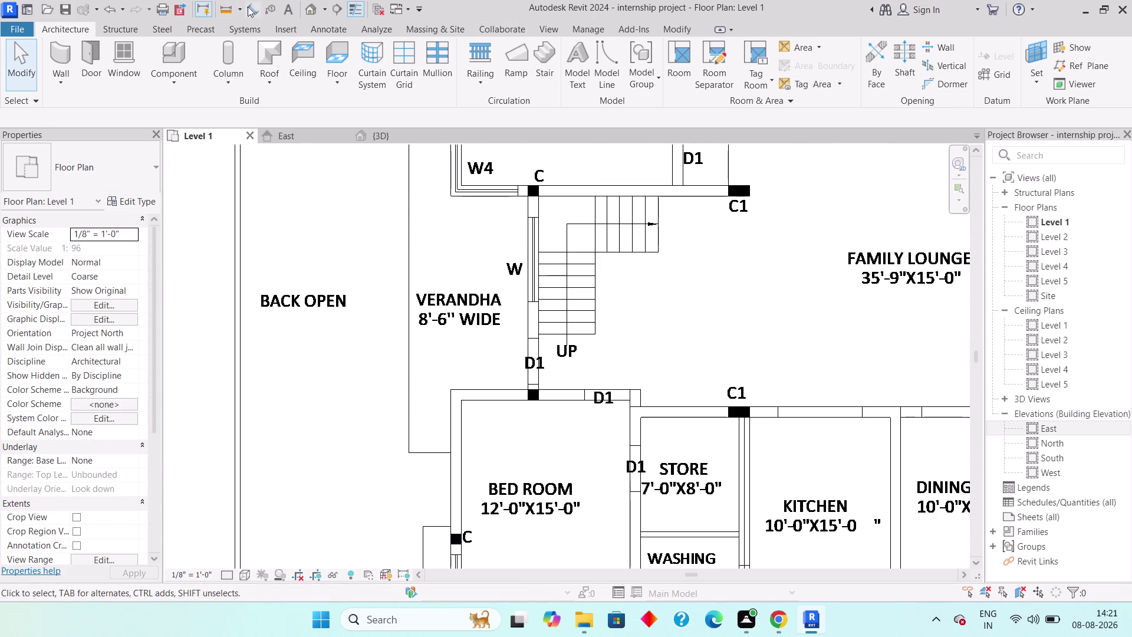
click(229, 7)
scroll(up, 3)
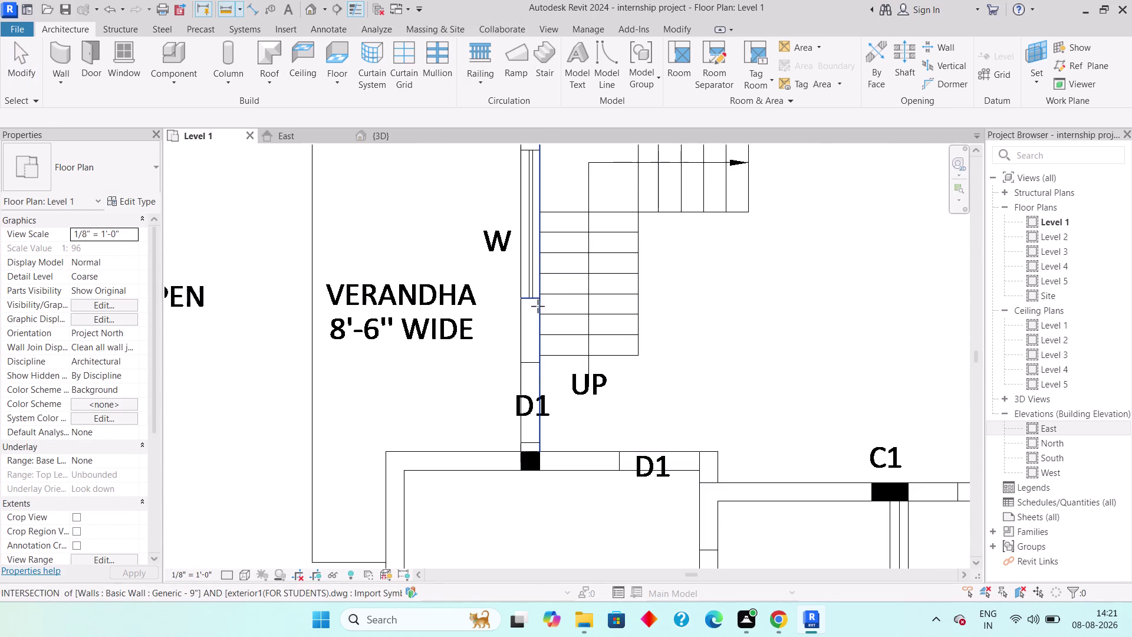
click(540, 441)
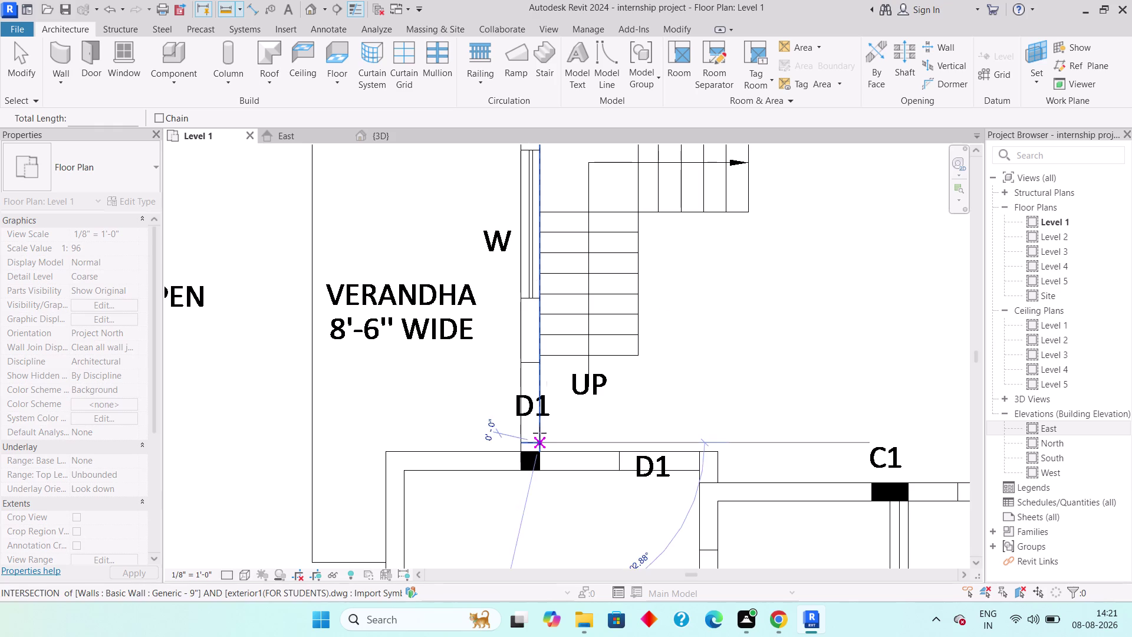
click(537, 366)
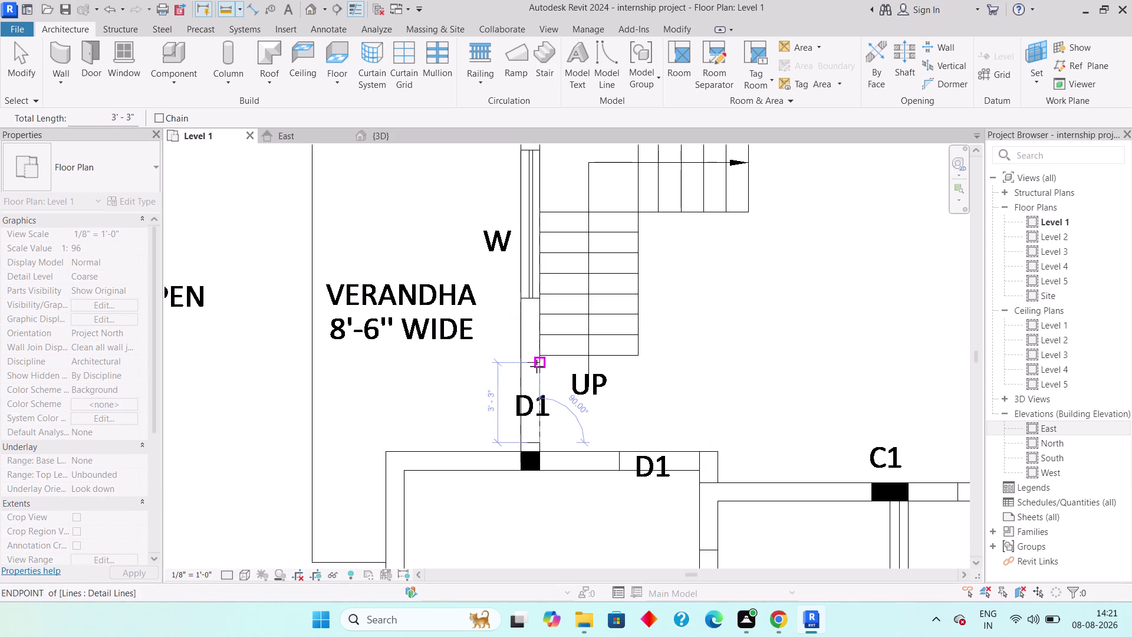
key(Escape)
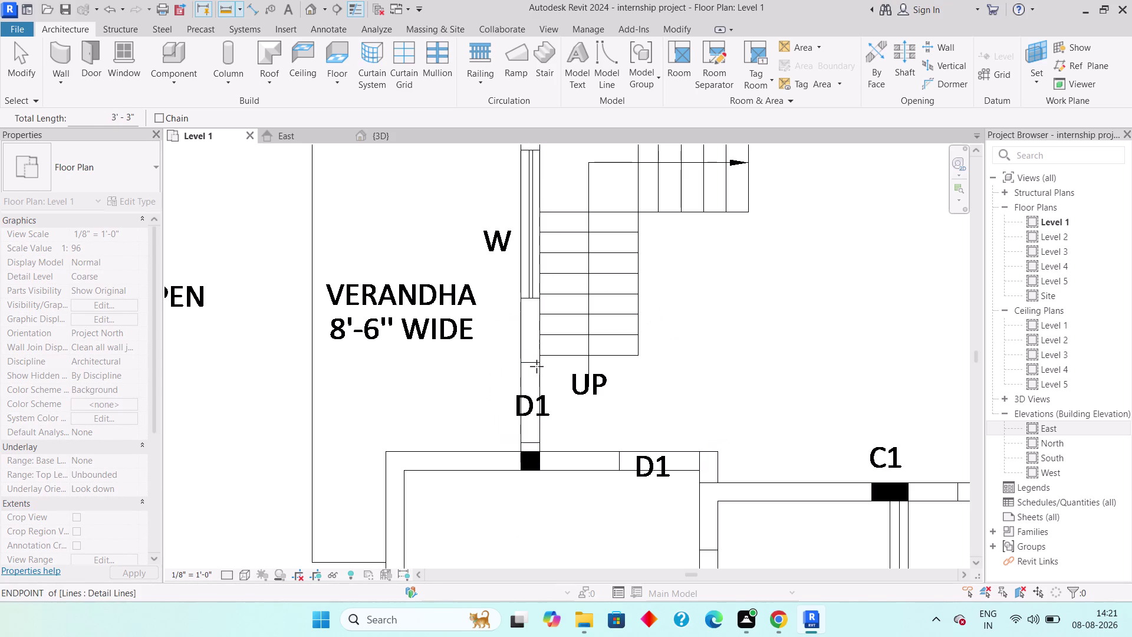
Draw a 3'-3" line across the bedroom D1 opening.
scroll(down, 3)
middle_drag(651, 400, 476, 275)
scroll(down, 3)
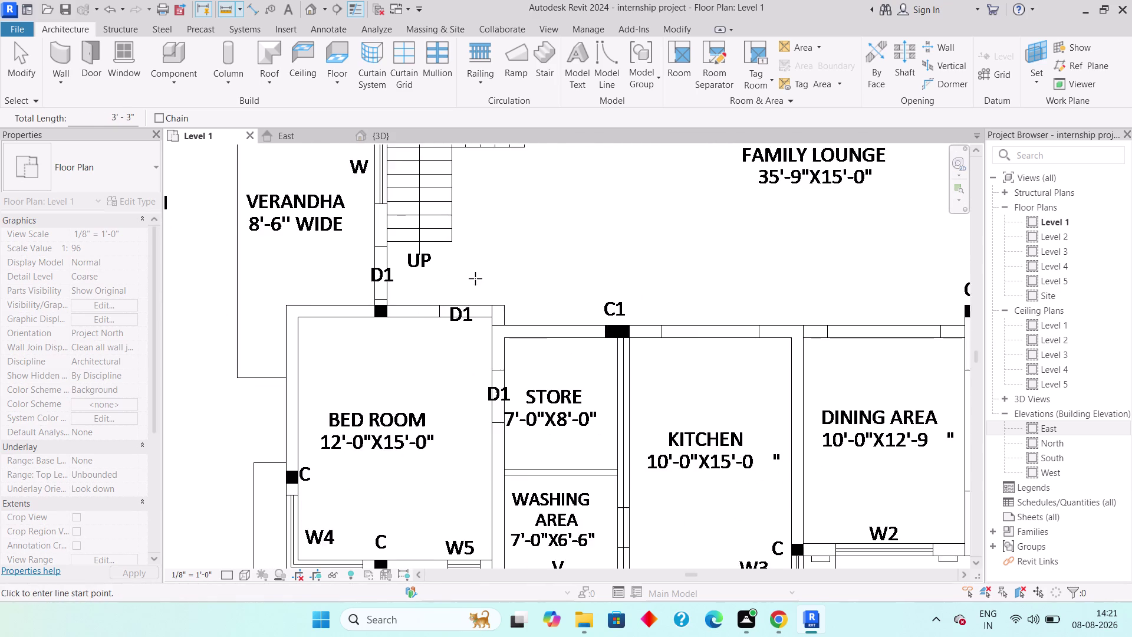
scroll(up, 3)
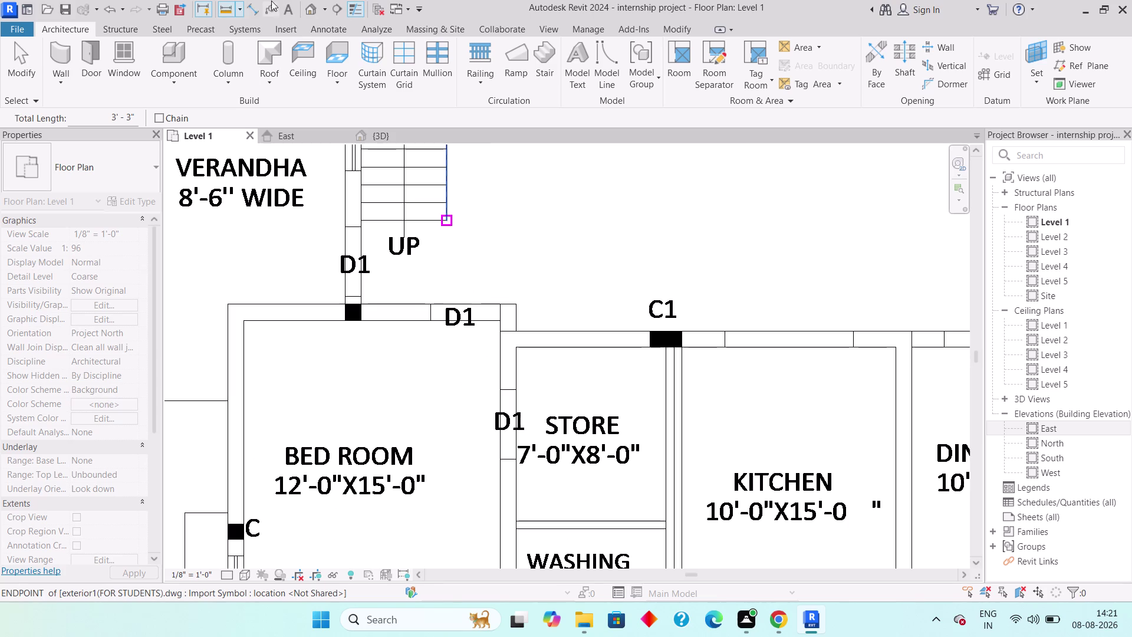
click(232, 5)
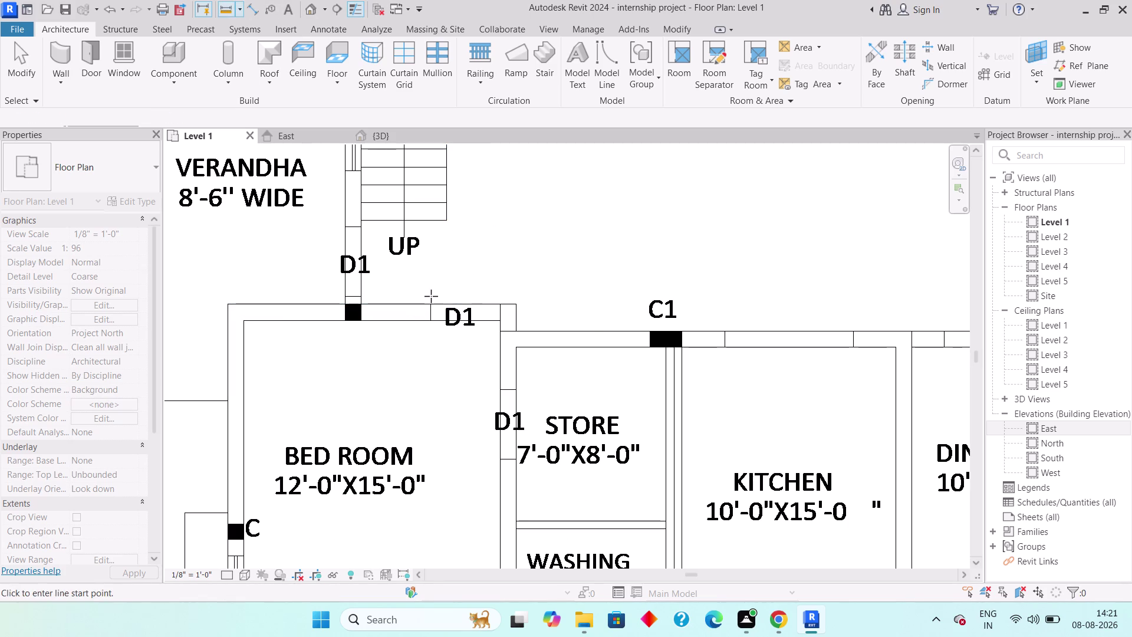
click(431, 303)
click(499, 303)
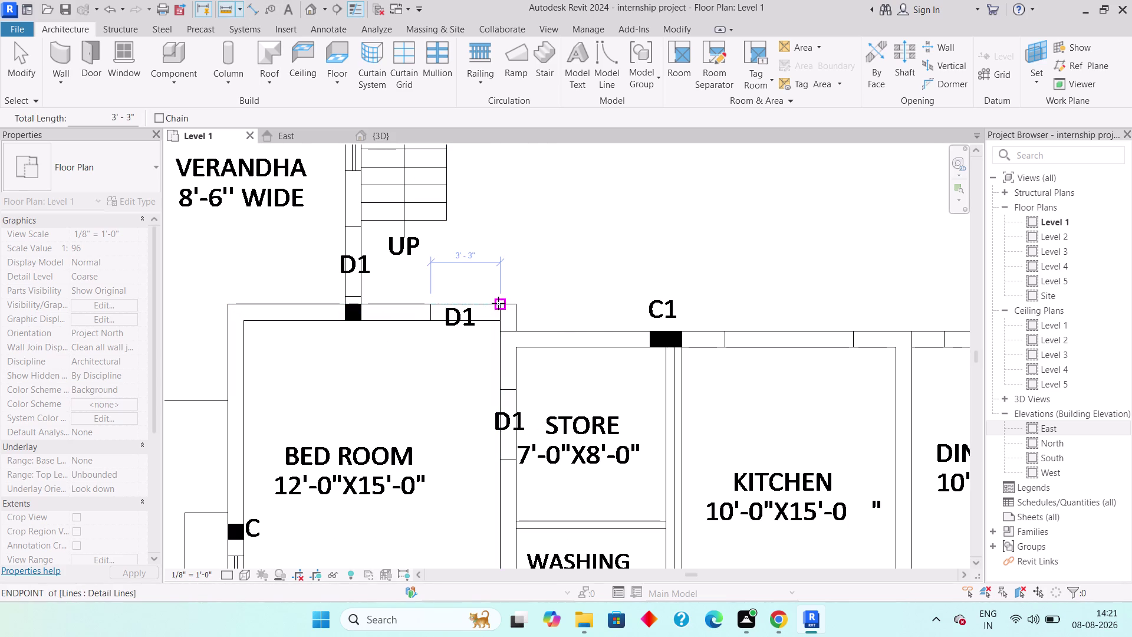
key(Escape)
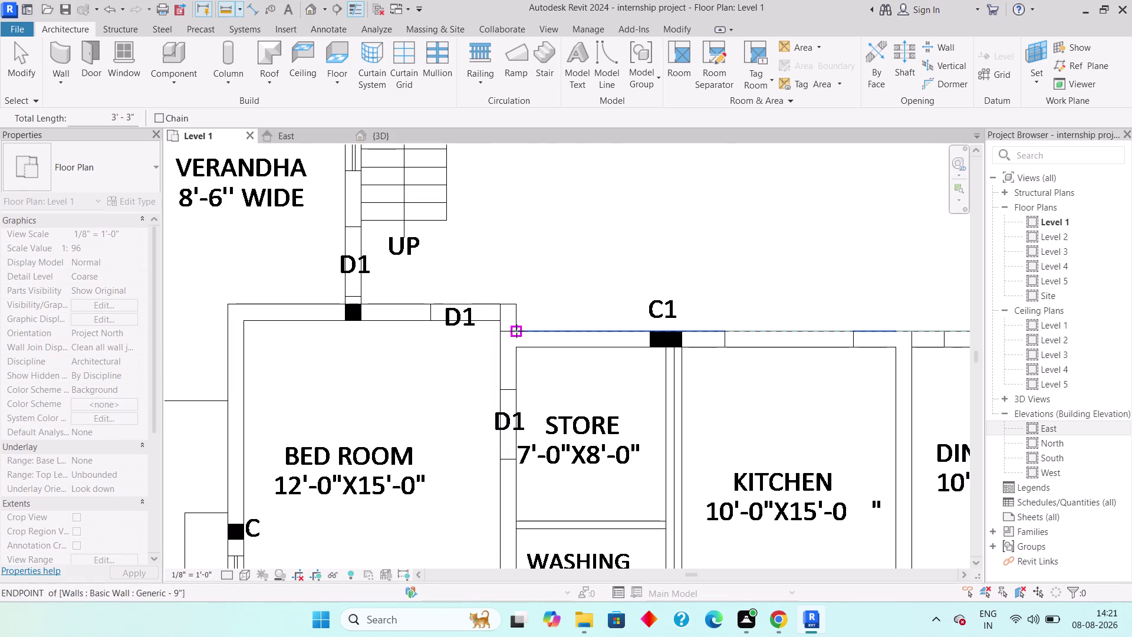
Draw a short 3'-3" wall beside the toilet door.
scroll(down, 3)
middle_drag(719, 355, 644, 251)
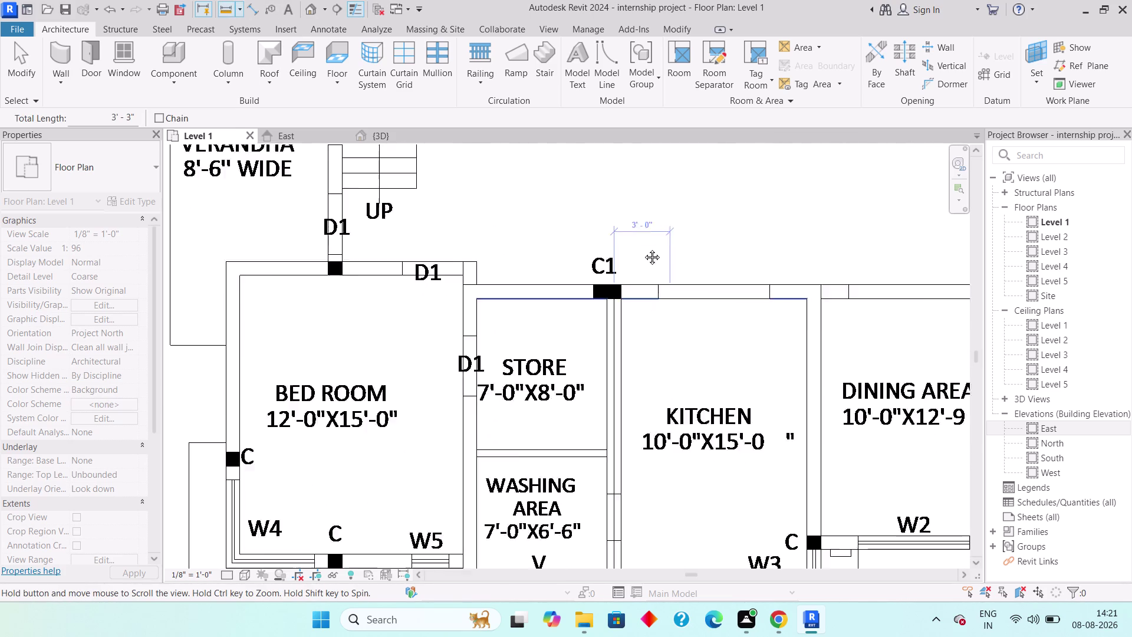
middle_drag(644, 251, 639, 235)
scroll(down, 3)
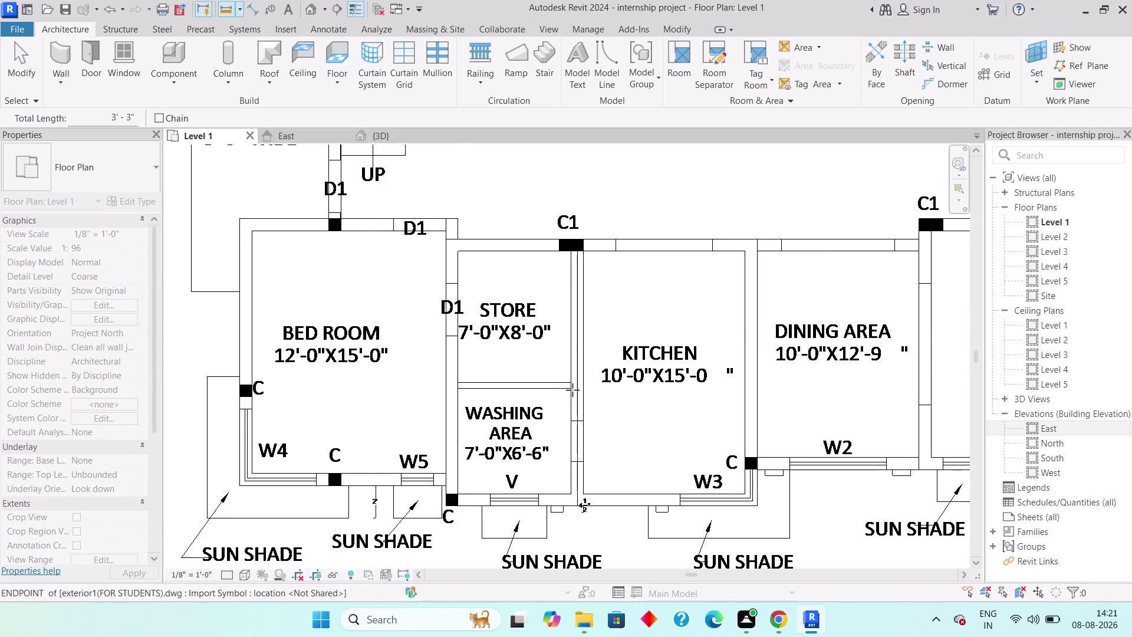
middle_drag(640, 274, 524, 573)
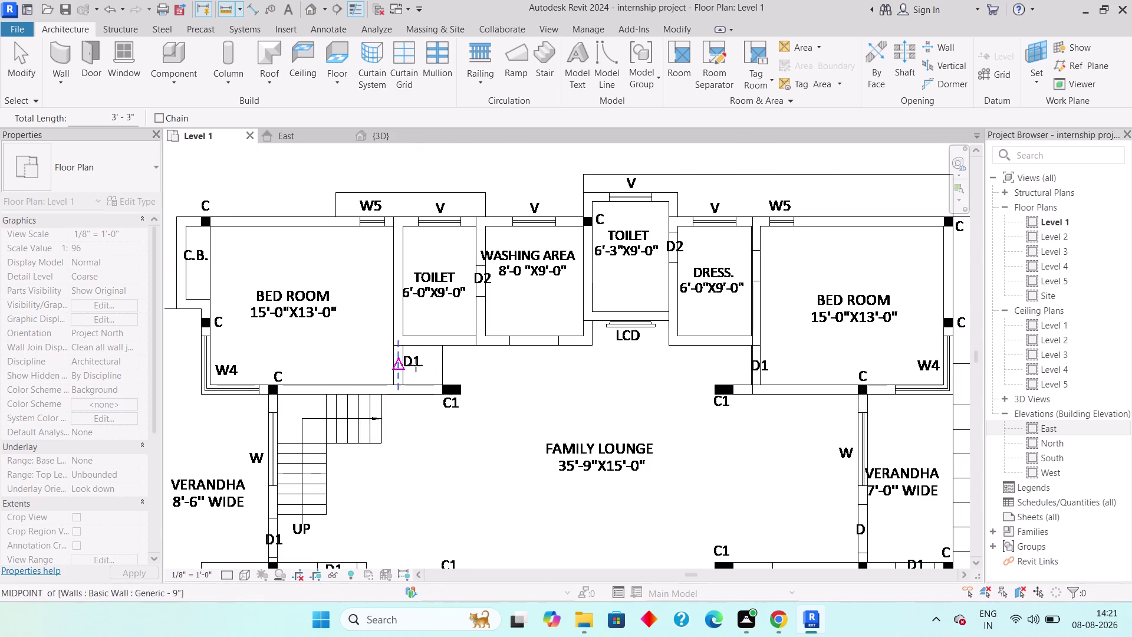
scroll(up, 3)
click(378, 395)
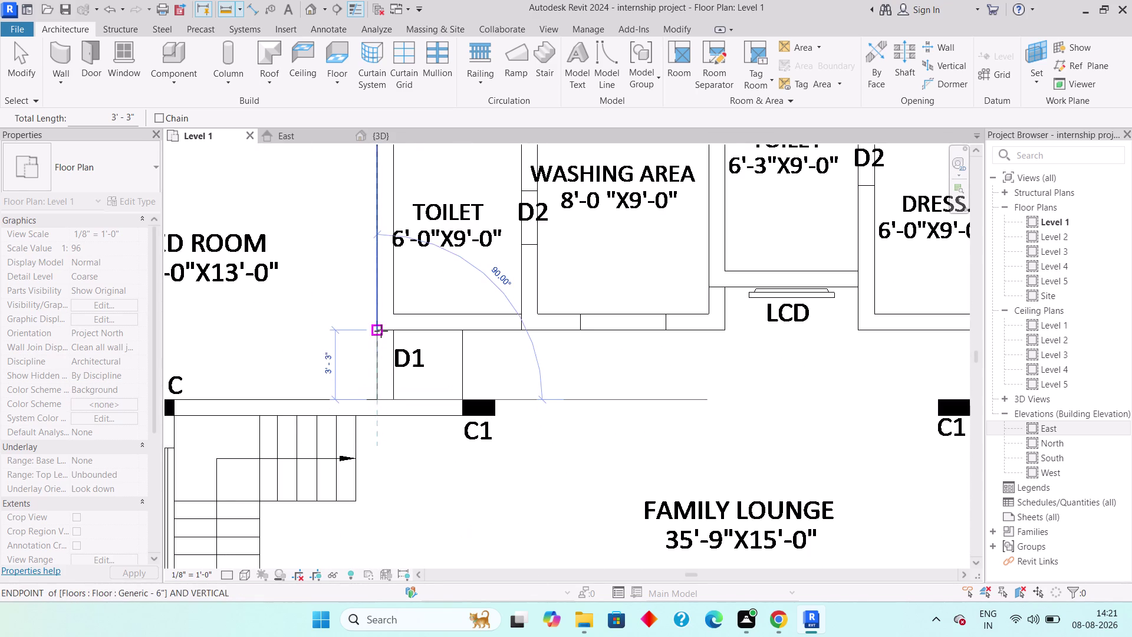
click(380, 330)
key(Escape)
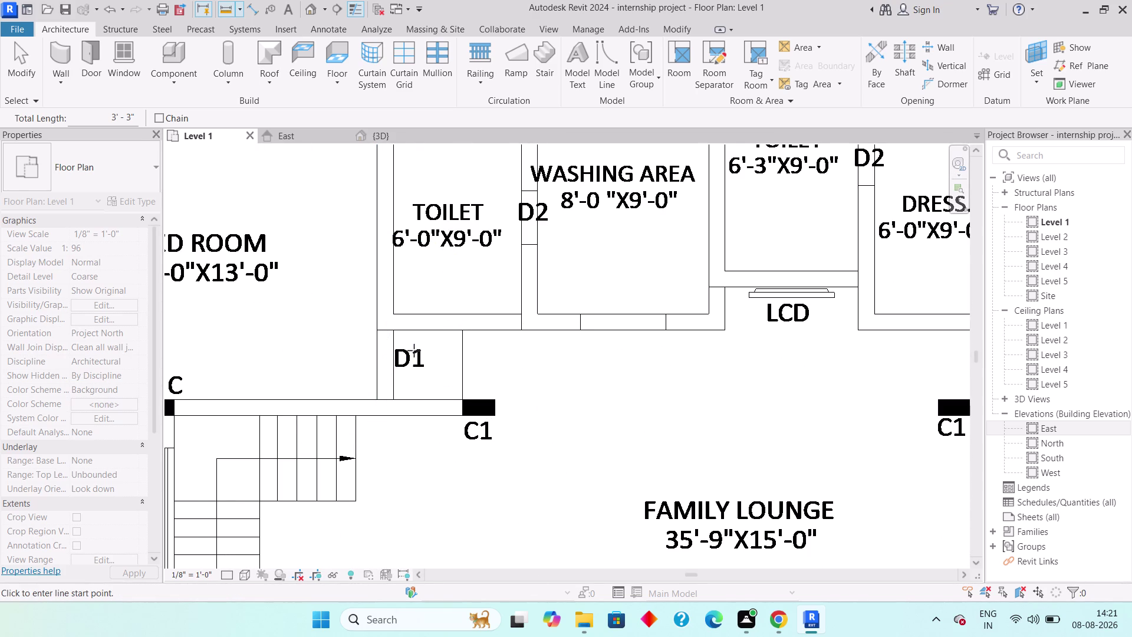
Draw a short wall from beside the bedroom door to the lounge wall.
scroll(down, 3)
middle_drag(604, 406, 529, 359)
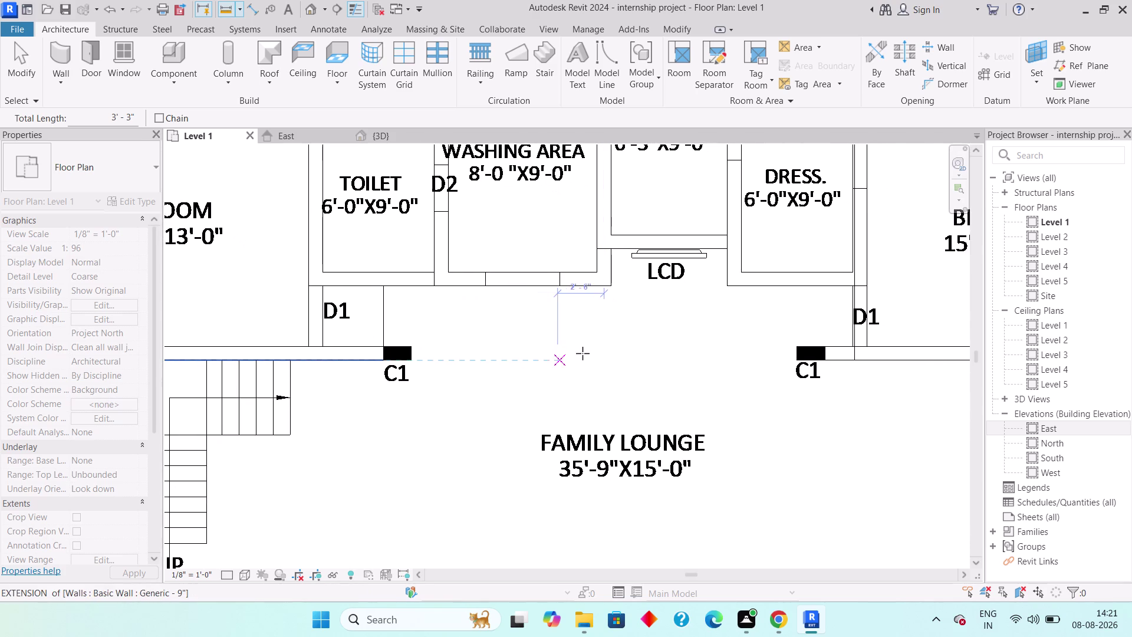
scroll(down, 3)
middle_drag(626, 360, 506, 355)
scroll(up, 3)
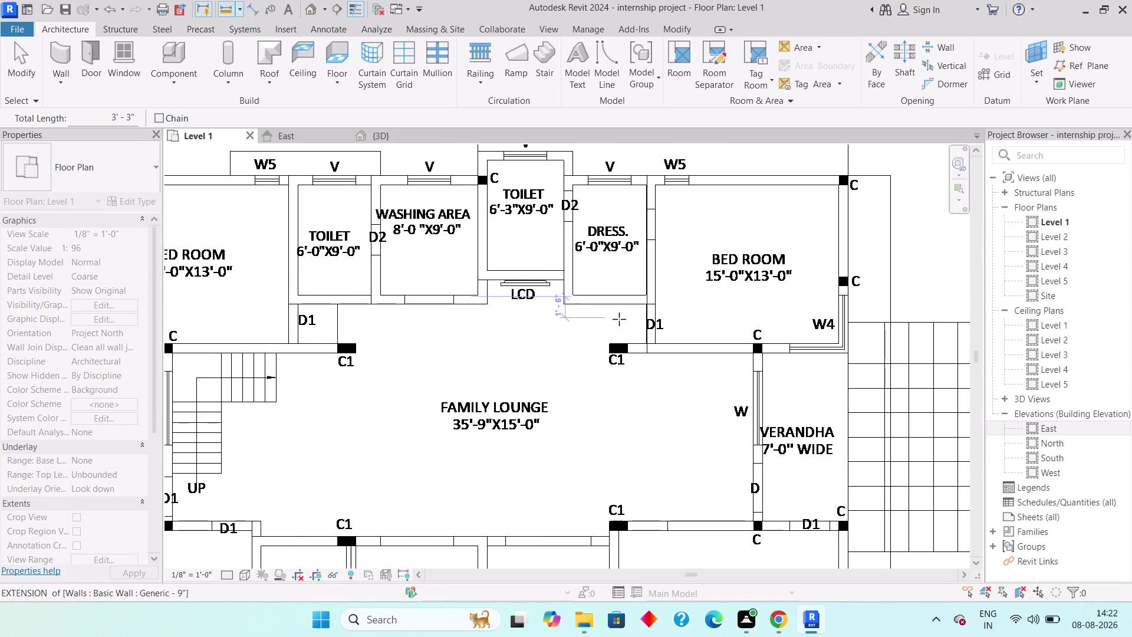
scroll(up, 3)
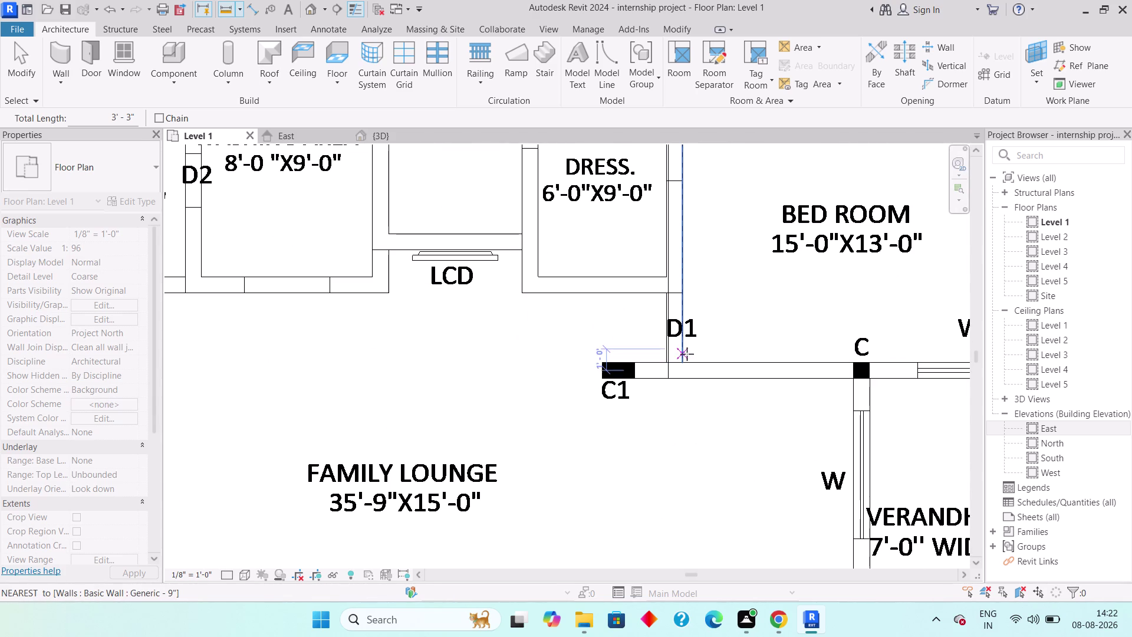
click(685, 361)
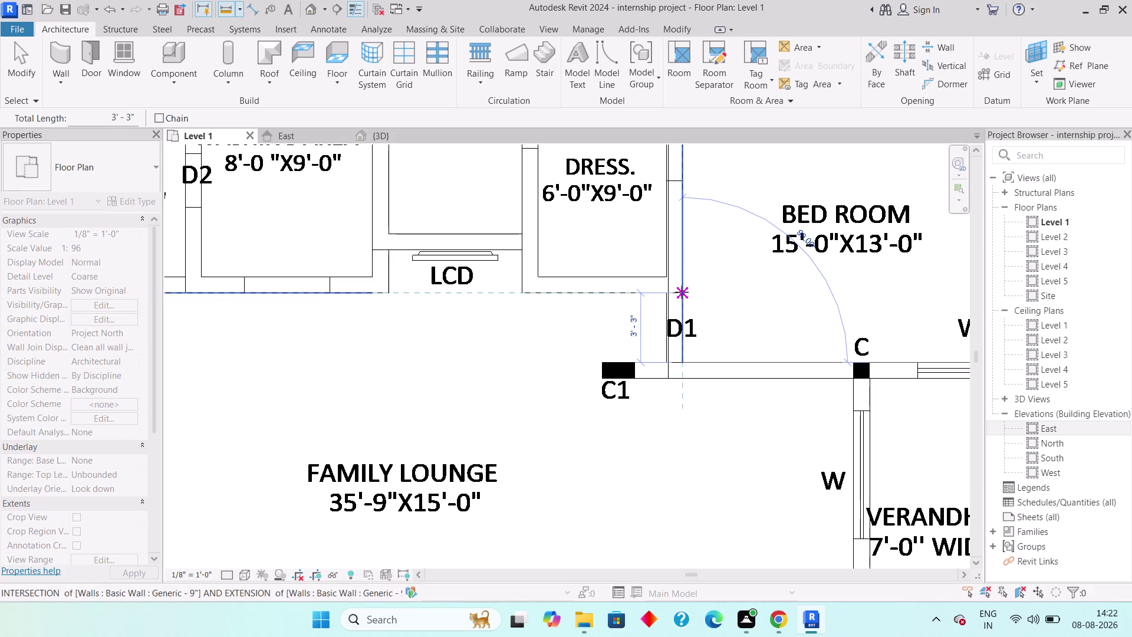
click(681, 292)
key(Escape)
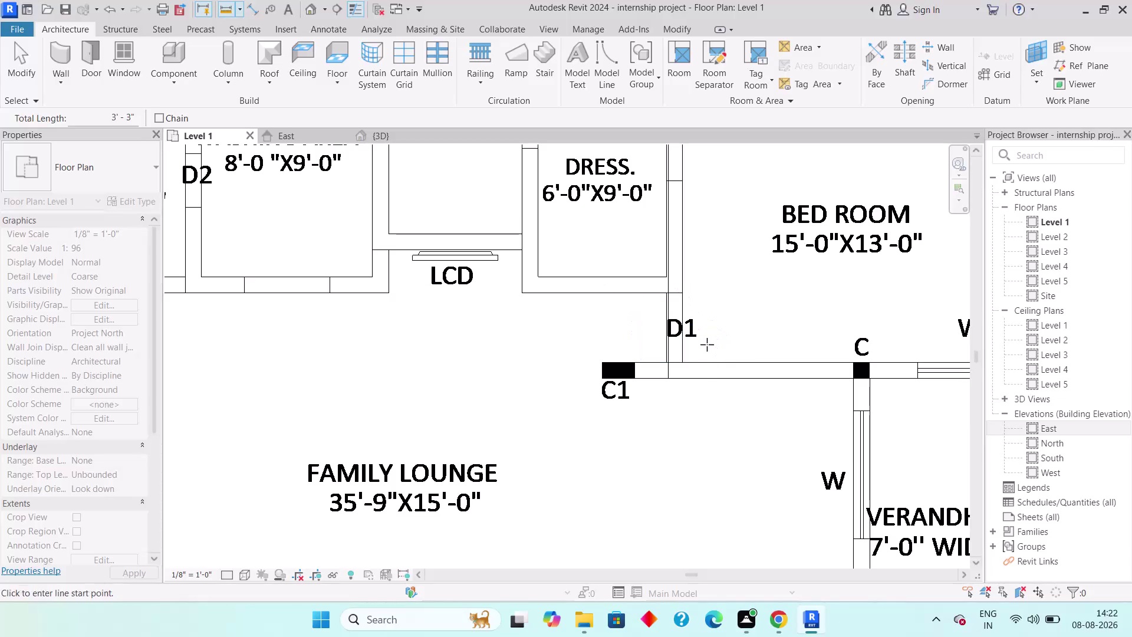
Pan across the lounge and exit wall drawing.
scroll(down, 3)
middle_drag(724, 483, 704, 383)
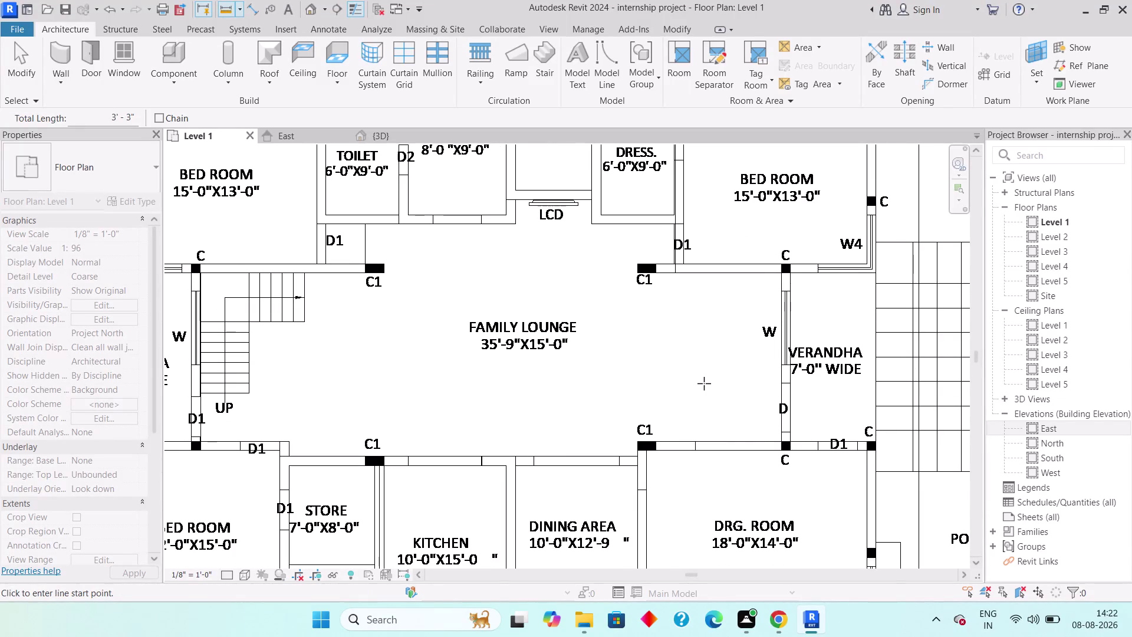
scroll(down, 3)
middle_drag(541, 432, 566, 346)
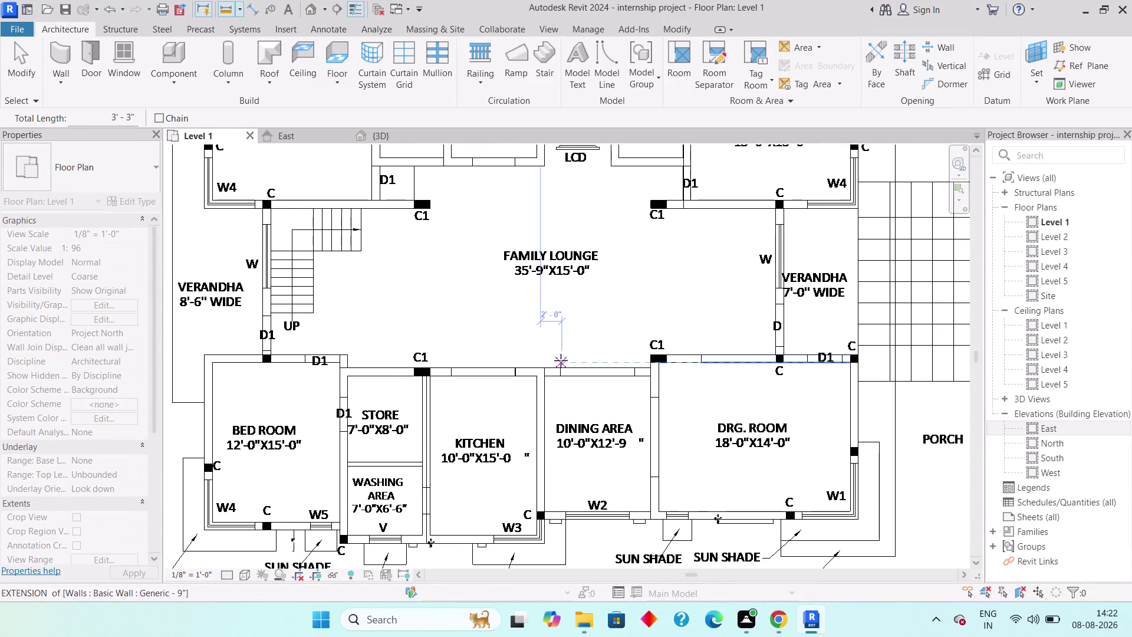
key(Escape)
key(Escape)
key(Escape)
key(Escape)
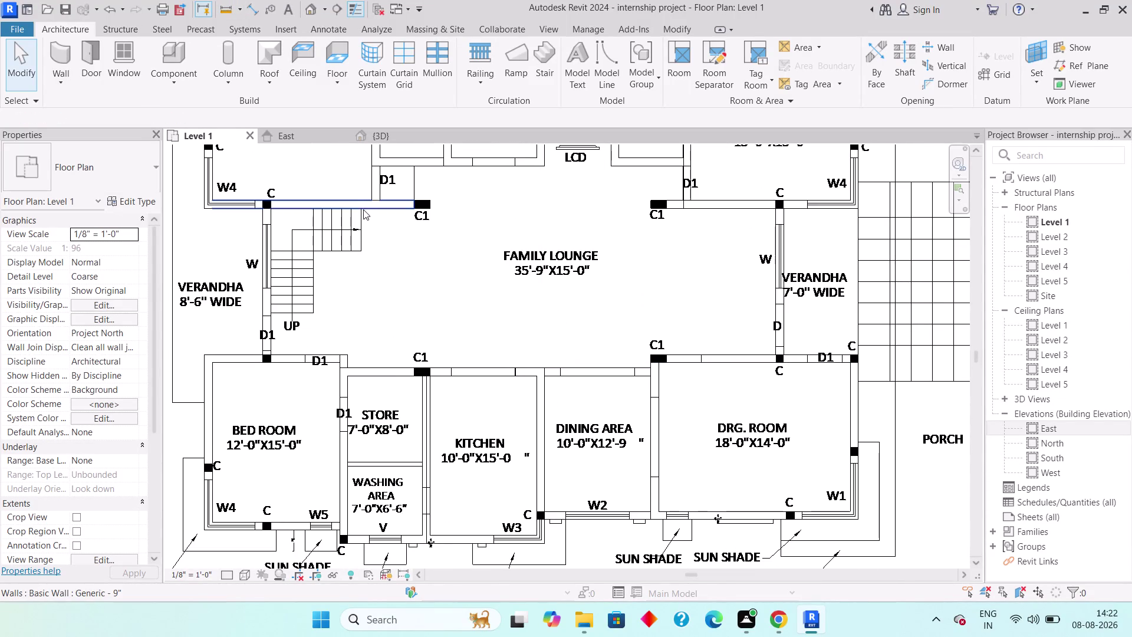
click(89, 76)
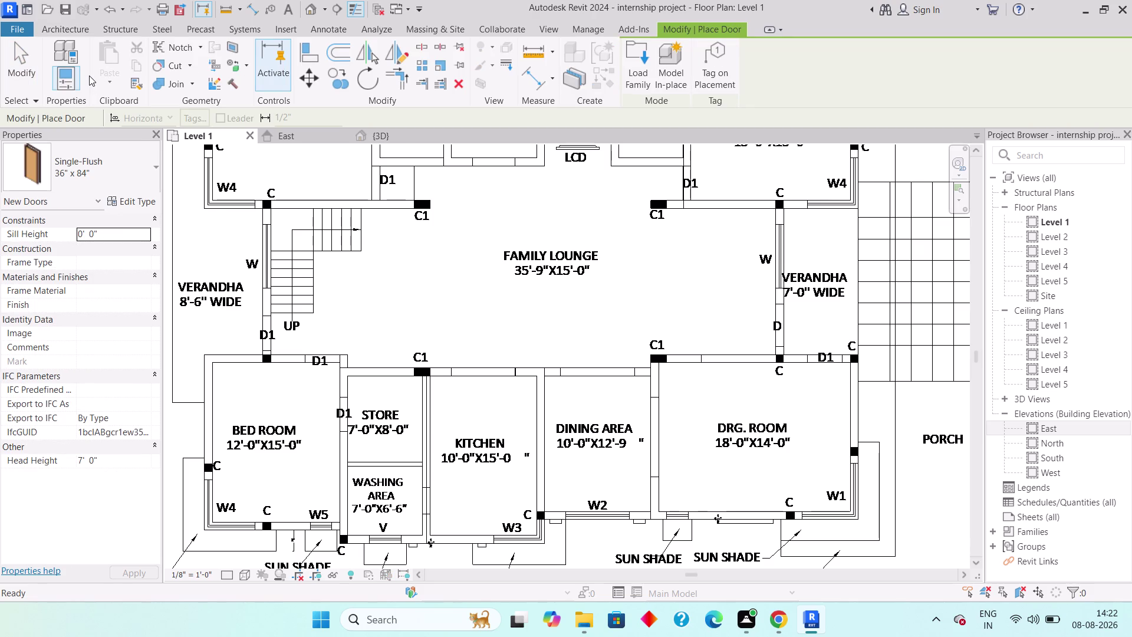
Open Load Family and browse This PC's drives for a door family.
click(642, 84)
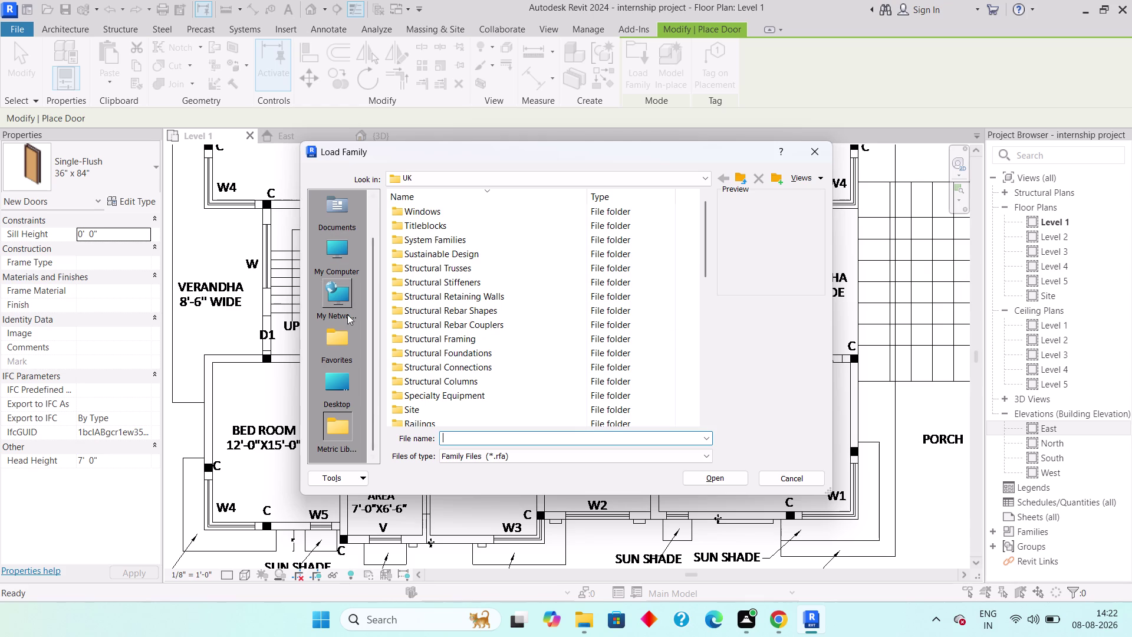
click(335, 258)
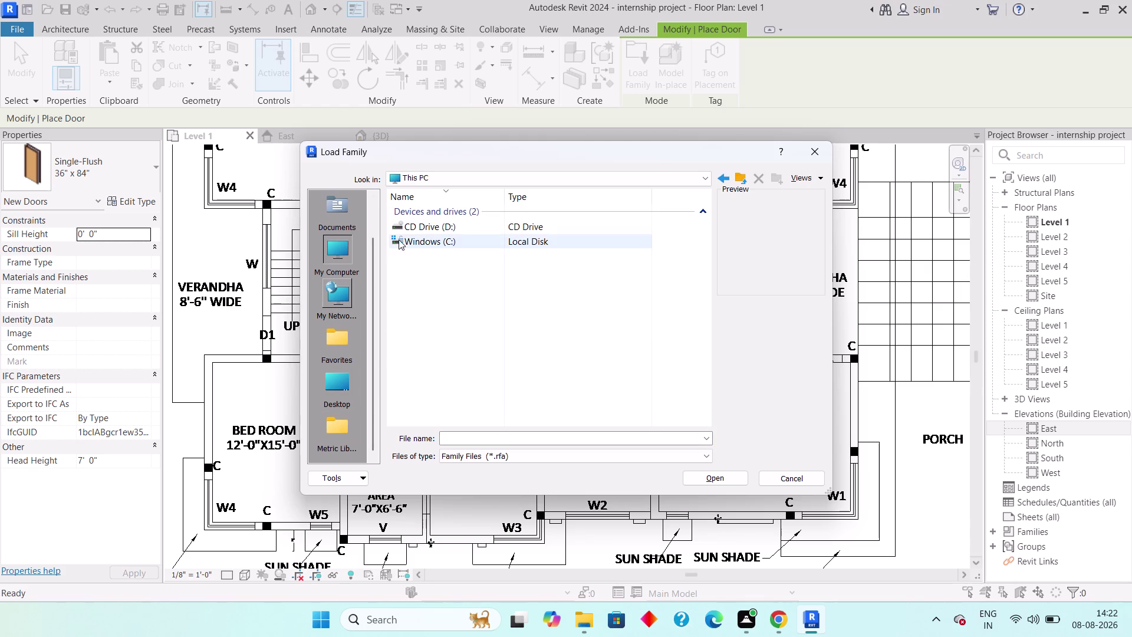
Browse from C: through ProgramData, Autodesk, RVT 2024 and Libraries to the English UK library.
double_click(420, 239)
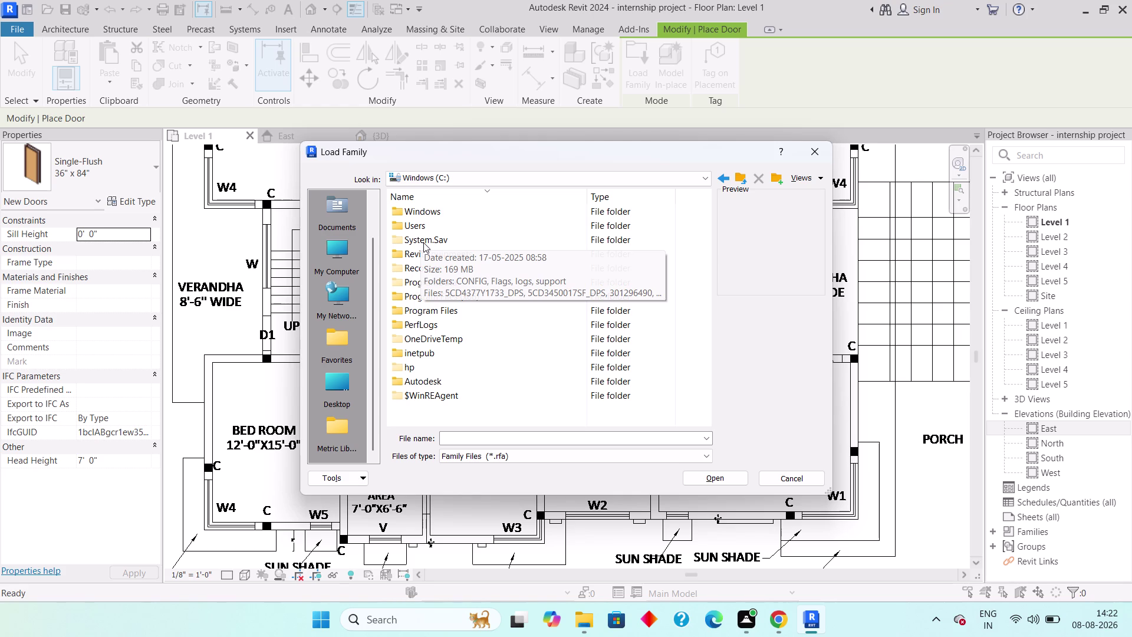
double_click(444, 286)
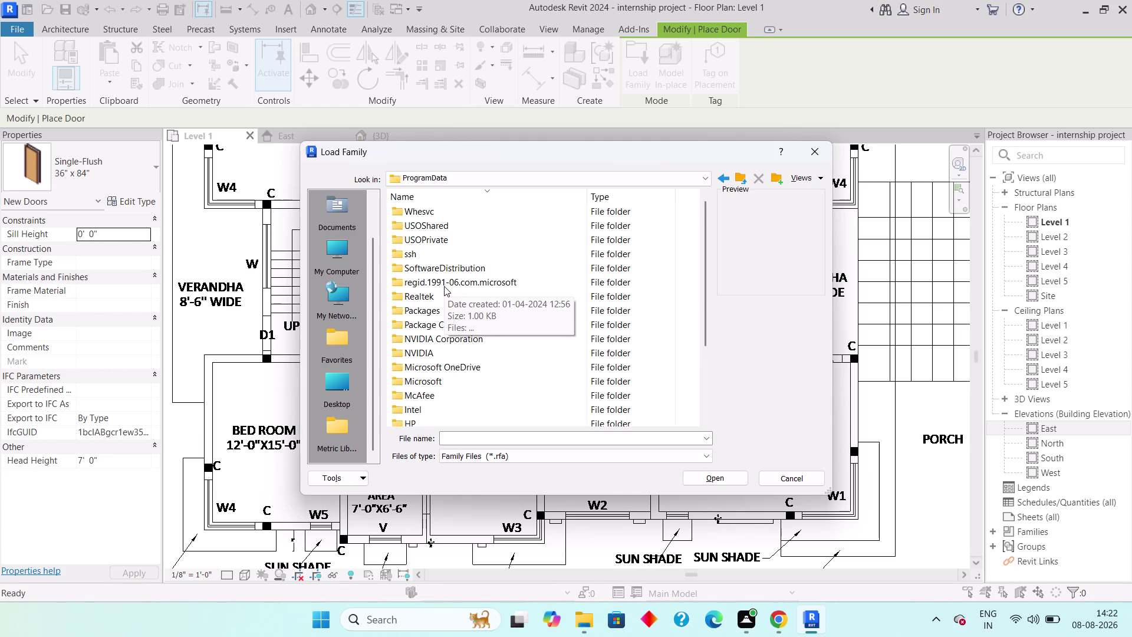
scroll(down, 3)
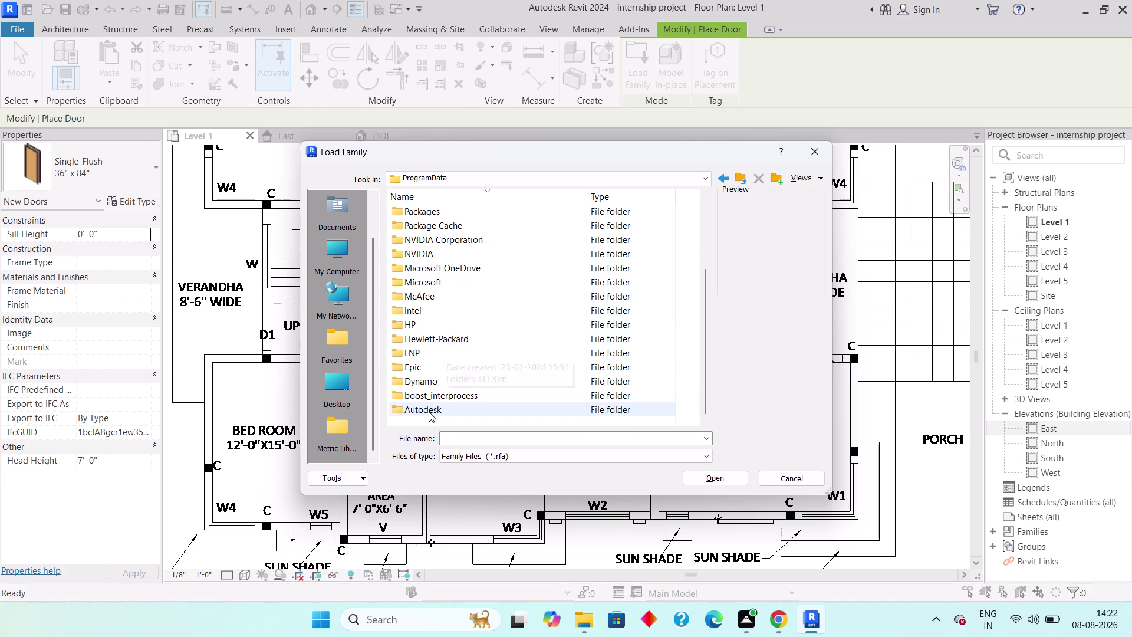
double_click(437, 408)
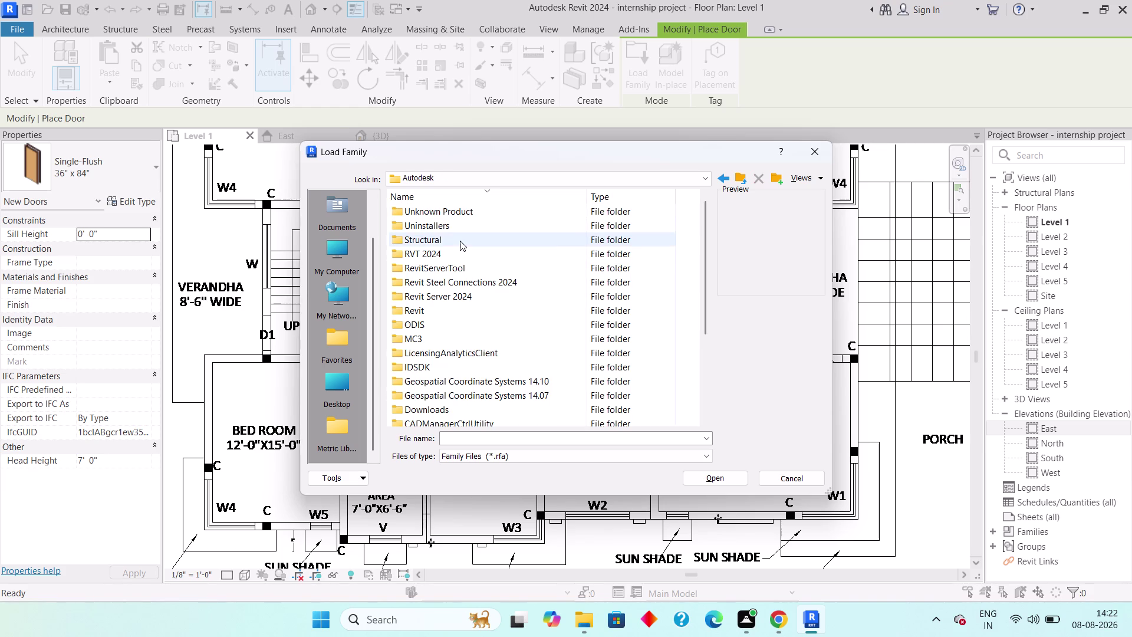
double_click(457, 258)
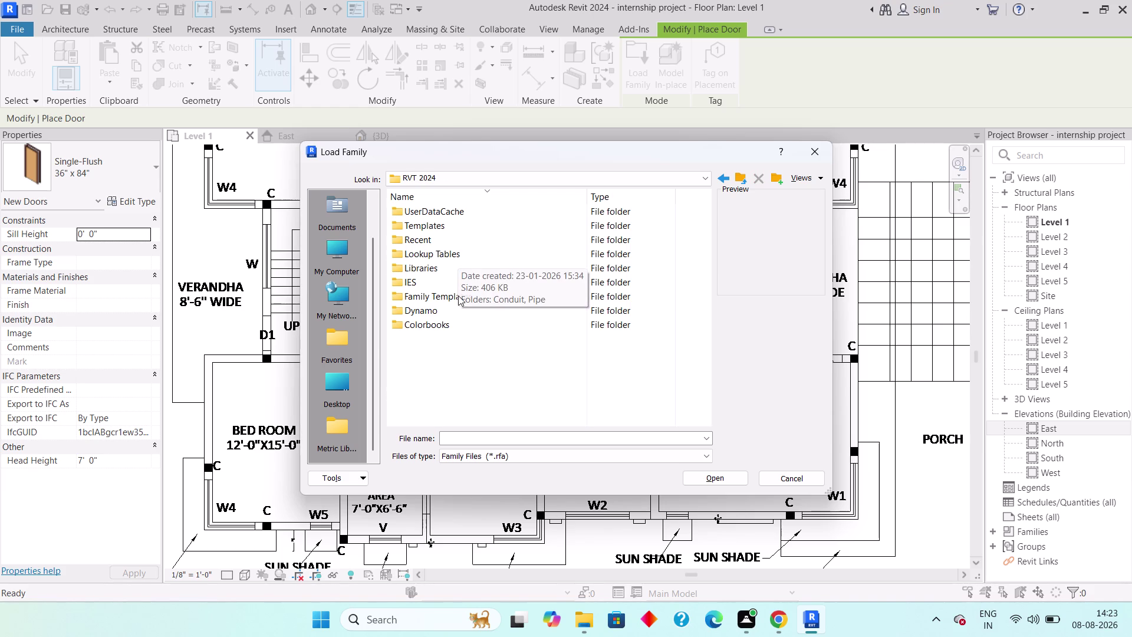
double_click(443, 265)
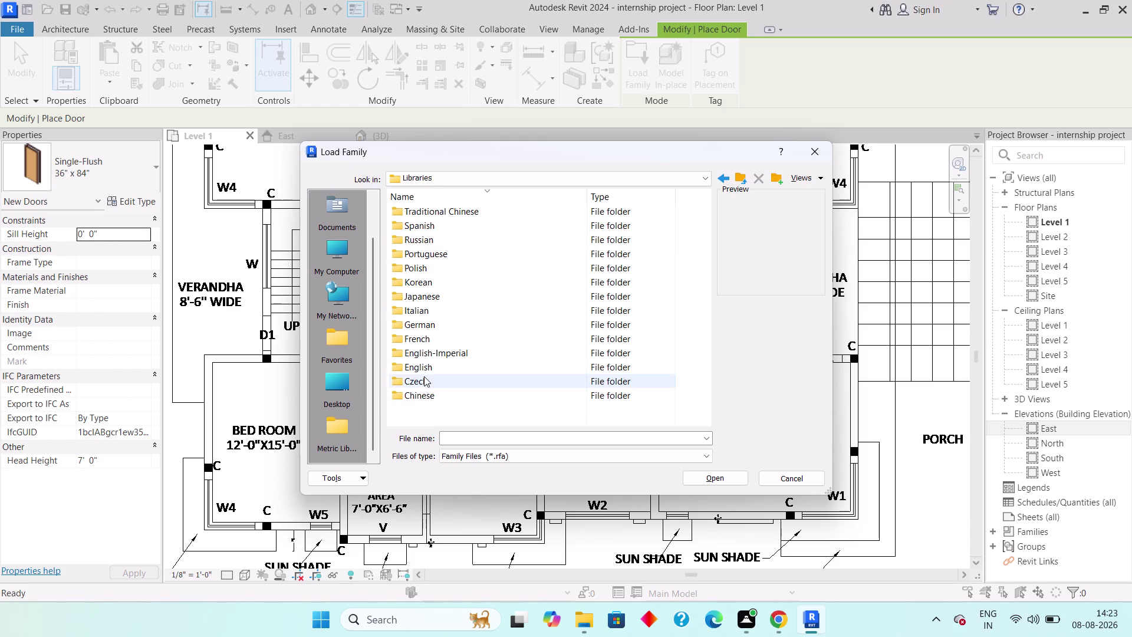
double_click(427, 361)
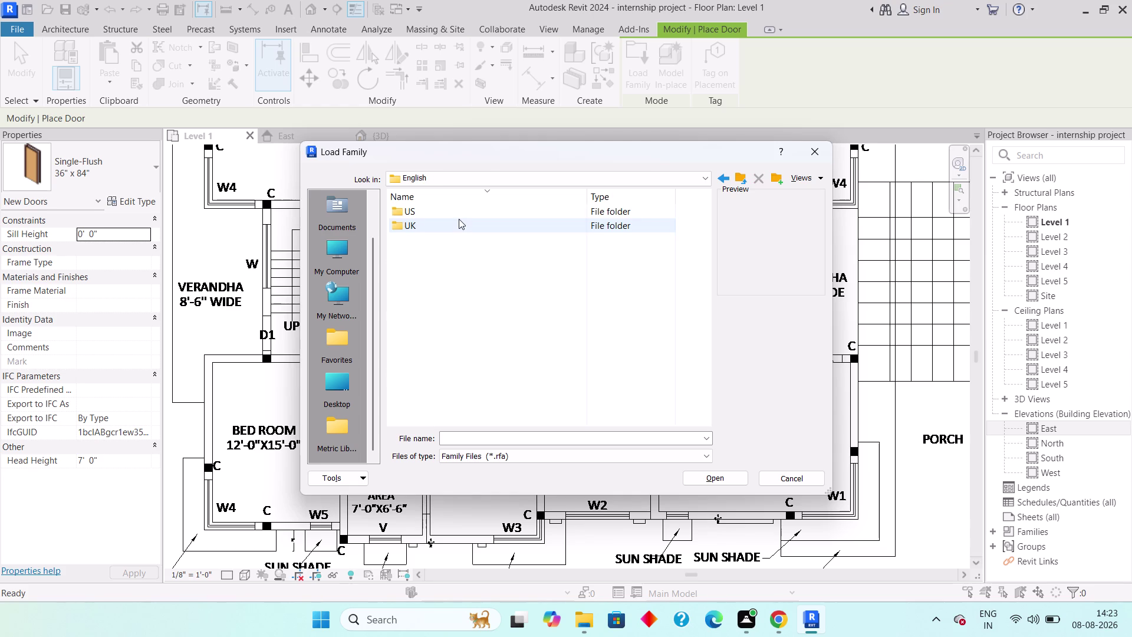
double_click(459, 219)
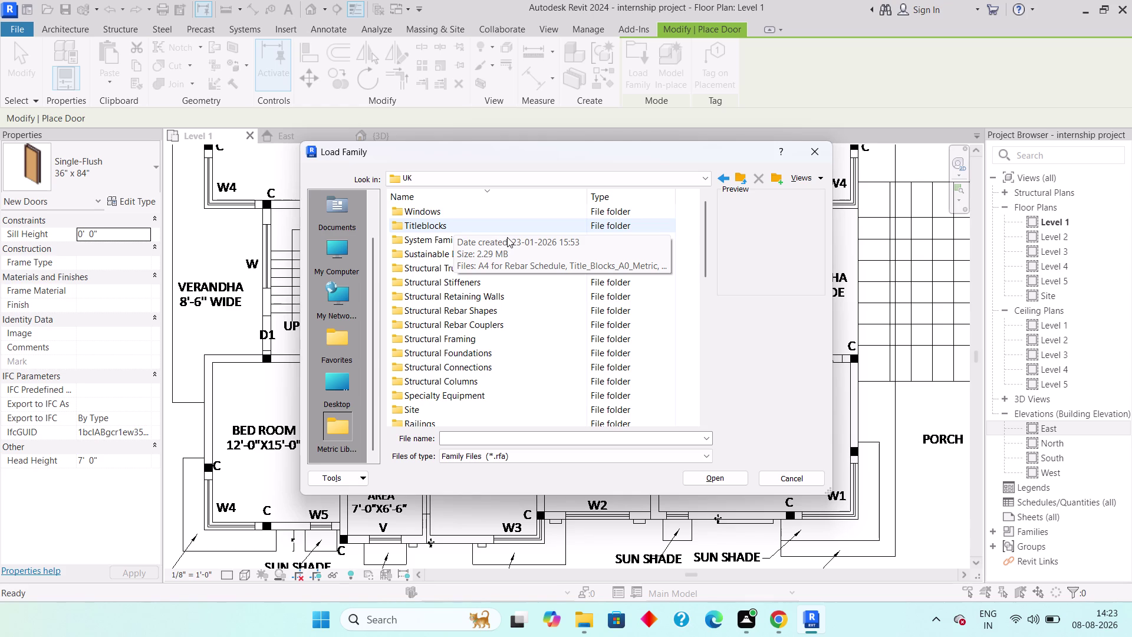
Go into the Doors folder and its External Doors subfolder.
scroll(down, 3)
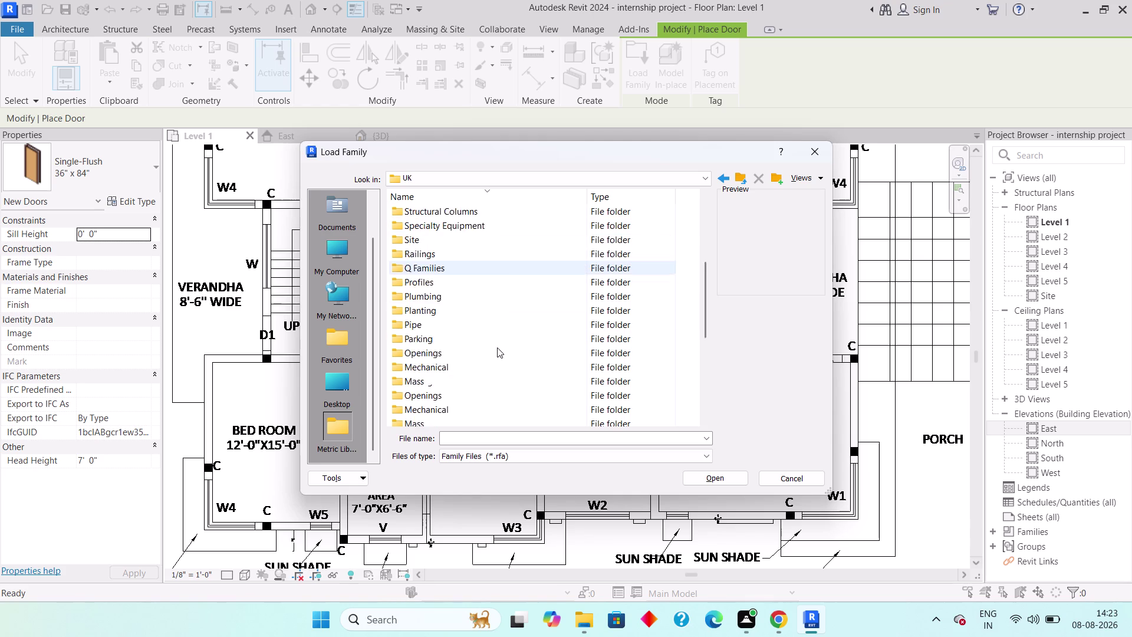
scroll(down, 3)
scroll(down, 3)
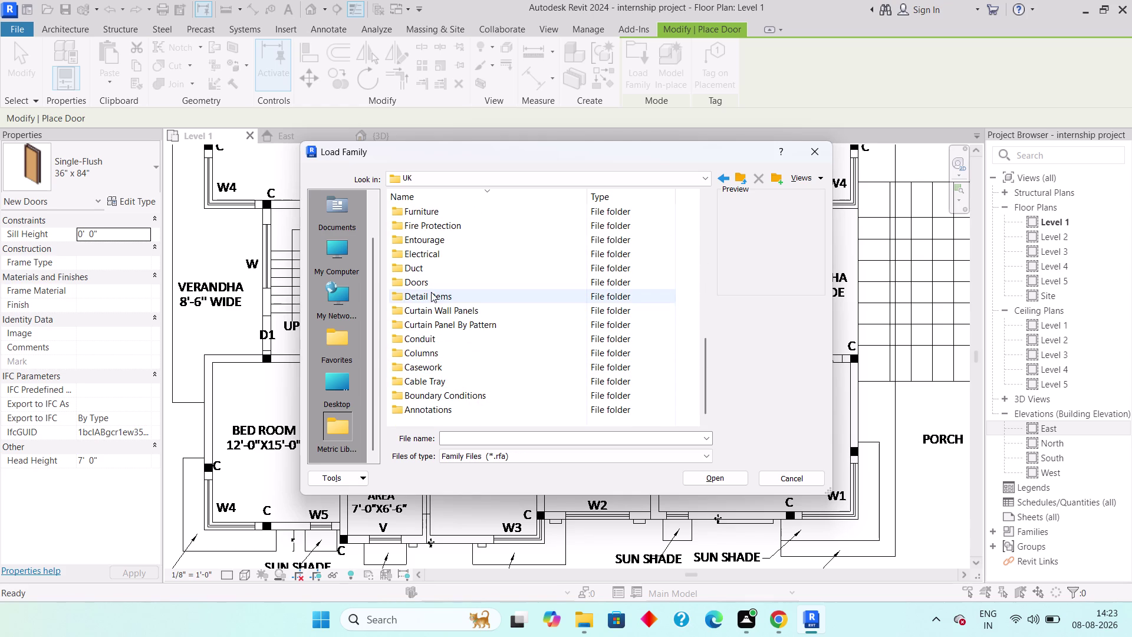
double_click(432, 286)
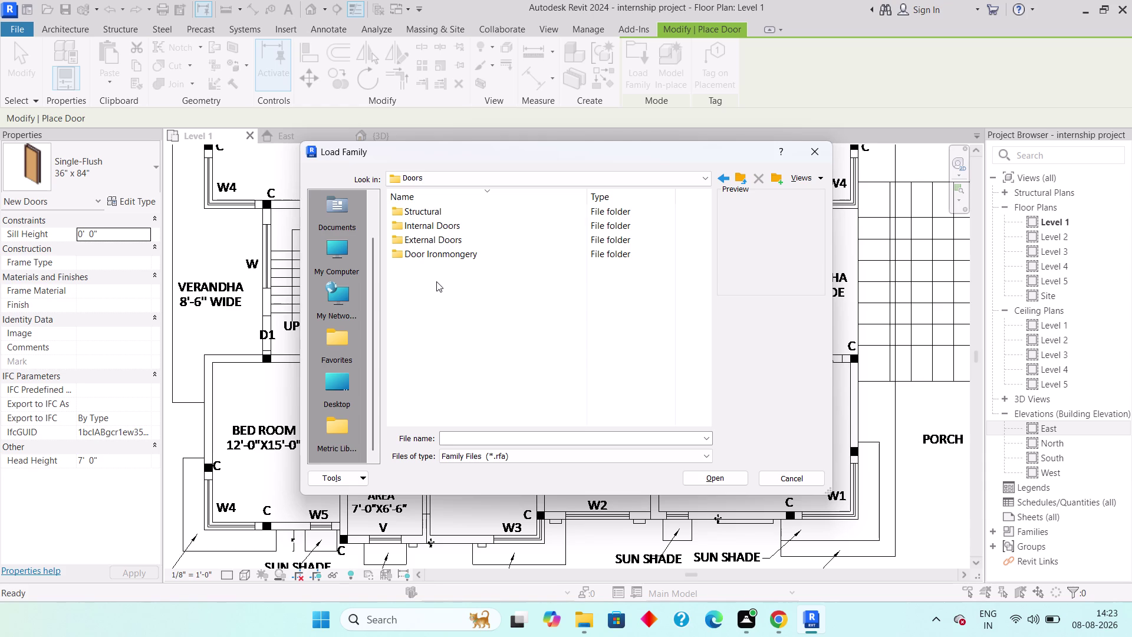
double_click(441, 243)
Preview the external door families, select Doors_ExtDbl_Louvre and load it.
click(533, 218)
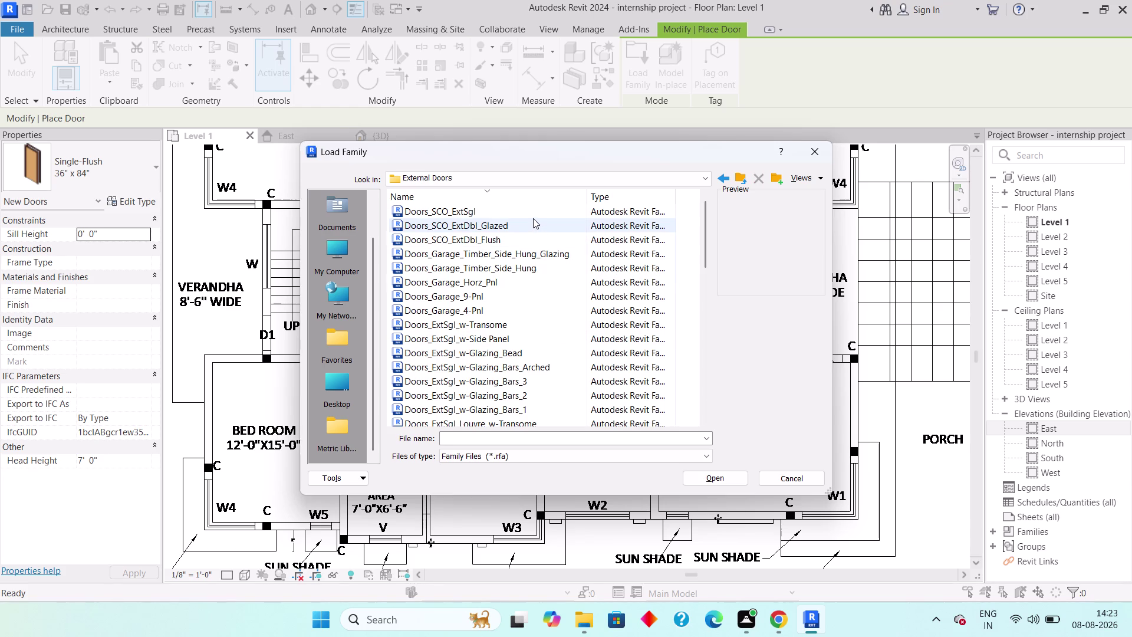
click(531, 211)
key(Down)
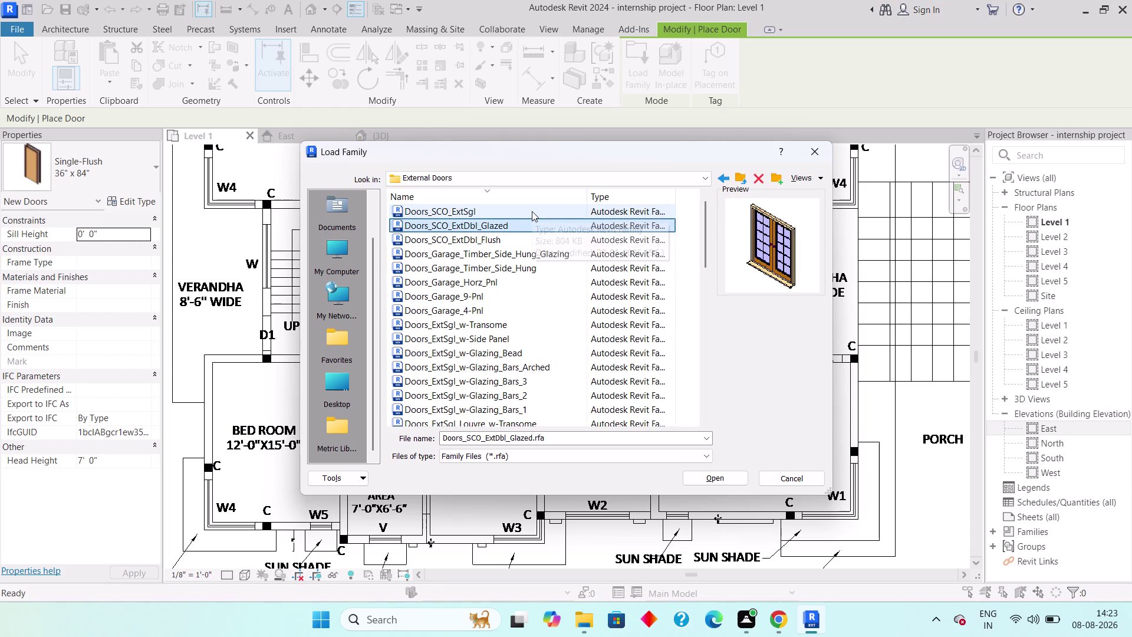
key(Down)
key(Down)
key(Down)
key(Down)
key(Down)
key(Down)
key(Down)
key(Down)
key(Down)
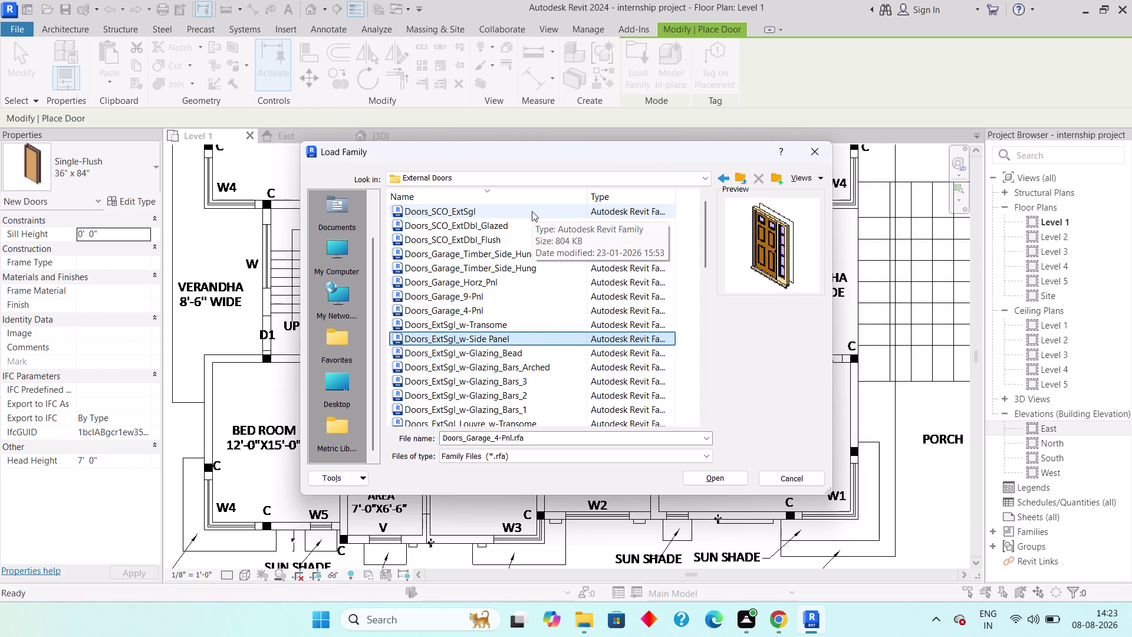
key(Down)
key(Down)
key(Down)
key(Down)
key(Down)
key(Down)
key(Down)
key(Down)
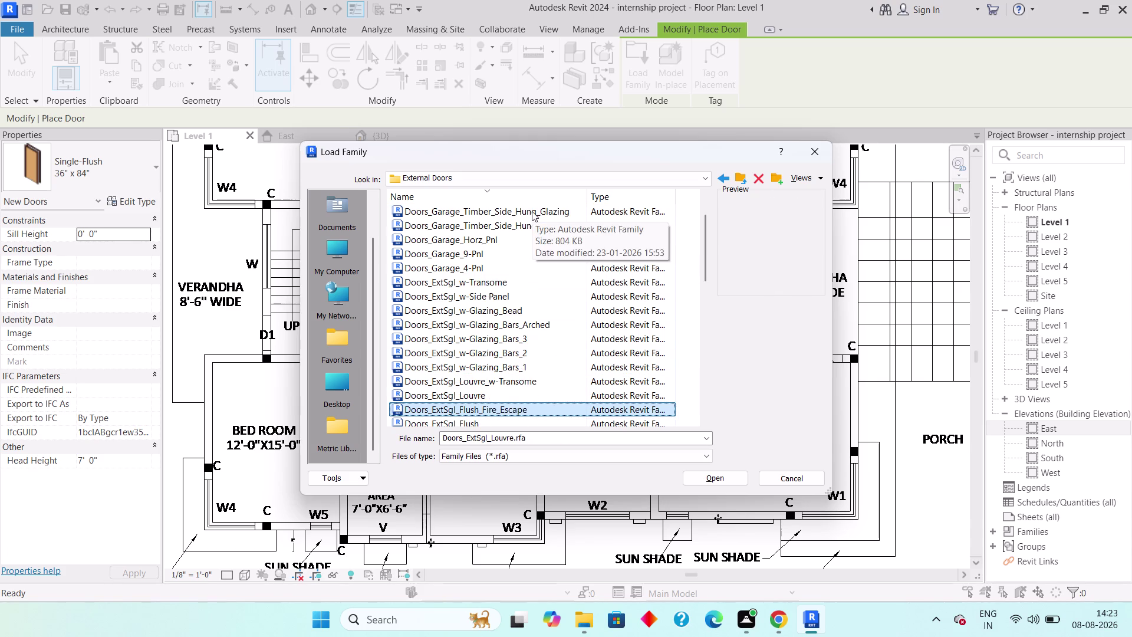
key(Down)
key(Up)
key(Up)
key(Down)
key(Down)
key(Down)
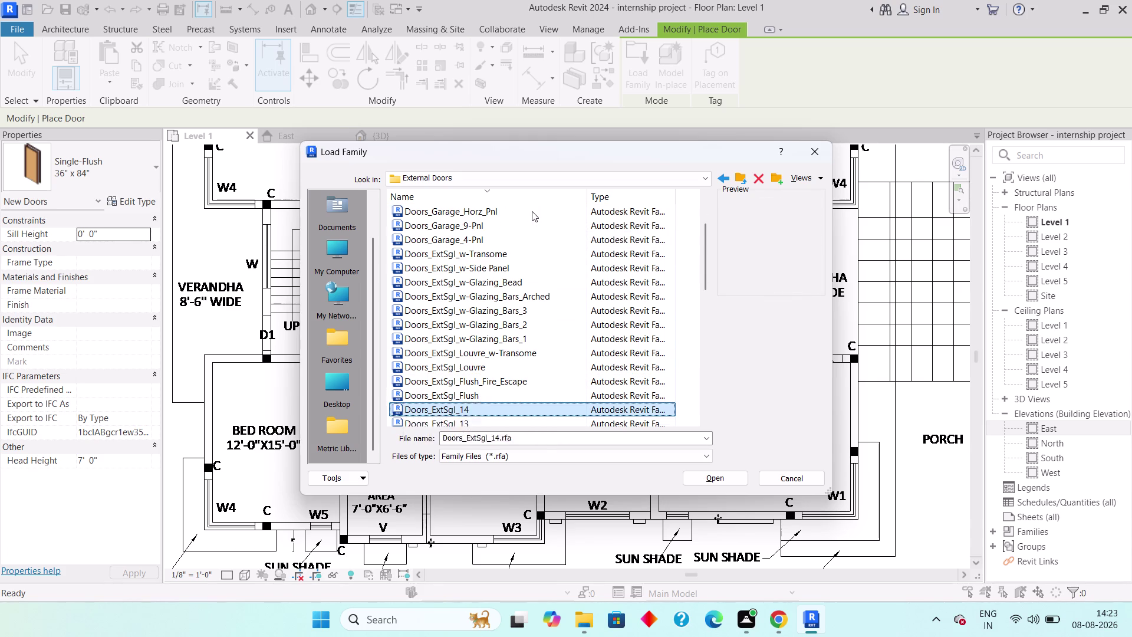
key(Down)
key(Down)
key(Down)
key(Down)
key(Down)
key(Down)
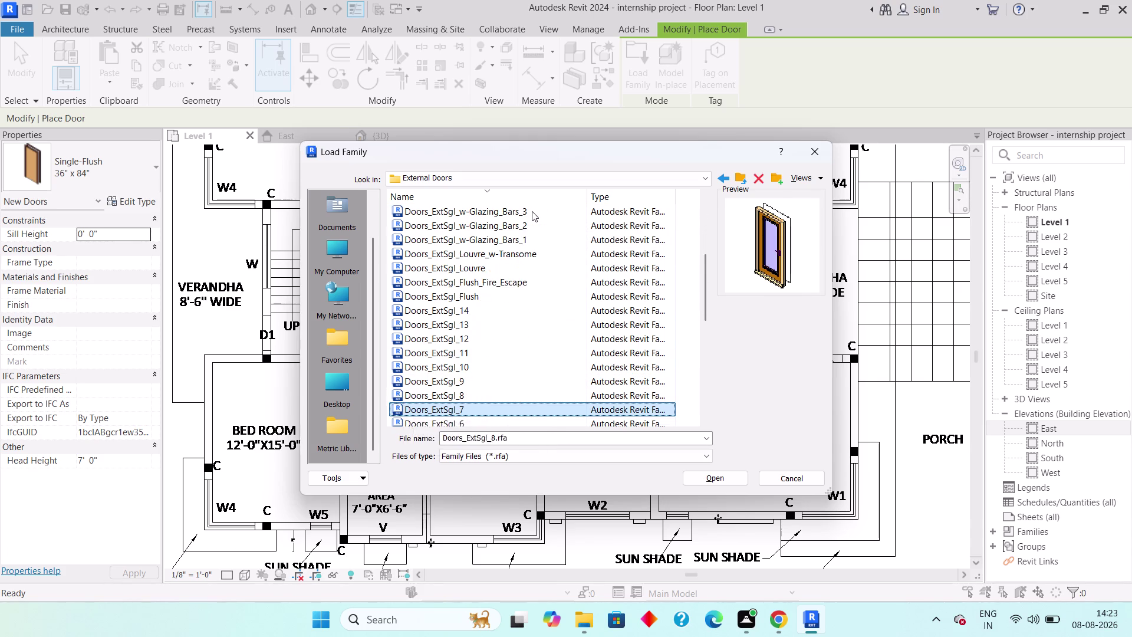
key(Down)
key(Down)
key(Down)
key(Down)
key(Down)
key(Down)
key(Down)
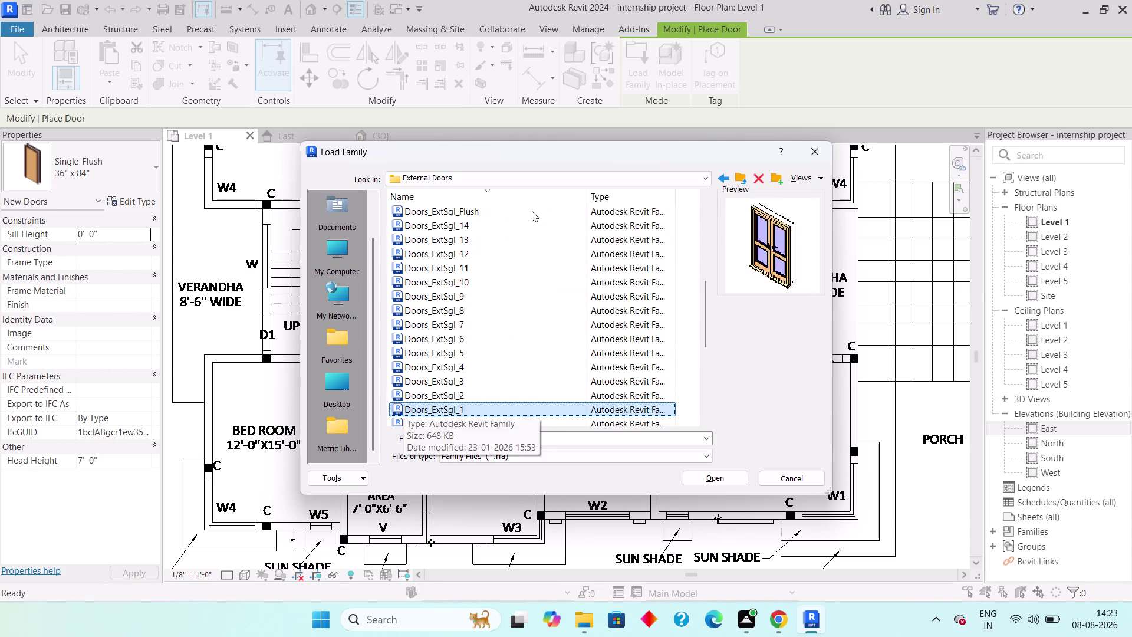
key(Down)
key(Down)
key(Down)
key(Down)
key(Down)
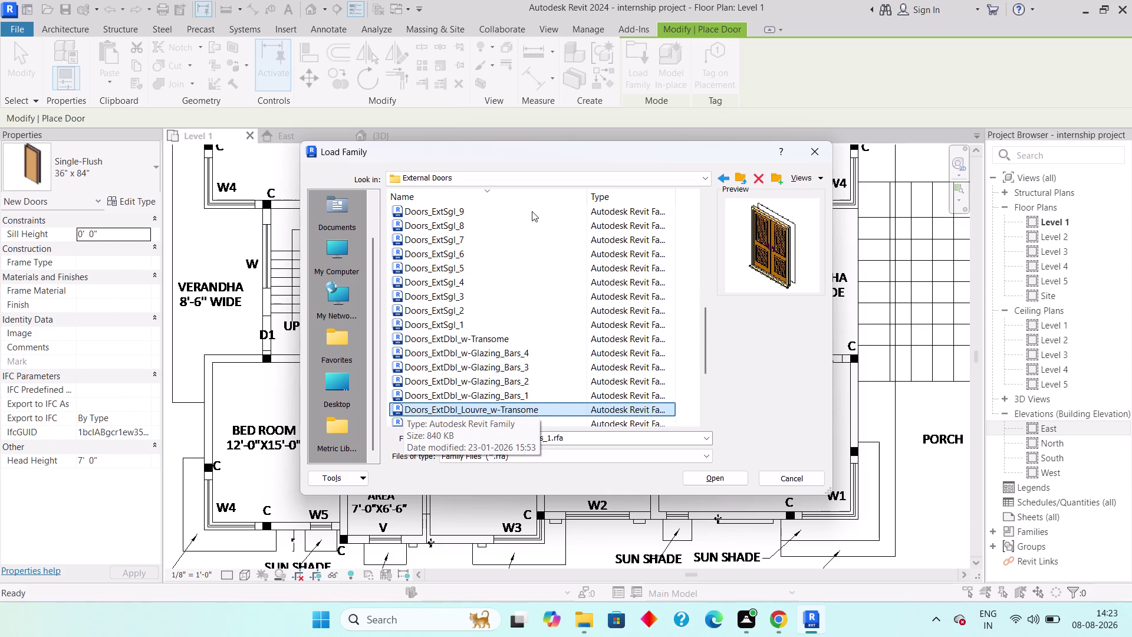
key(Down)
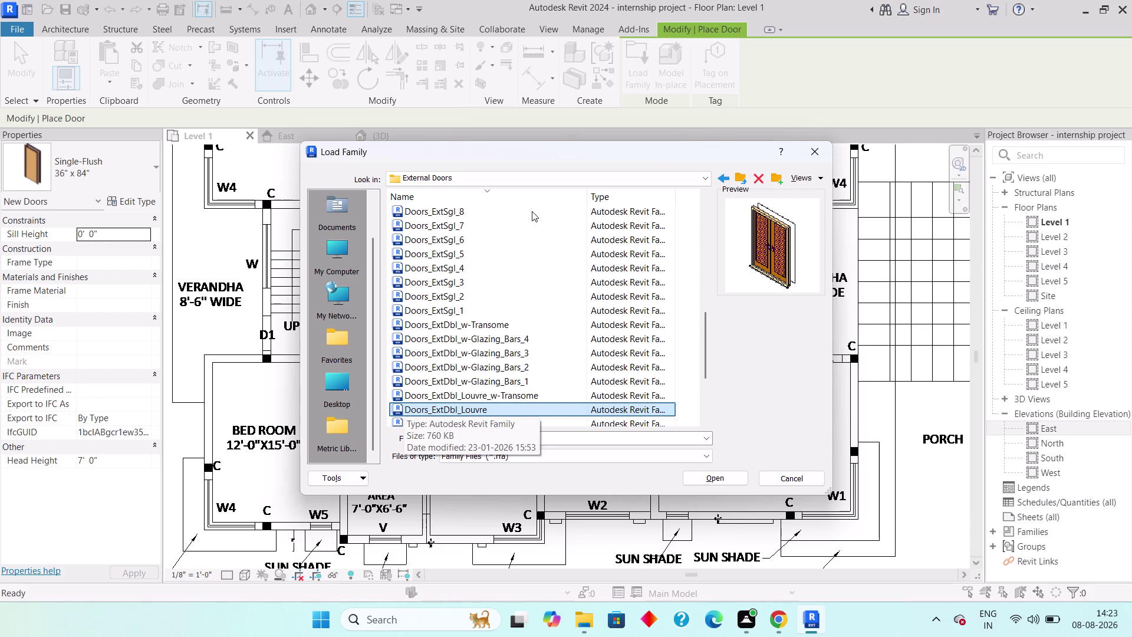
click(718, 472)
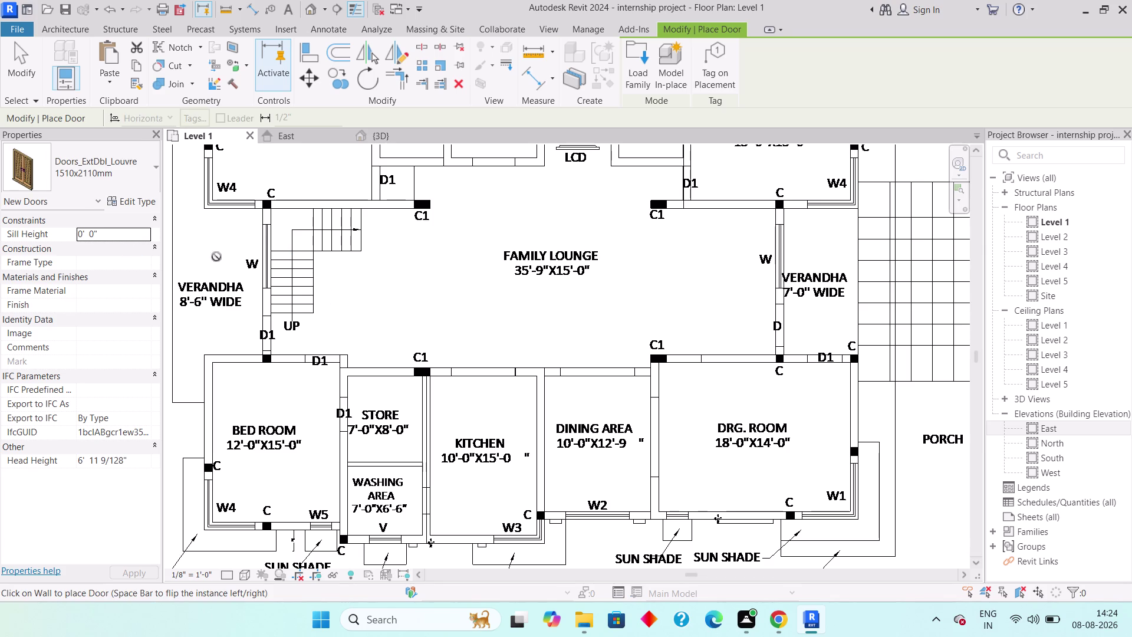
Bring up the type properties of the Doors_ExtDbl_Louvre 1510x2110mm door.
click(134, 196)
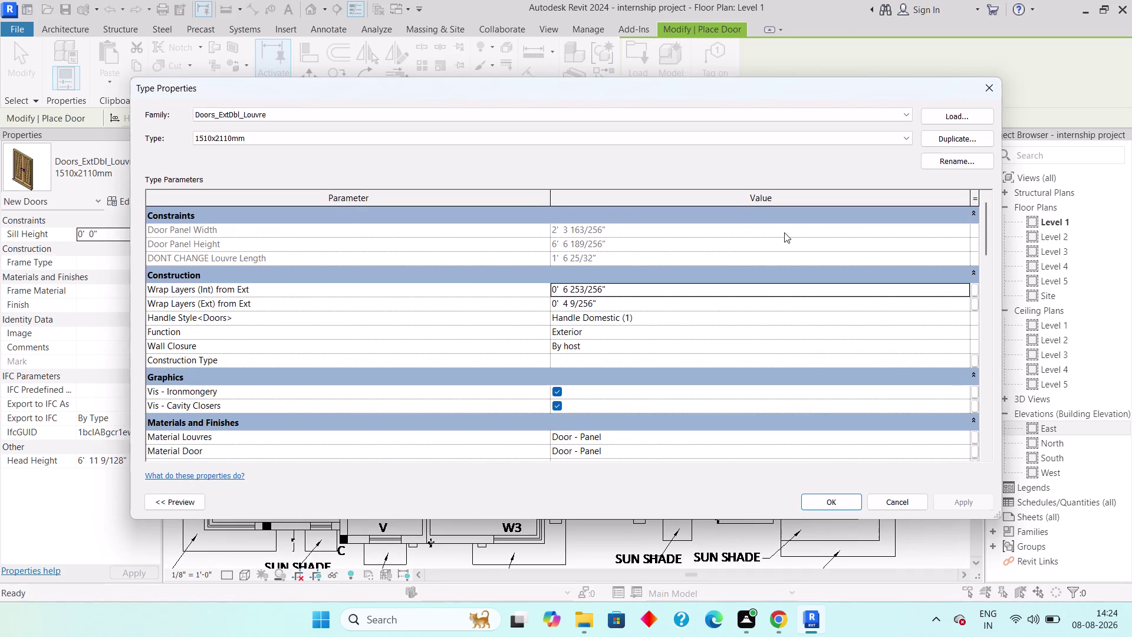
Duplicate the louvre door type and name it External Door 4'X7'.
click(967, 132)
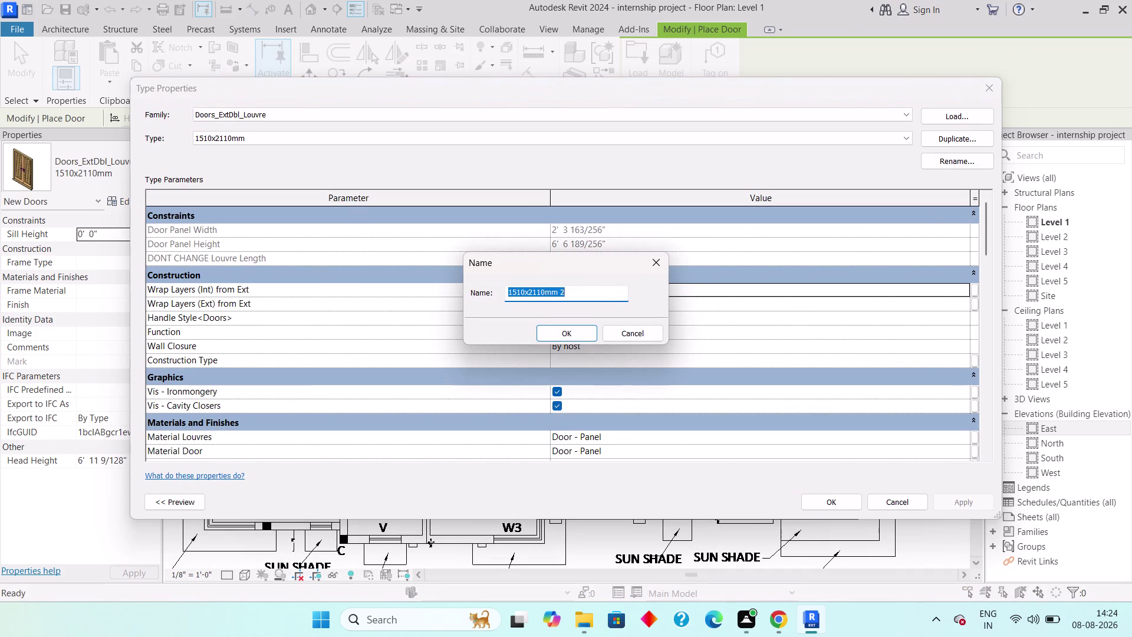
key(shift+e)
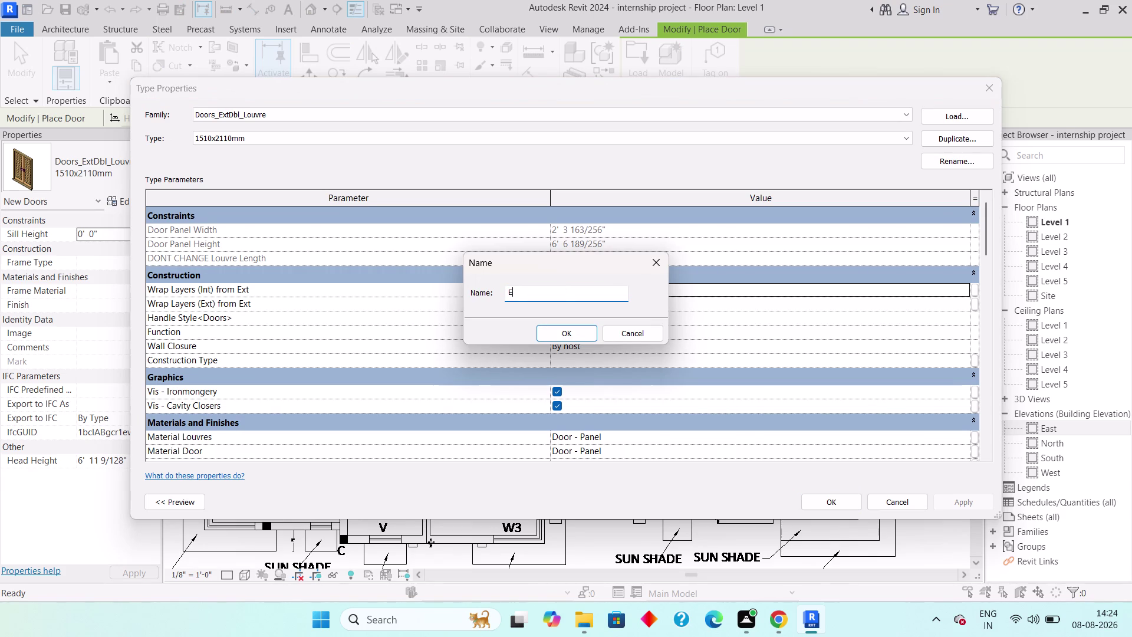
text(xter)
text(nal)
key(space)
key(shift+d)
text(oor)
key(space)
text(4')
key(shift+x)
key(7)
key(shift+quotedbl)
click(577, 329)
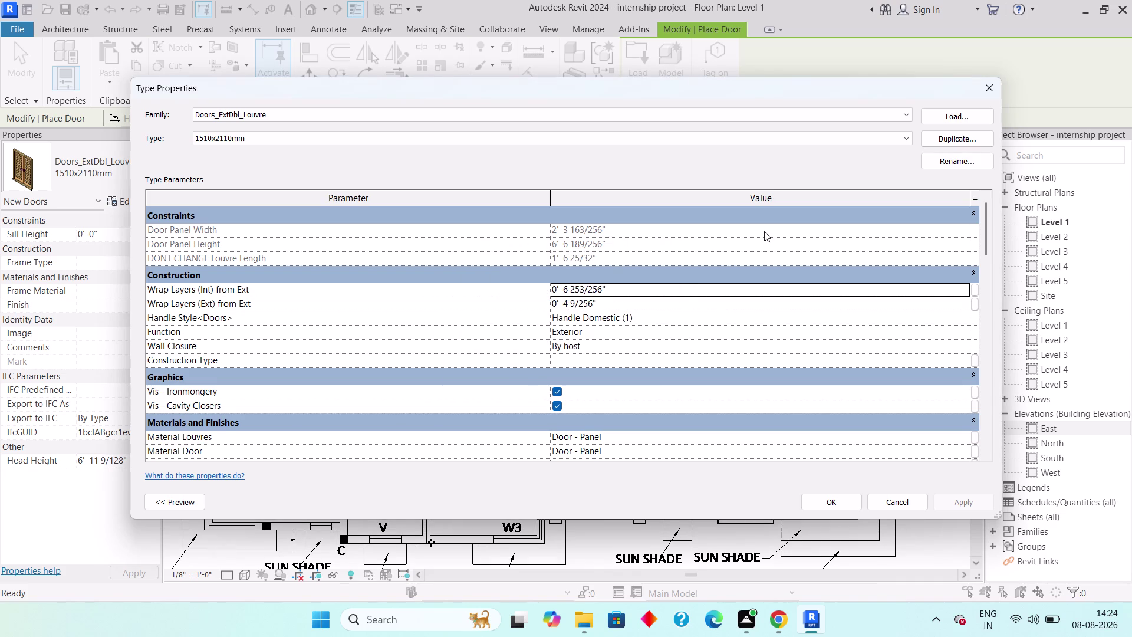
Set Rough Width to 4' and Rough Height to 7', then accept the type settings.
scroll(down, 3)
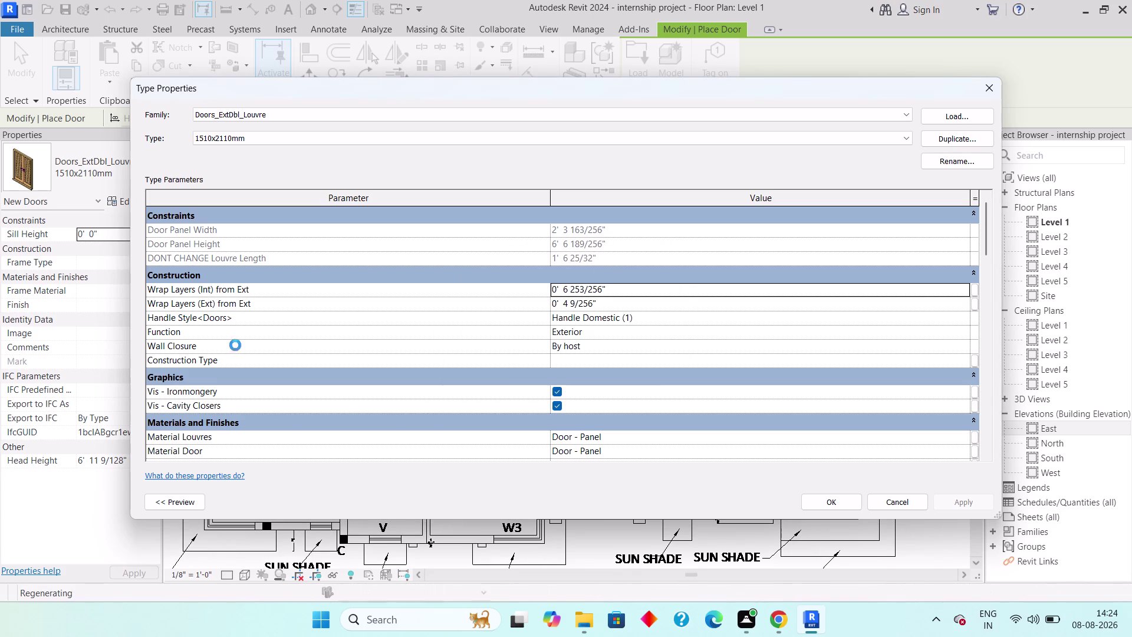
scroll(down, 3)
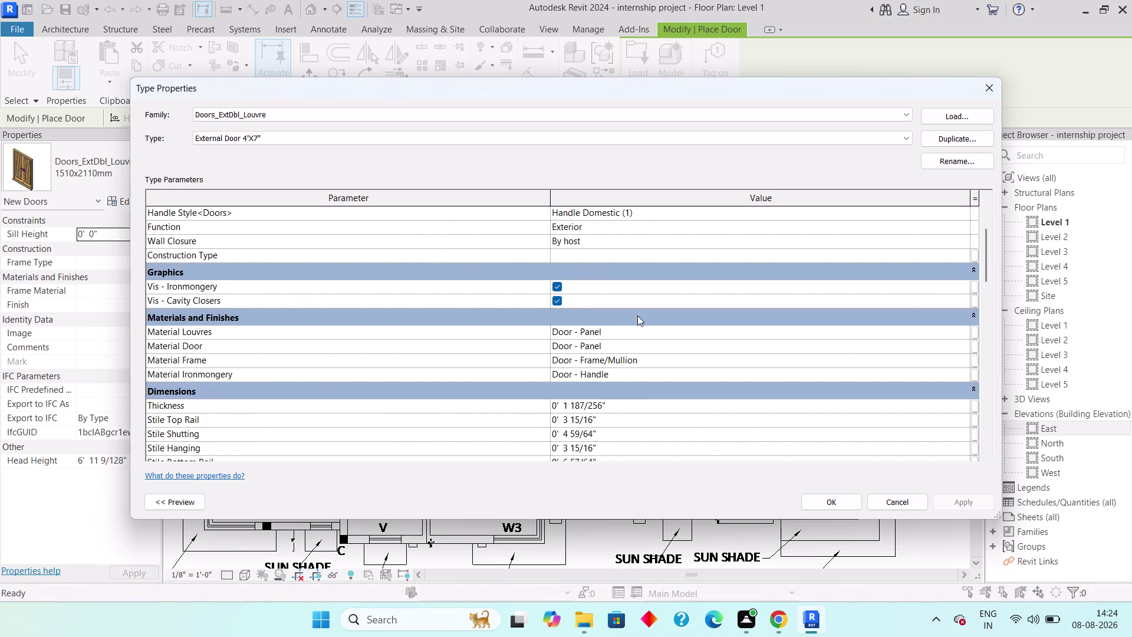
scroll(down, 3)
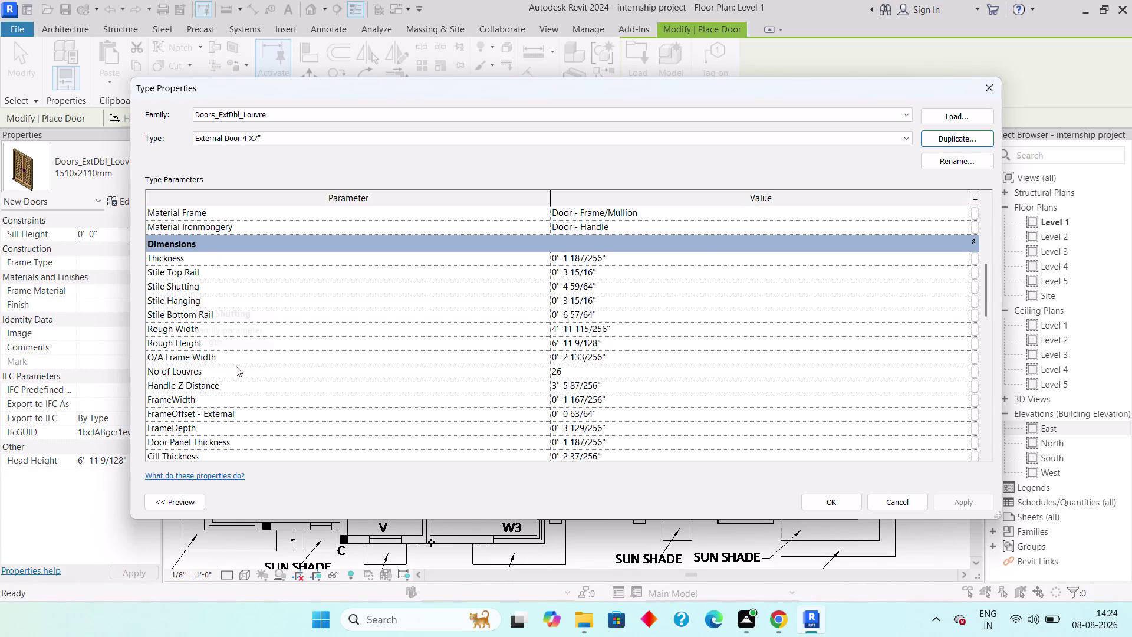
scroll(down, 3)
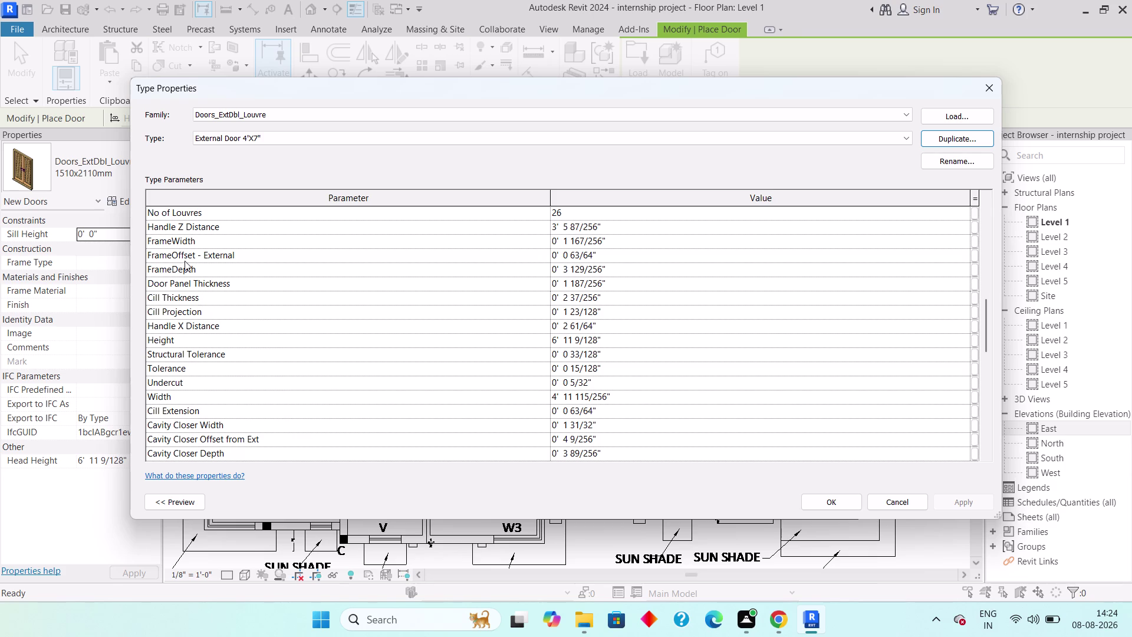
scroll(down, 3)
scroll(down, 3)
scroll(down, 3)
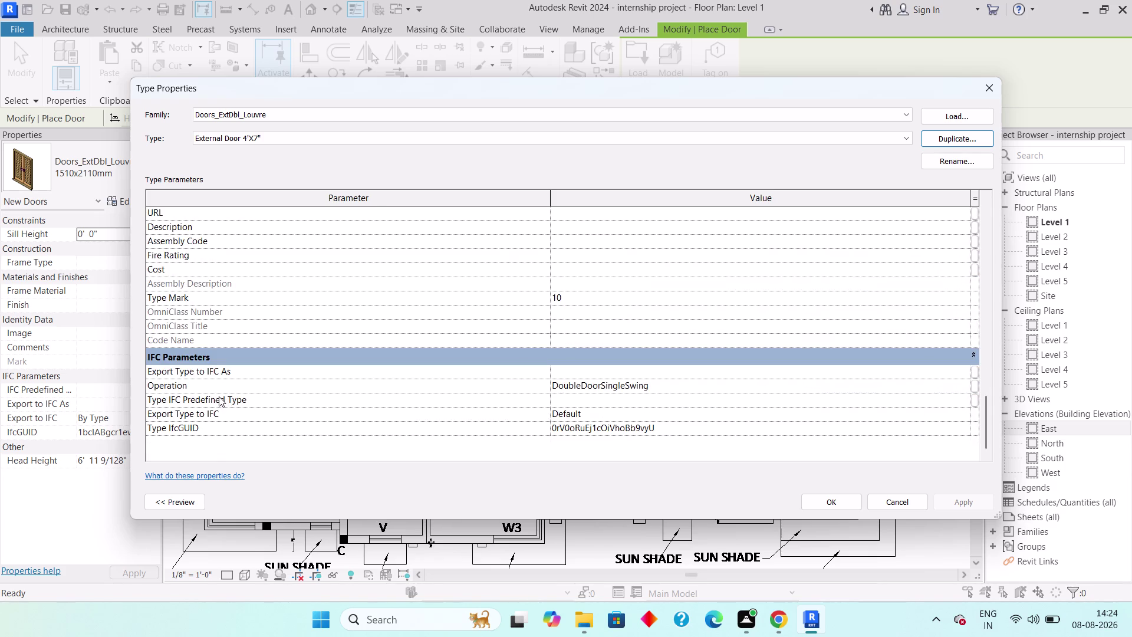
scroll(up, 3)
scroll(up, 3)
scroll(up, 3)
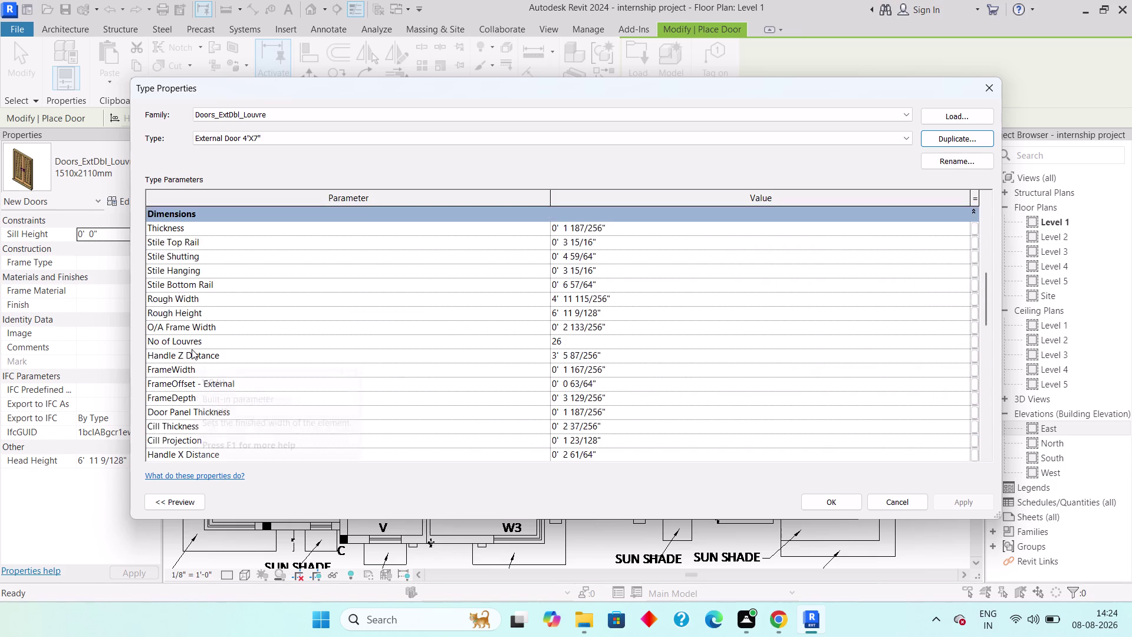
scroll(up, 3)
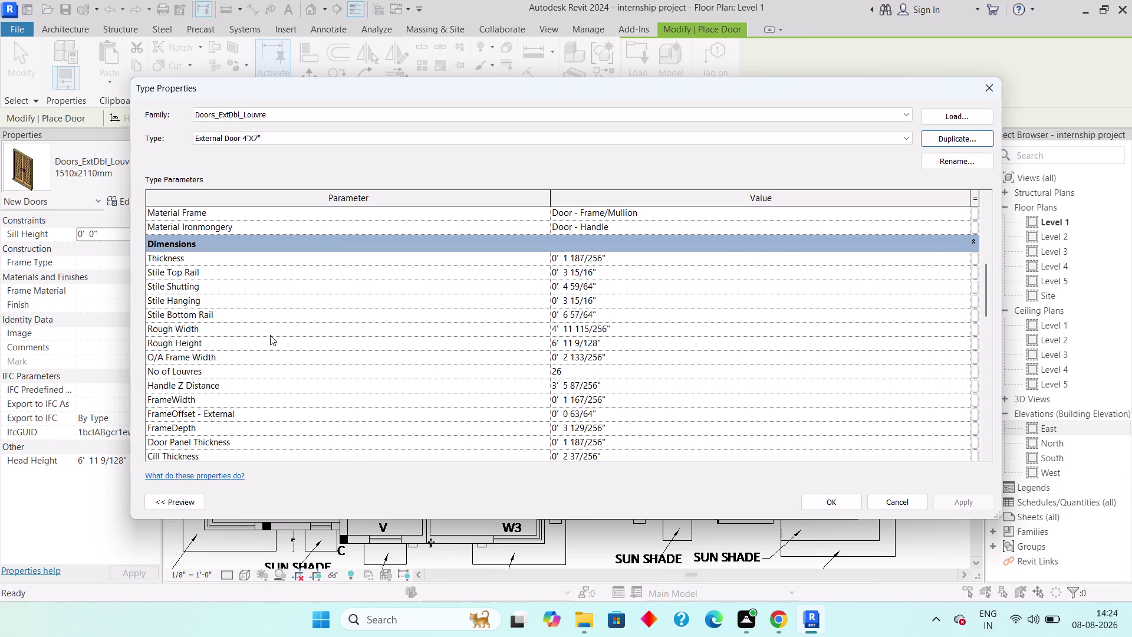
click(625, 325)
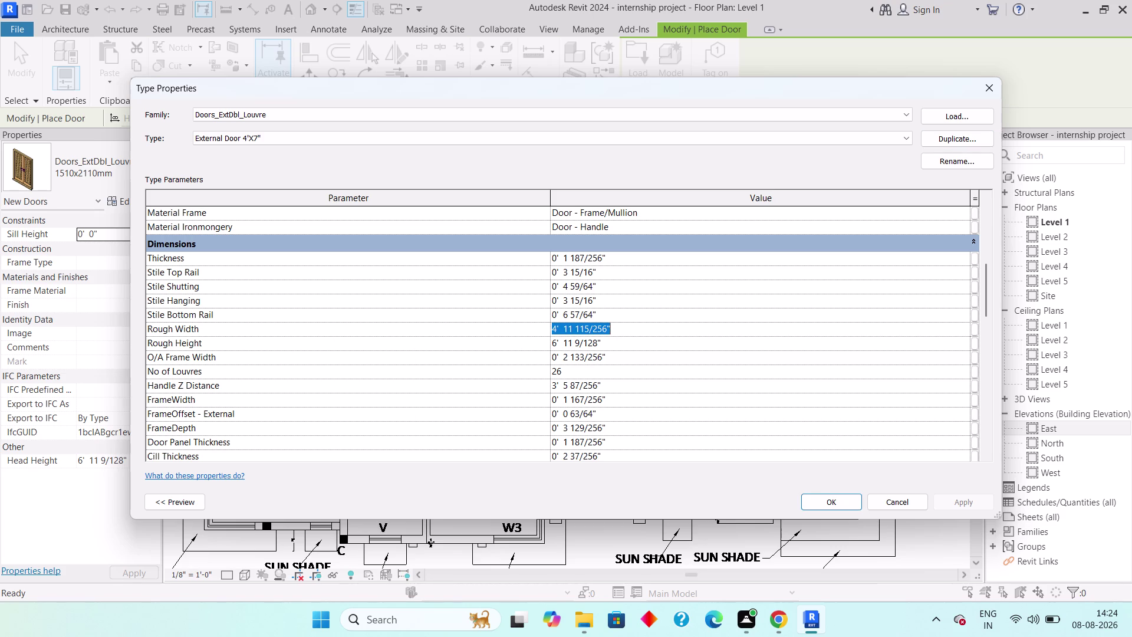
text(4)
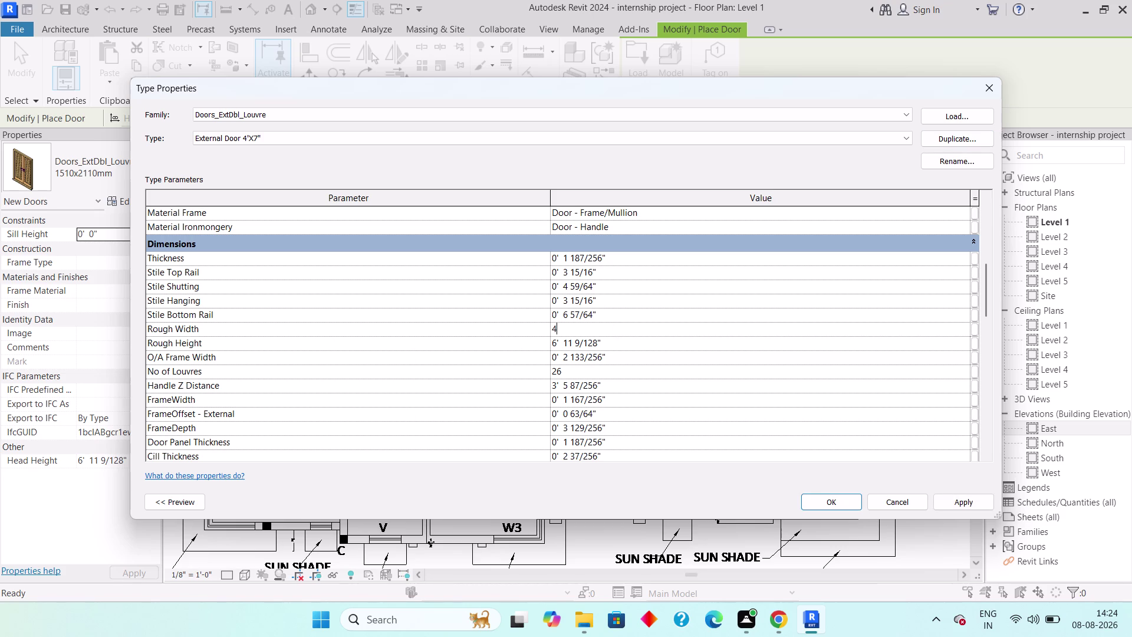
text(')
key(Return)
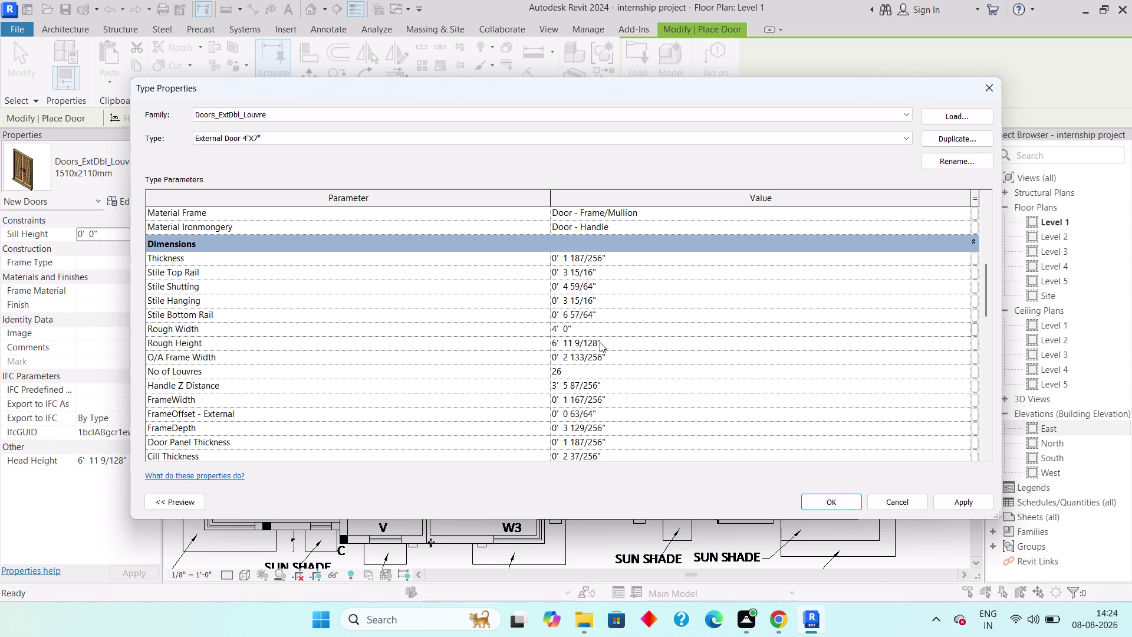
click(606, 341)
drag(608, 341, 528, 341)
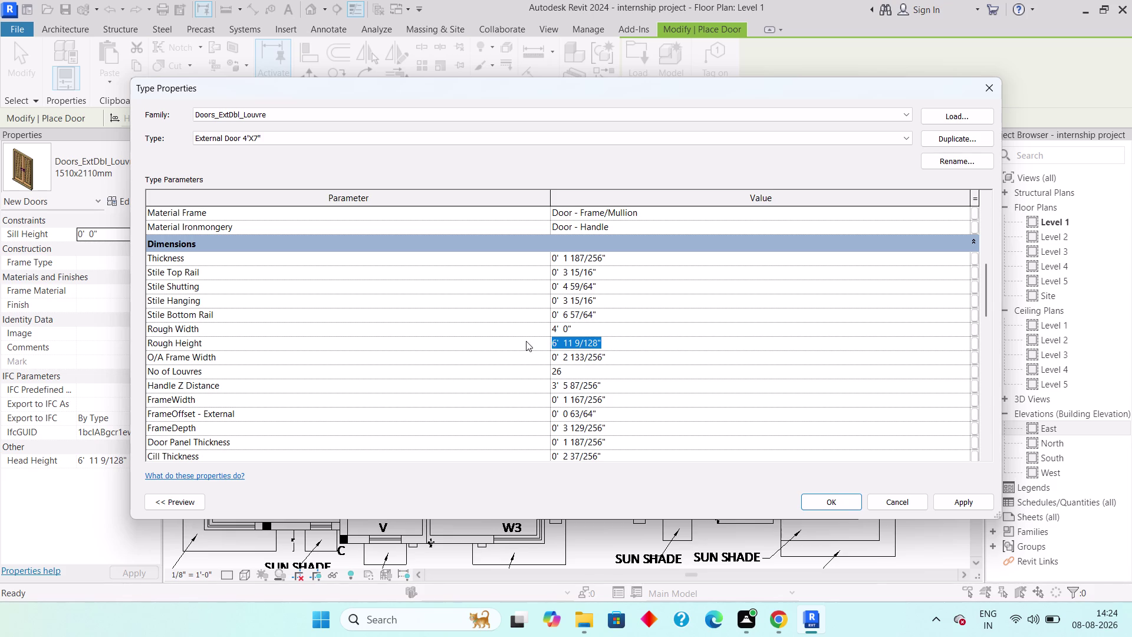
key(7)
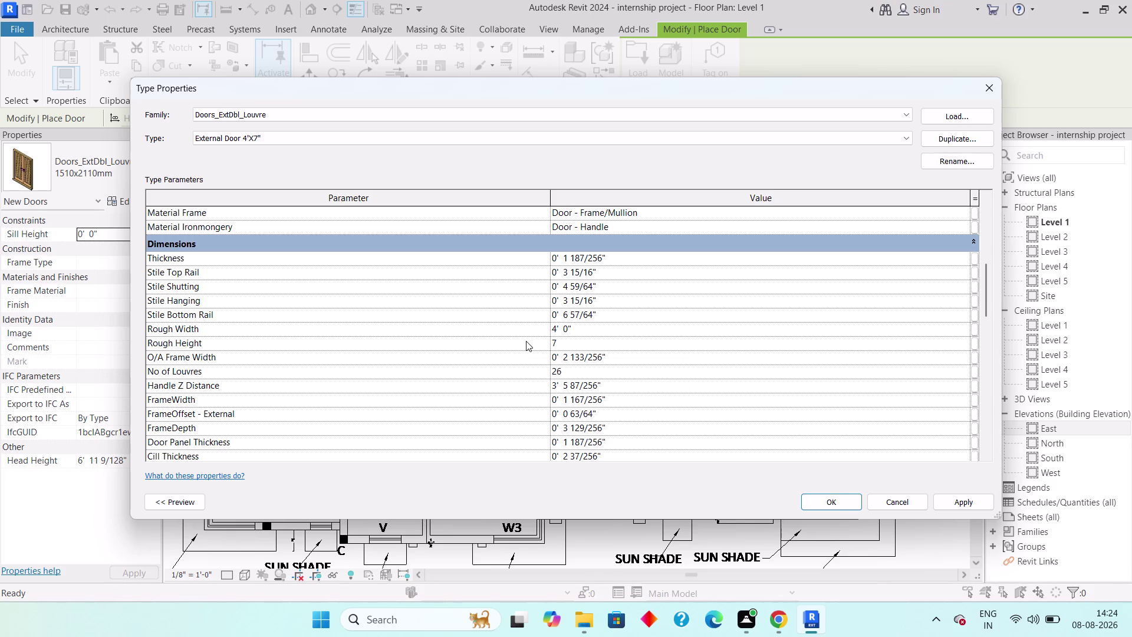
key(apostrophe)
key(Return)
click(815, 499)
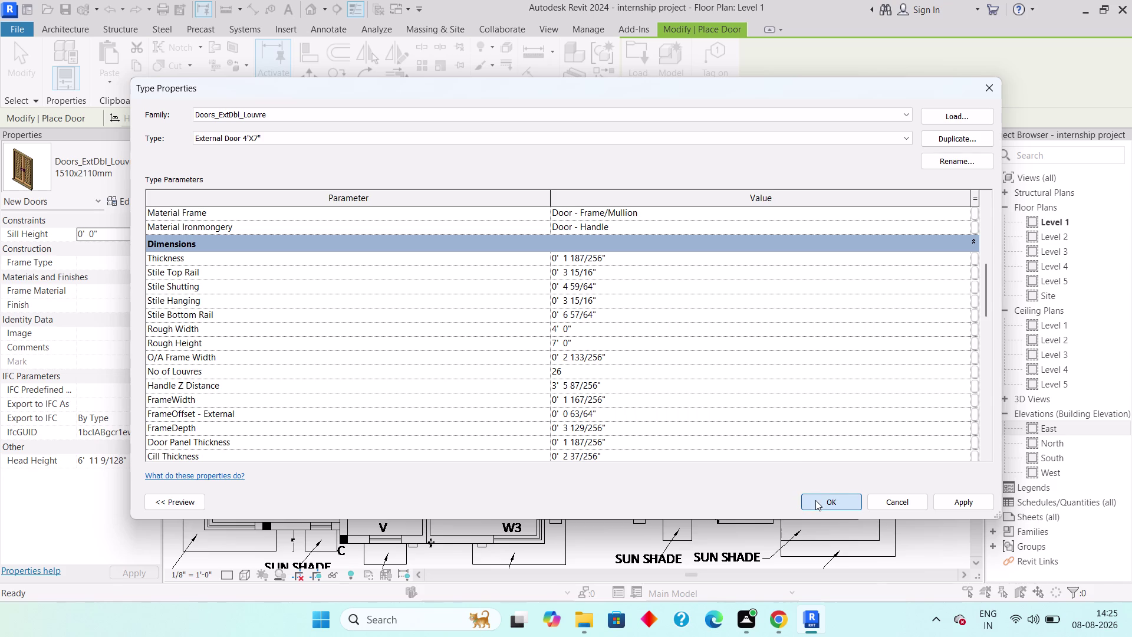
click(958, 506)
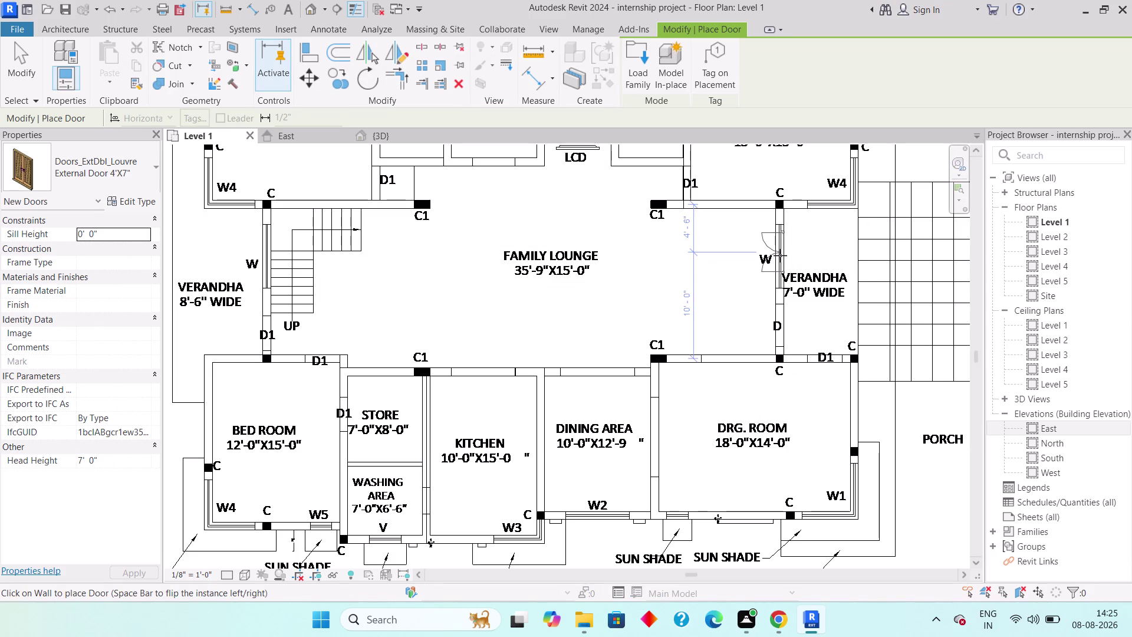
Place the flipped External Door 4'X7' in the Family Lounge–verandah wall, then exit placement.
scroll(up, 3)
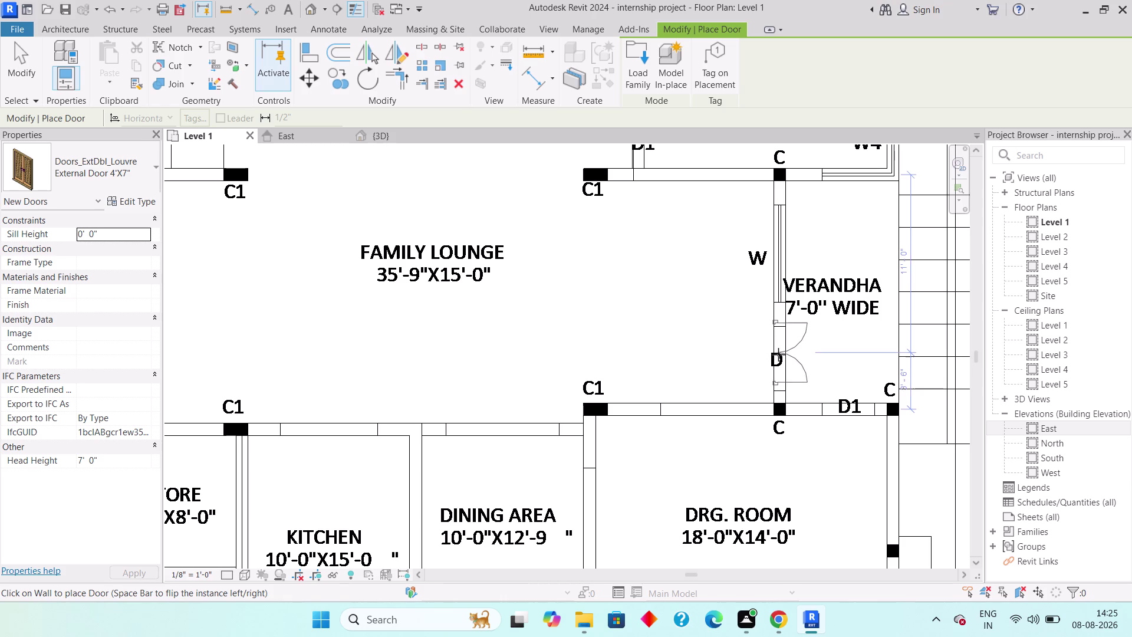
key(space)
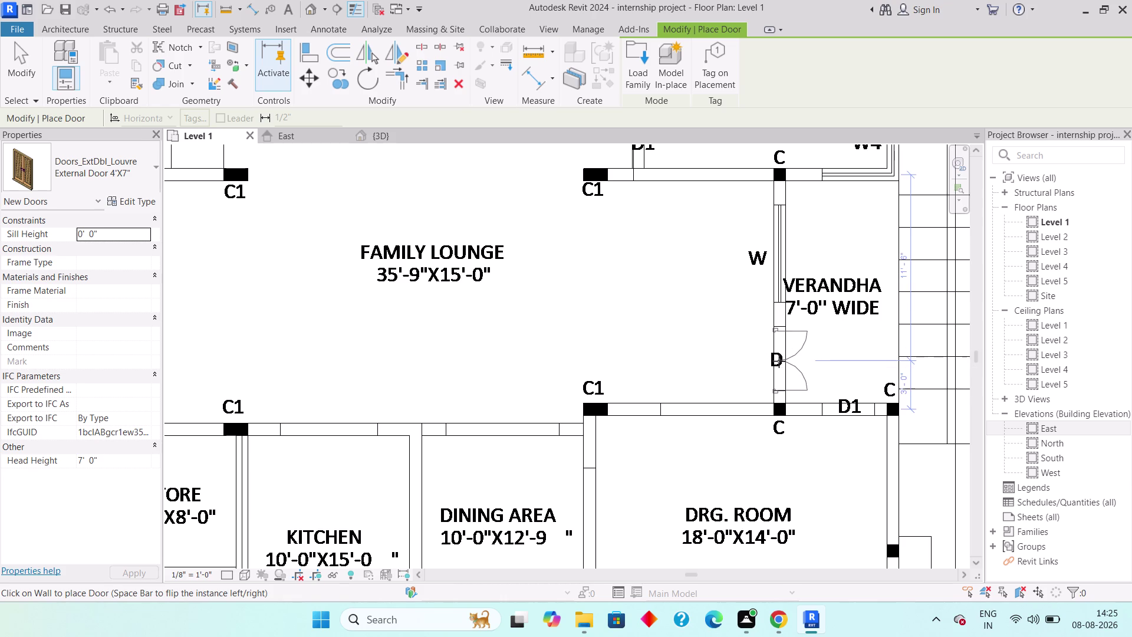
key(space)
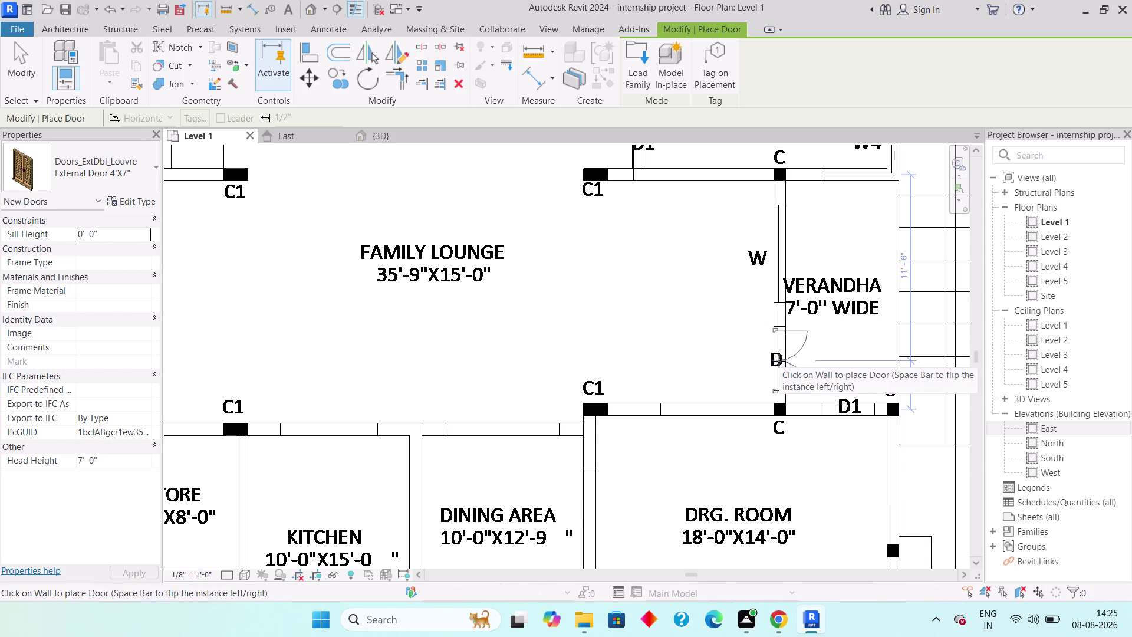
key(space)
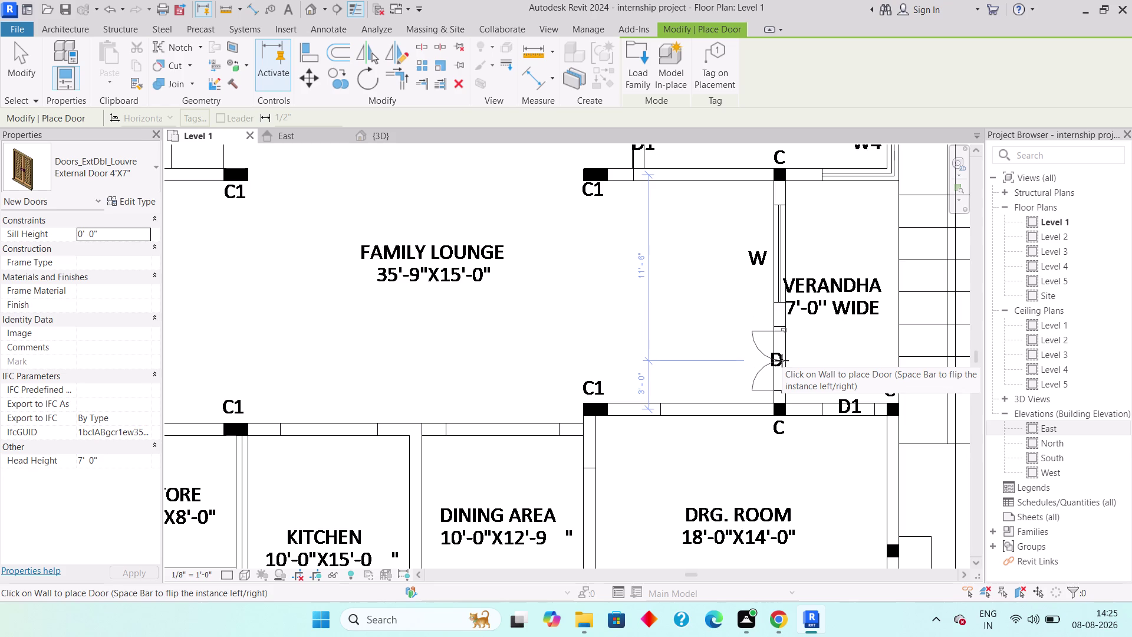
click(781, 360)
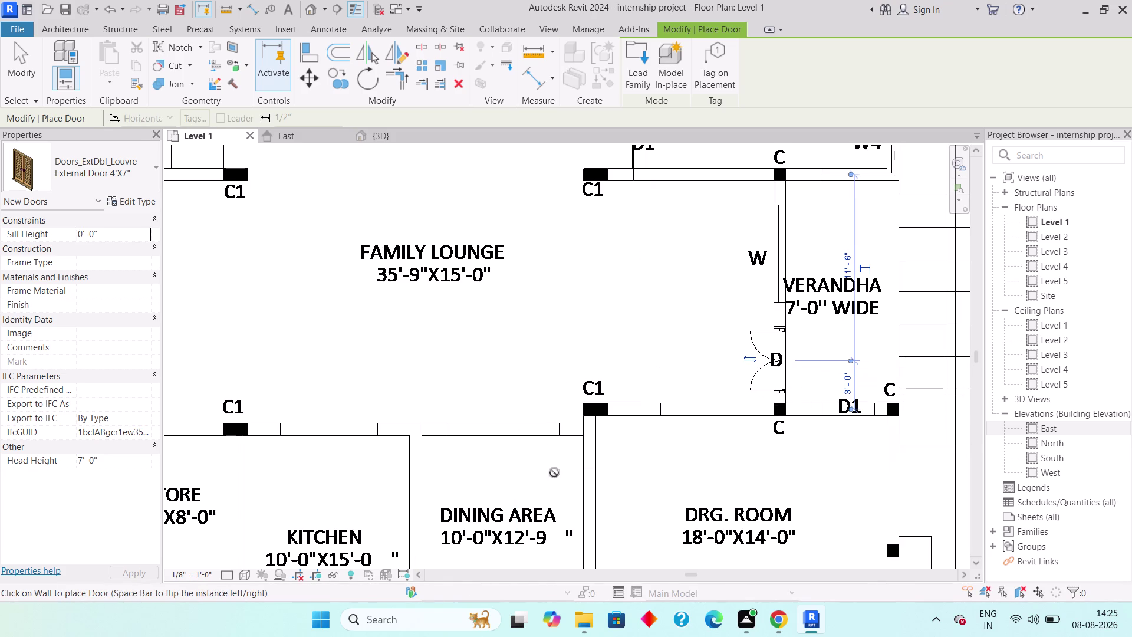
key(Escape)
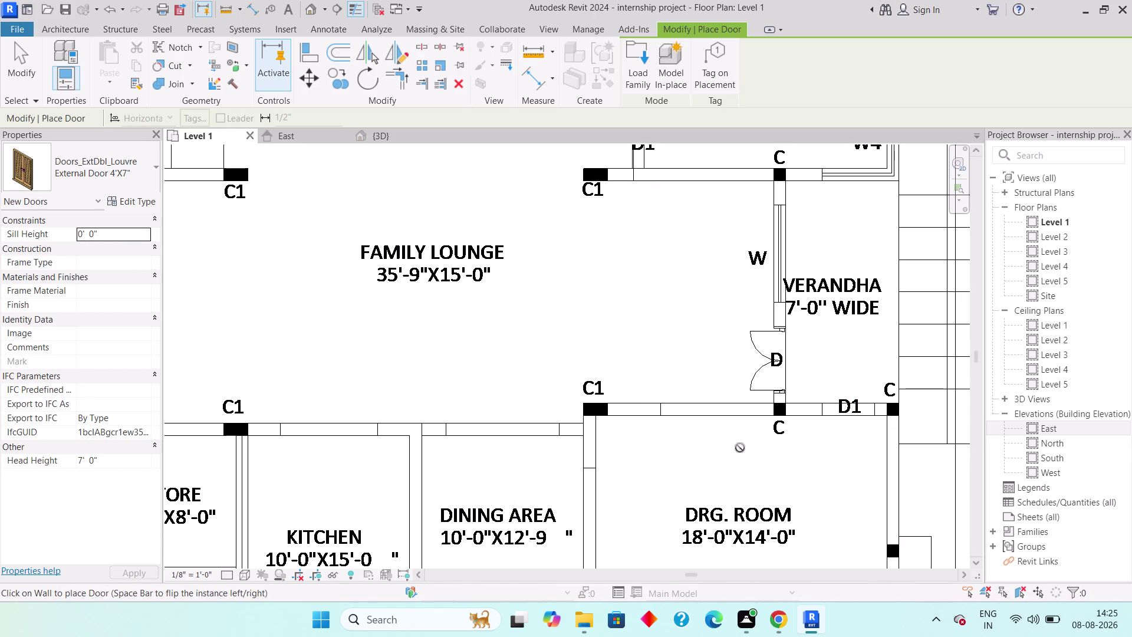
key(Escape)
key(Escape)
scroll(up, 3)
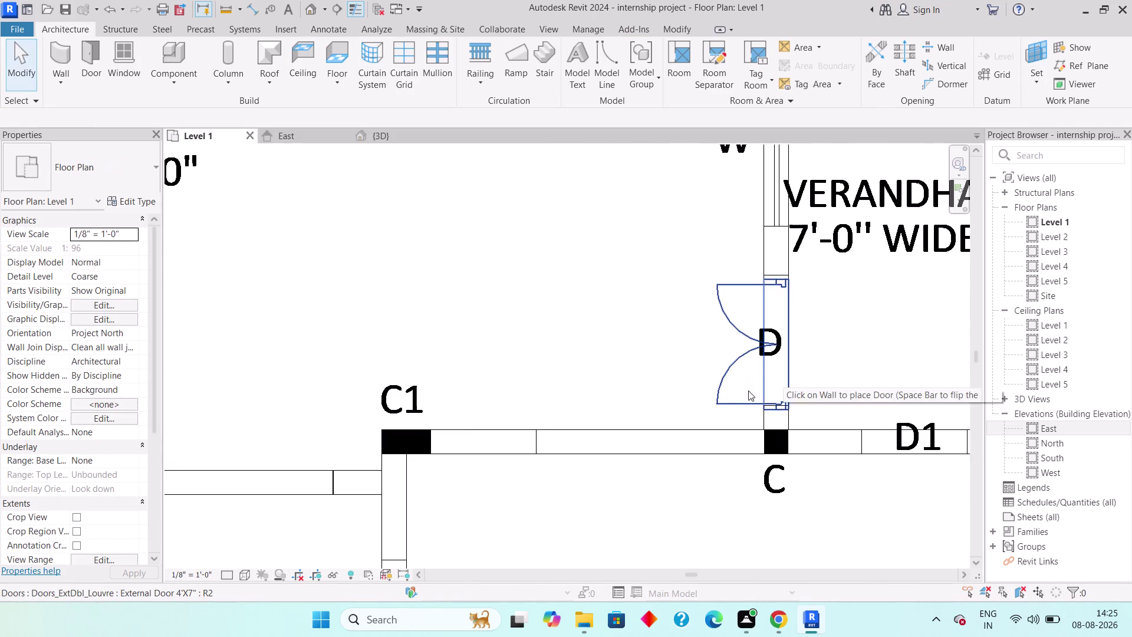
Select the newly placed verandah door, then clear the selection.
scroll(up, 3)
click(750, 408)
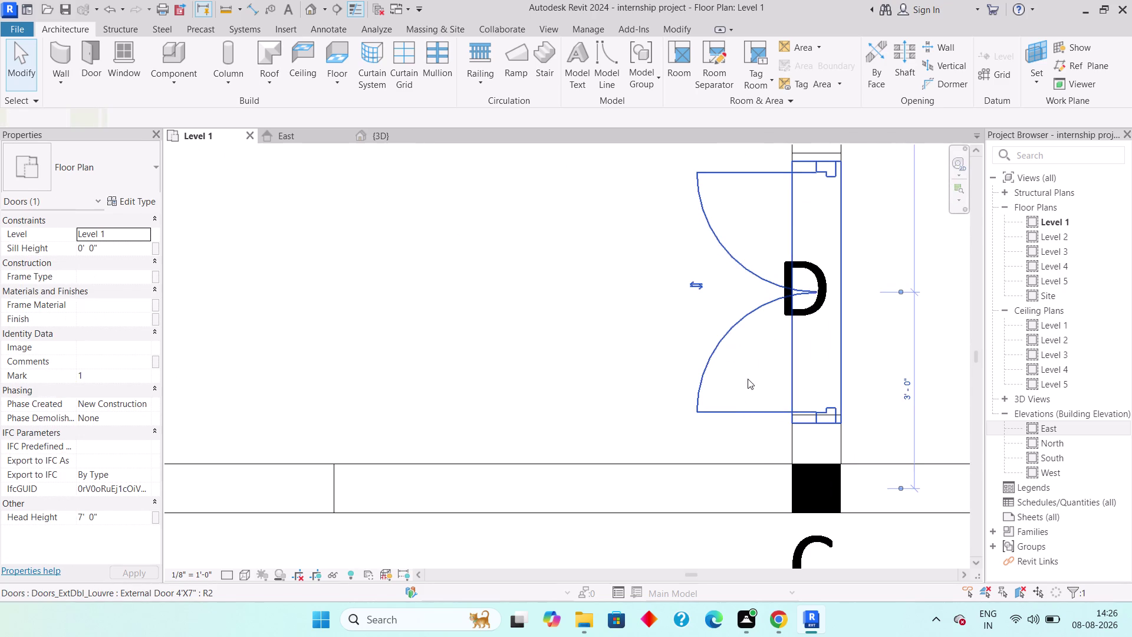
middle_drag(747, 378, 698, 382)
scroll(up, 3)
key(Up)
key(Up)
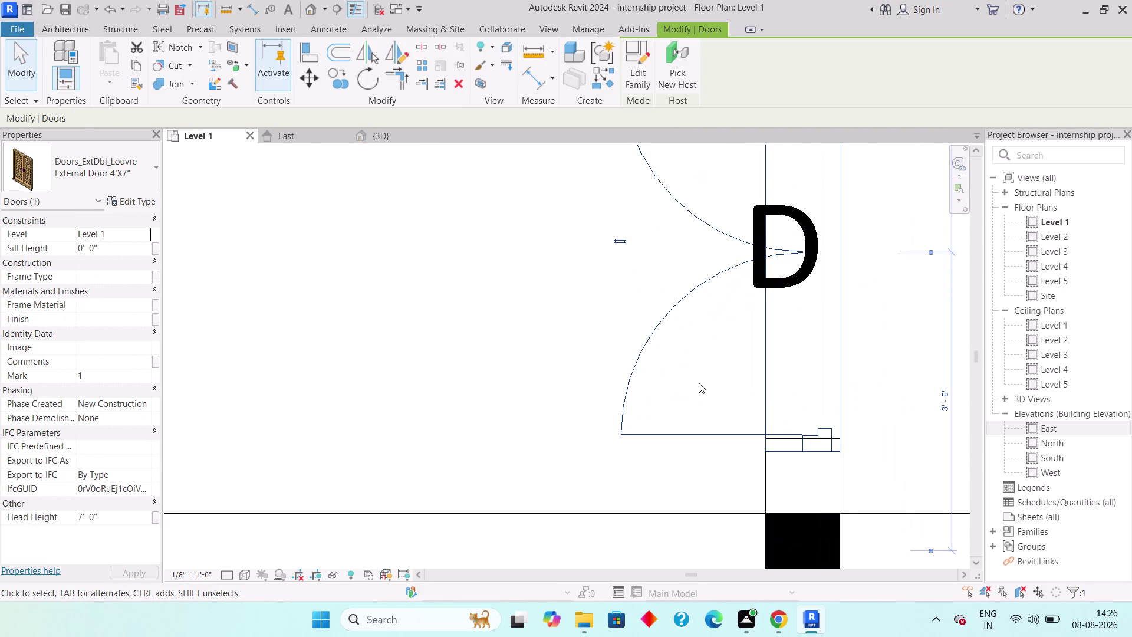
key(Up)
scroll(down, 3)
key(Escape)
key(Escape)
Zoom out to show the lounge, kitchen and dining rooms and start another door.
scroll(down, 3)
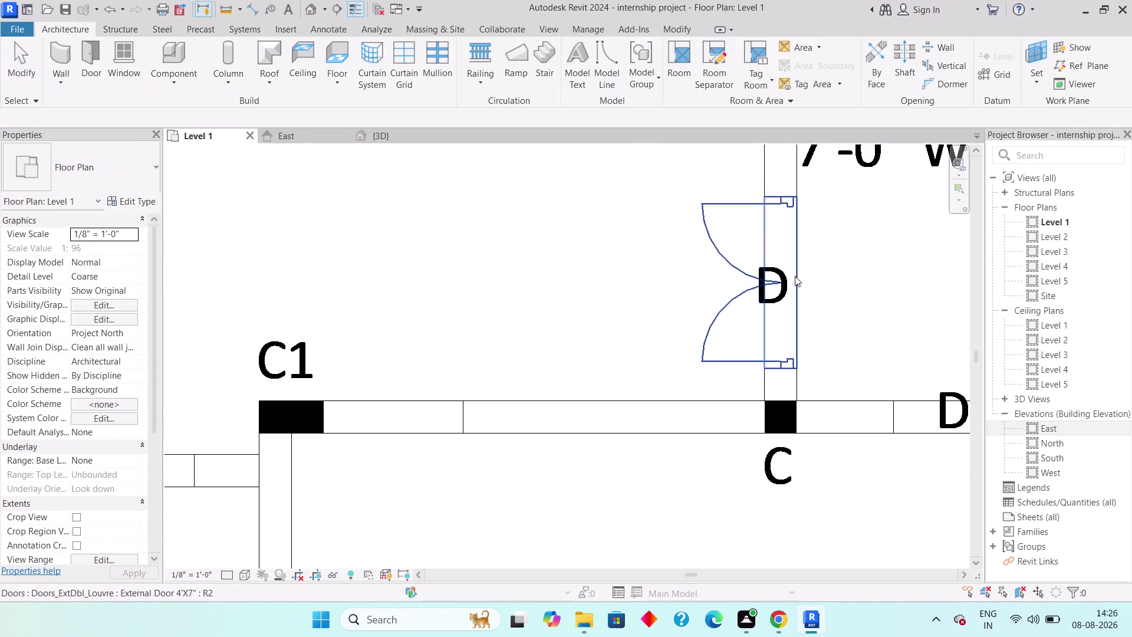
middle_drag(584, 281, 660, 282)
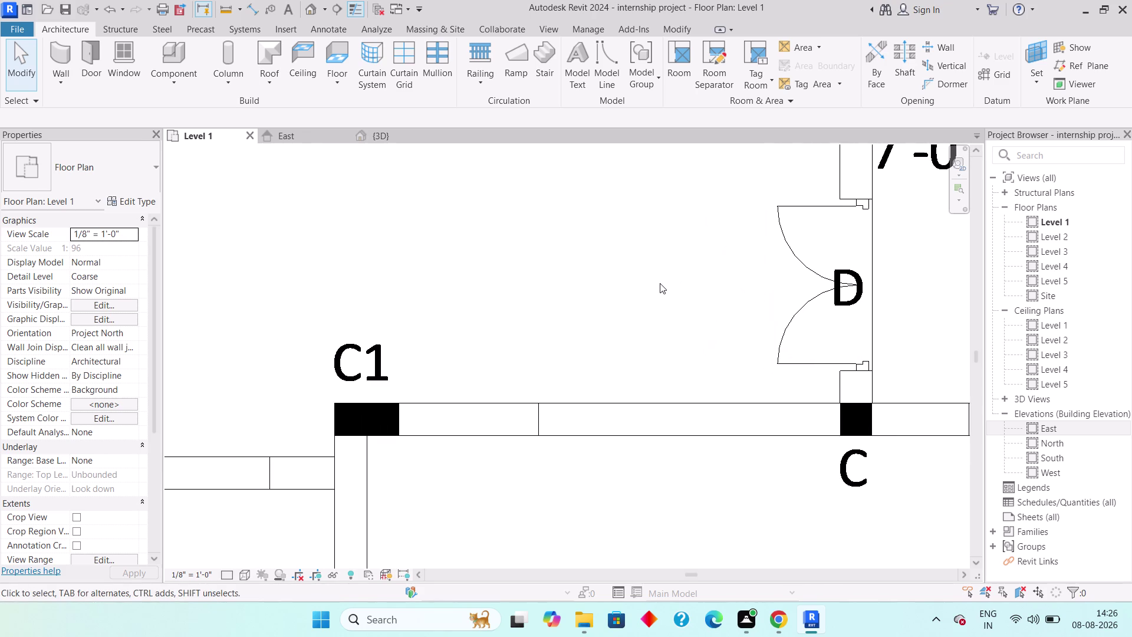
scroll(down, 3)
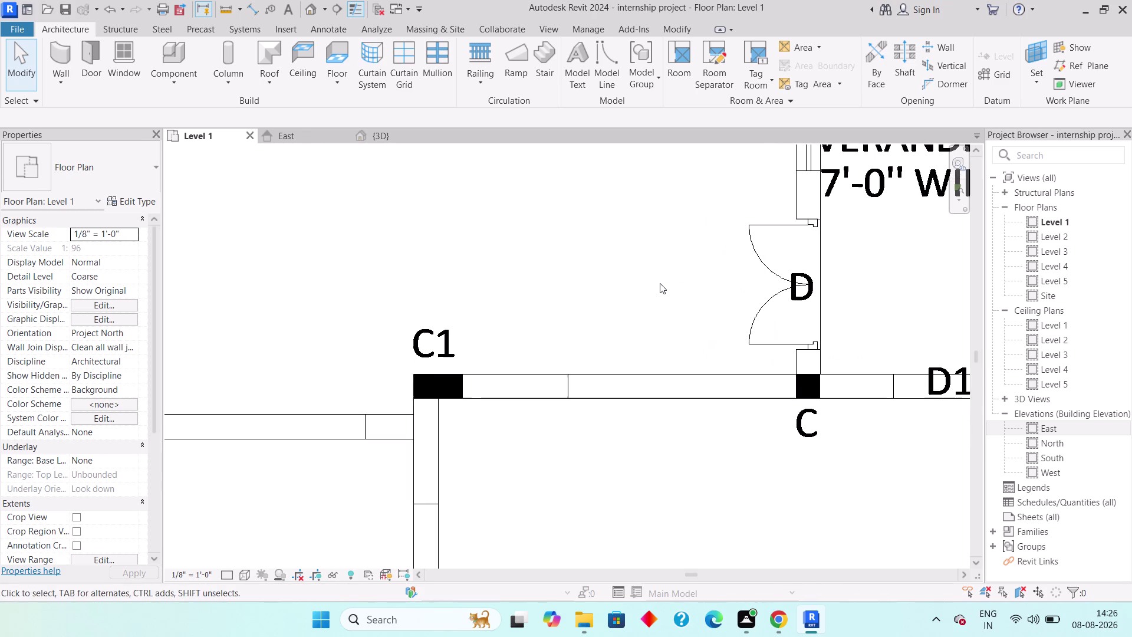
scroll(down, 3)
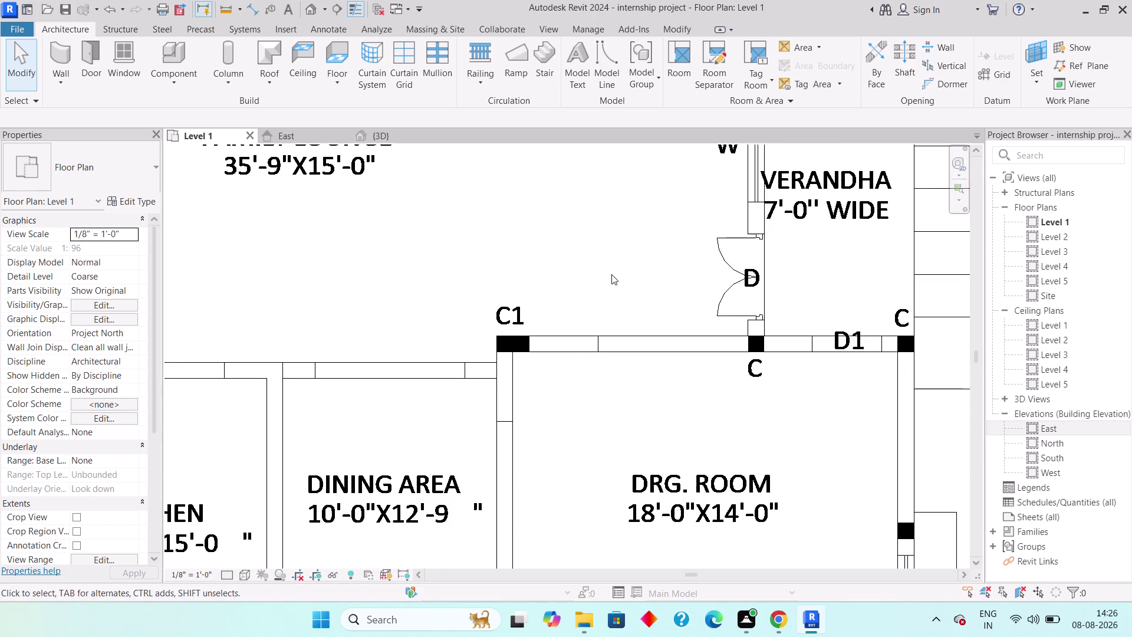
middle_drag(604, 276, 782, 296)
scroll(down, 3)
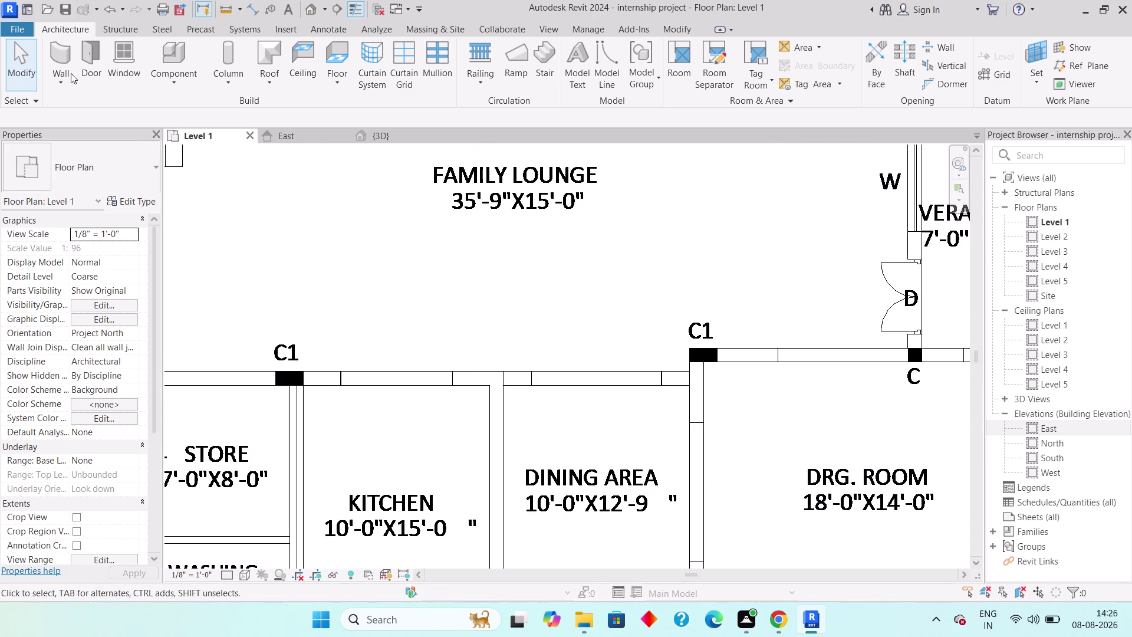
click(91, 66)
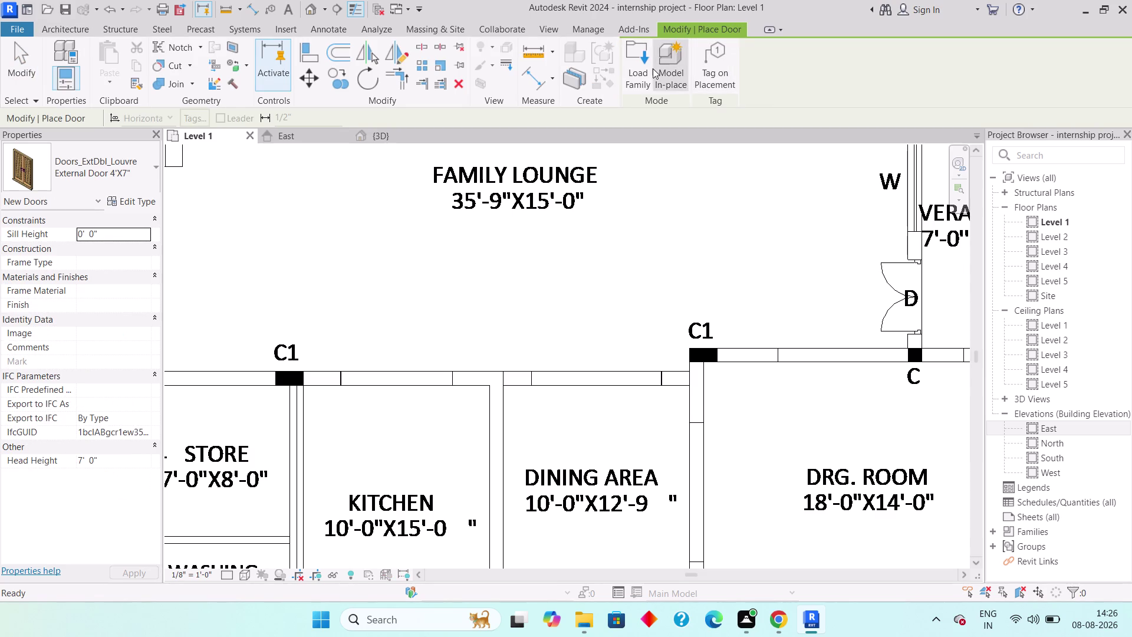
Open the Load Family dialog and enter the Internal Doors folder.
click(643, 72)
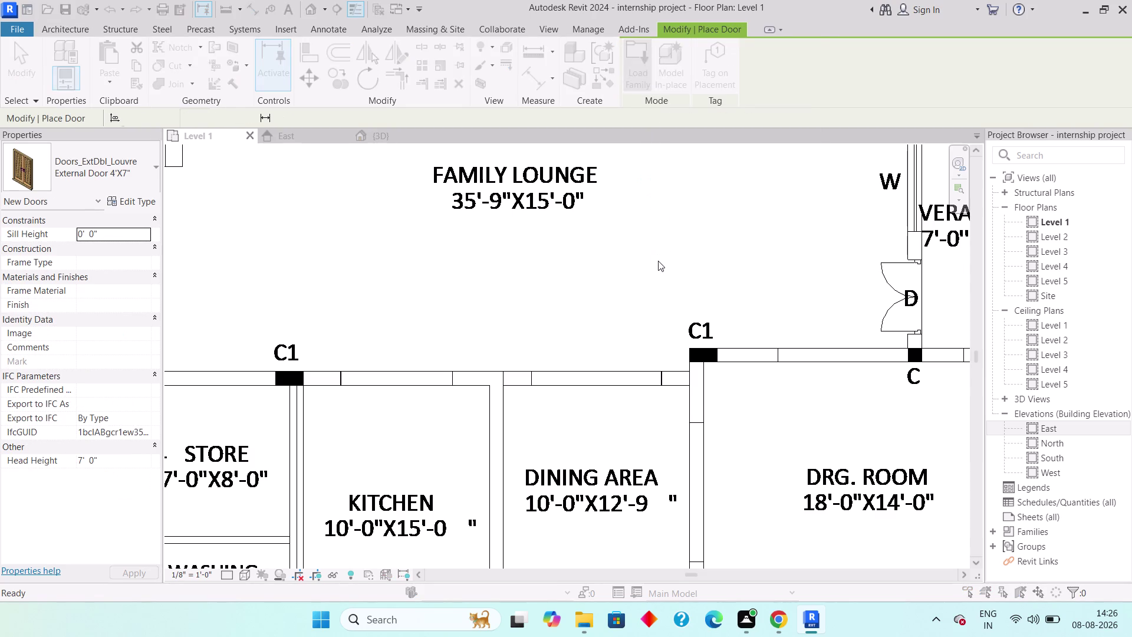
click(735, 184)
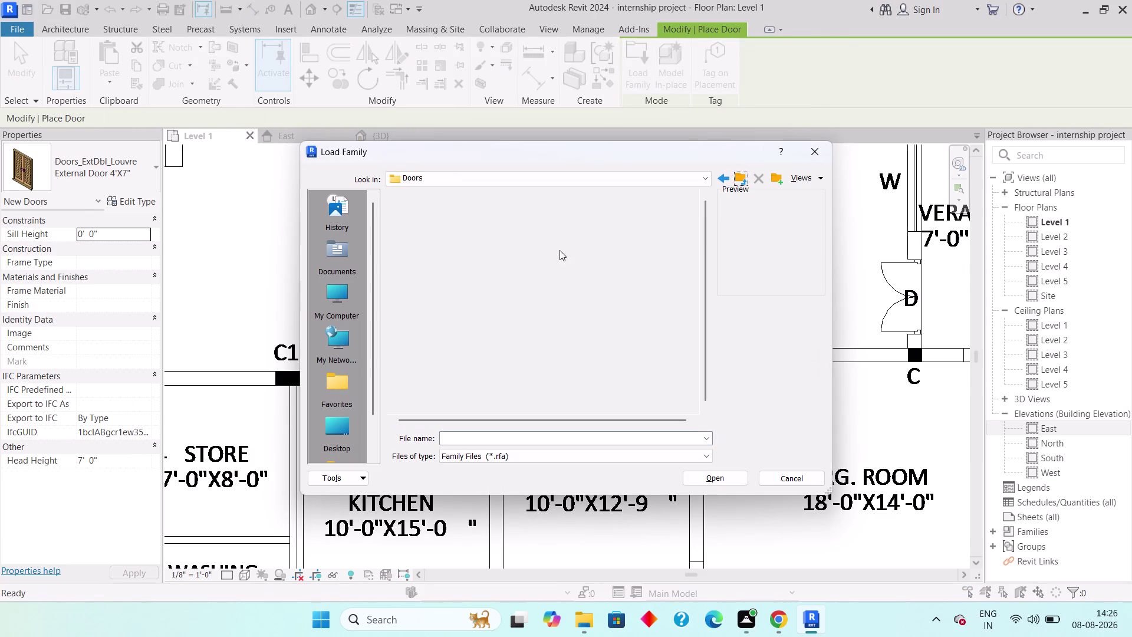
double_click(432, 229)
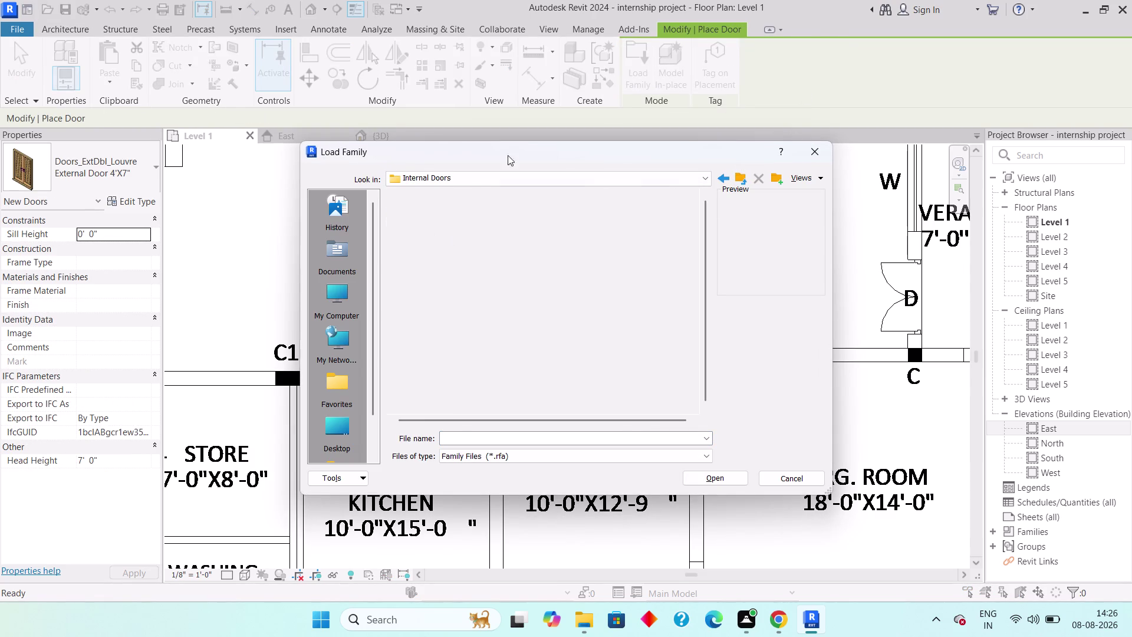
click(457, 213)
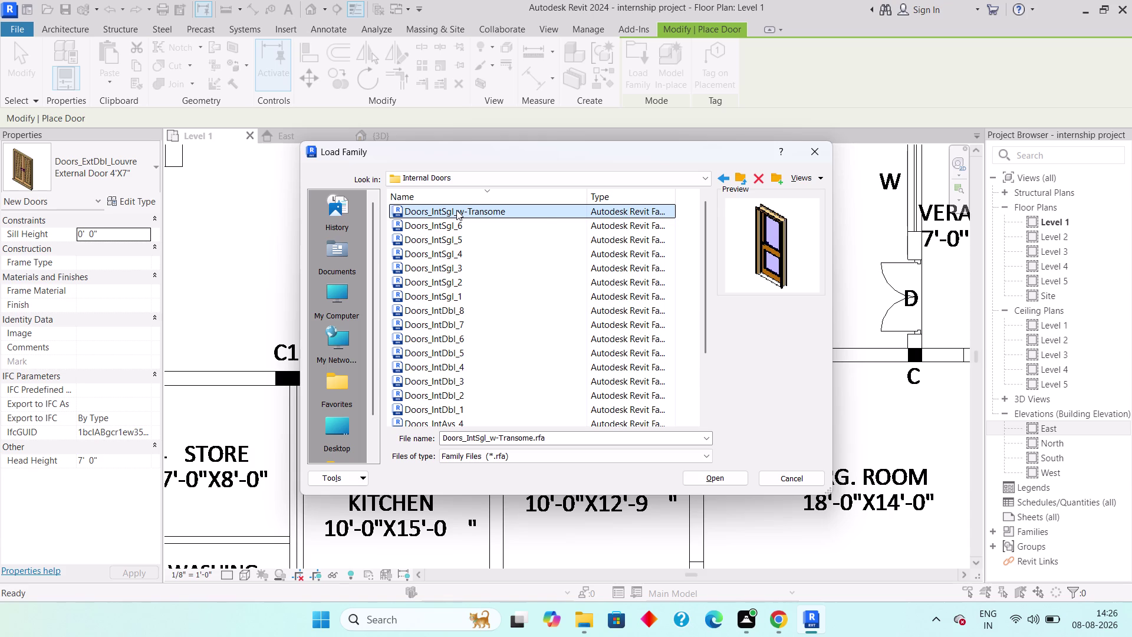
Preview the internal door families and load Doors_IntSgl_4.rfa into the project.
key(Down)
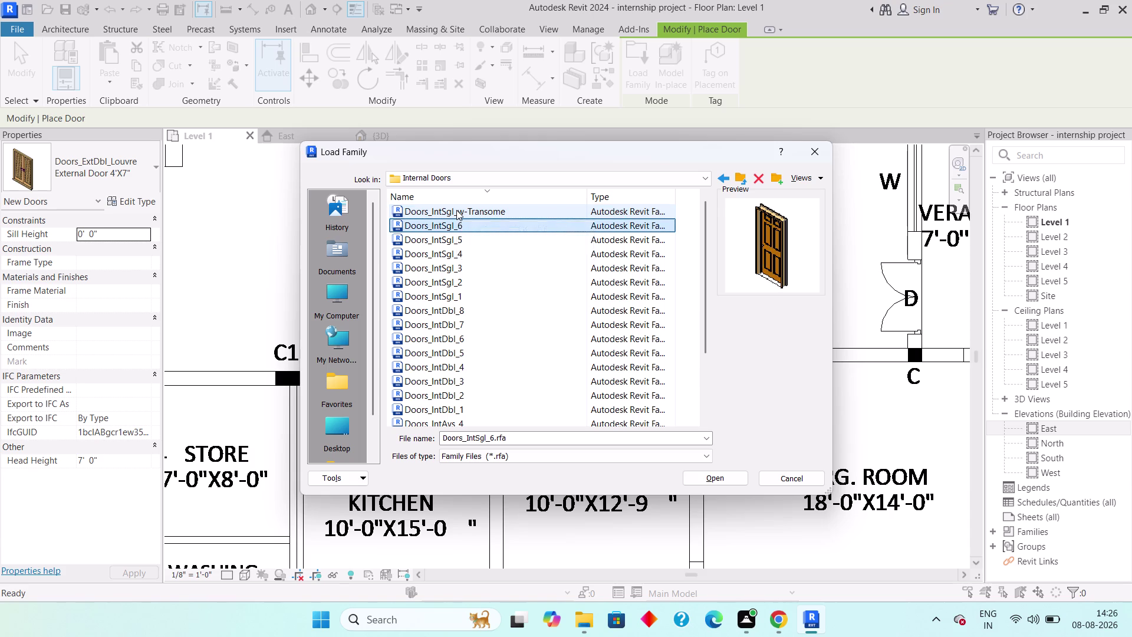
key(Down)
key(Down)
key(Down)
key(Down)
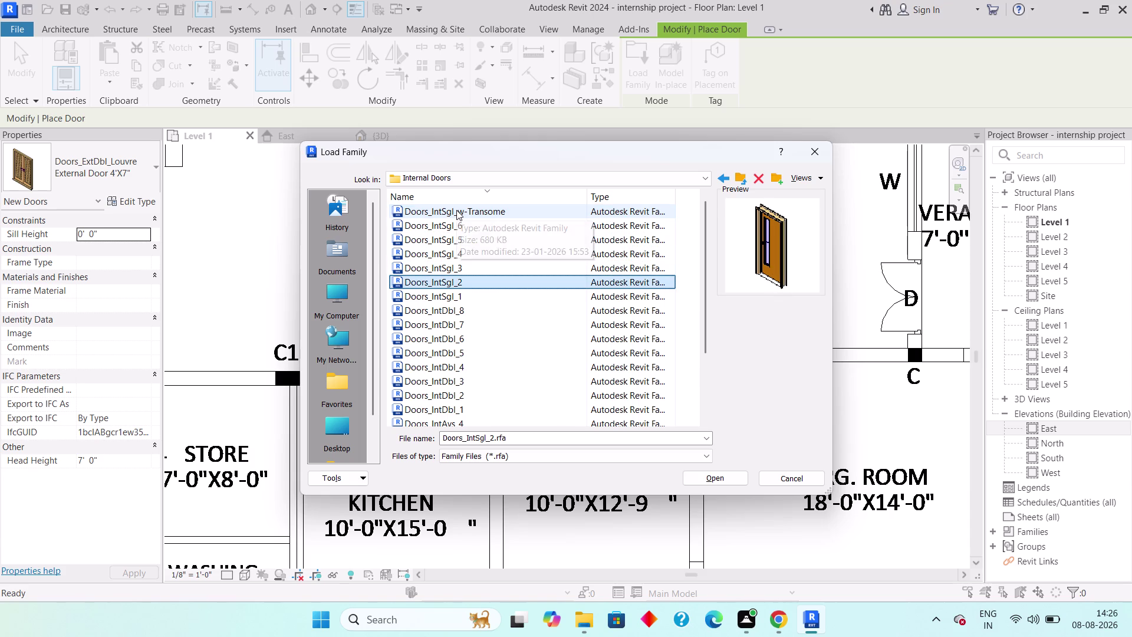
key(Up)
key(Up)
key(Up)
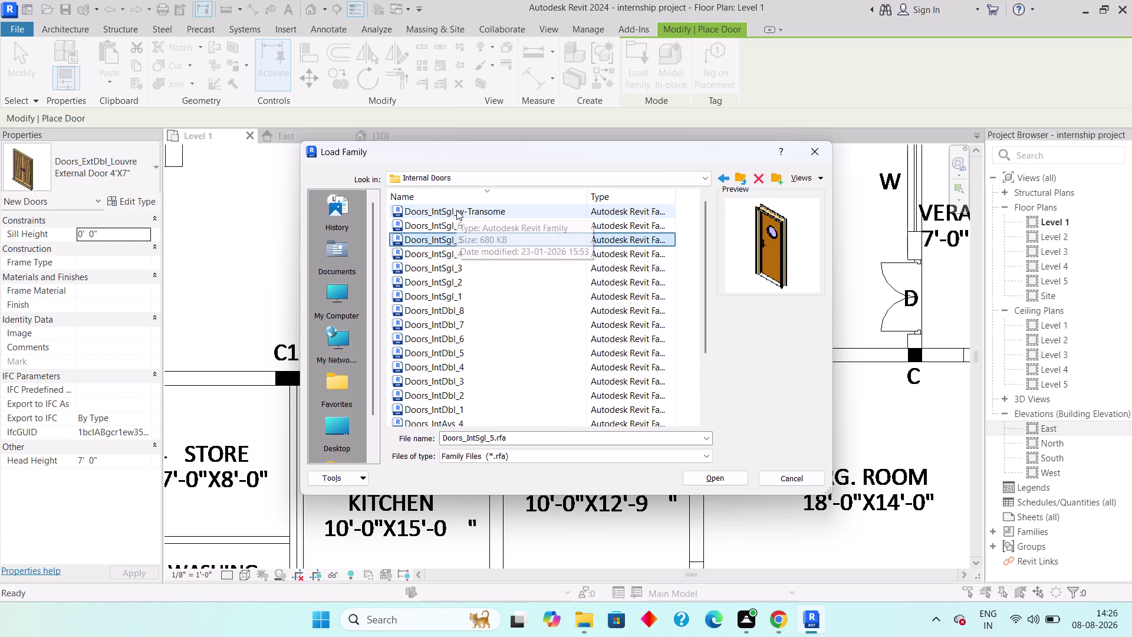
key(Down)
key(Down)
key(Up)
key(Down)
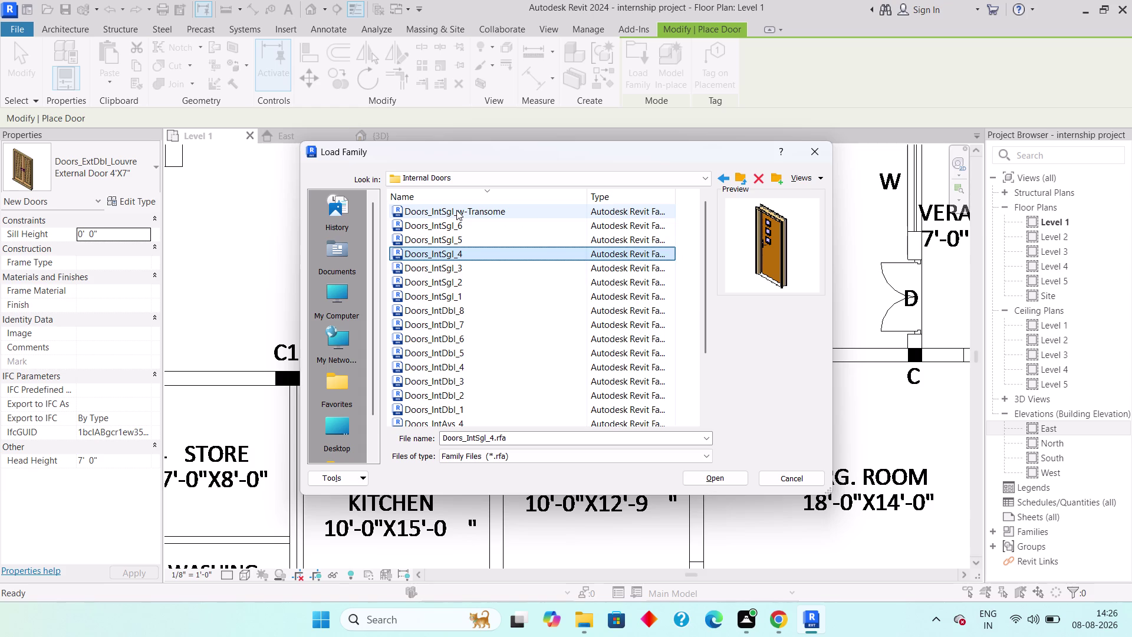
key(Down)
key(Down)
key(Down)
key(Down)
key(Down)
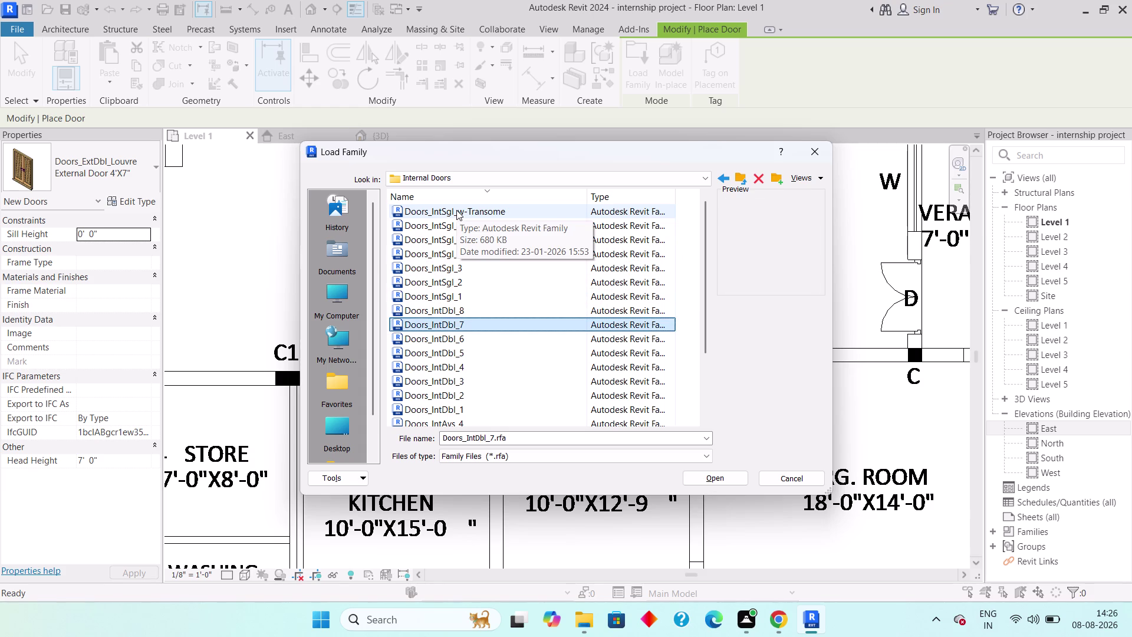
key(Down)
key(Down)
key(Down)
key(Down)
key(Down)
key(Down)
key(Down)
key(Down)
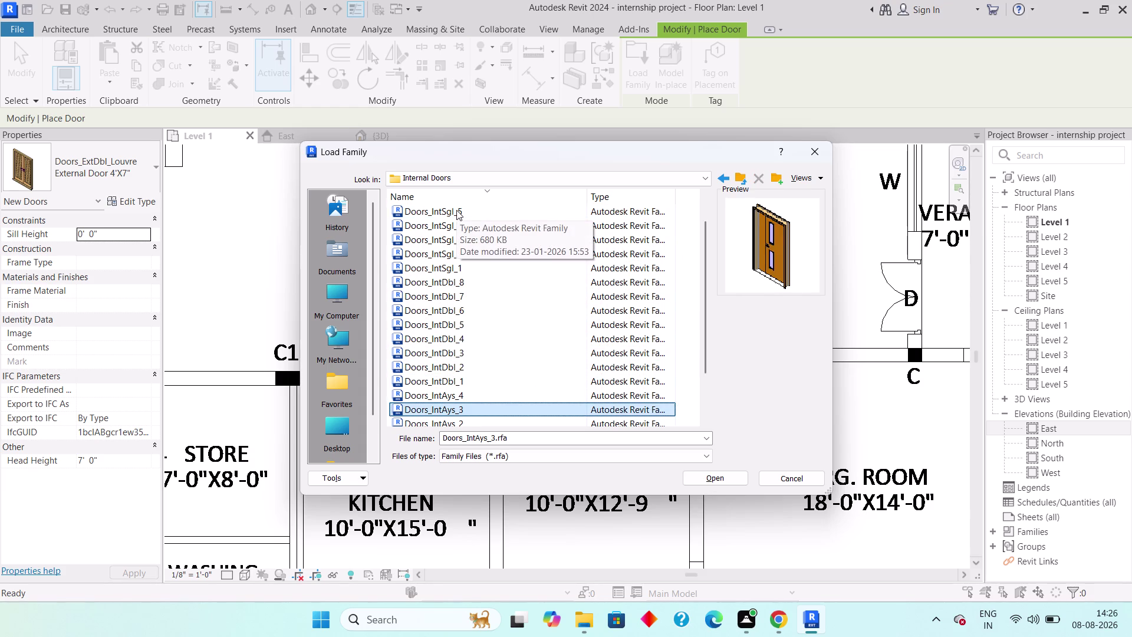
key(Down)
key(Down)
key(Down)
key(Down)
key(Down)
key(Up)
key(Up)
key(Up)
key(Up)
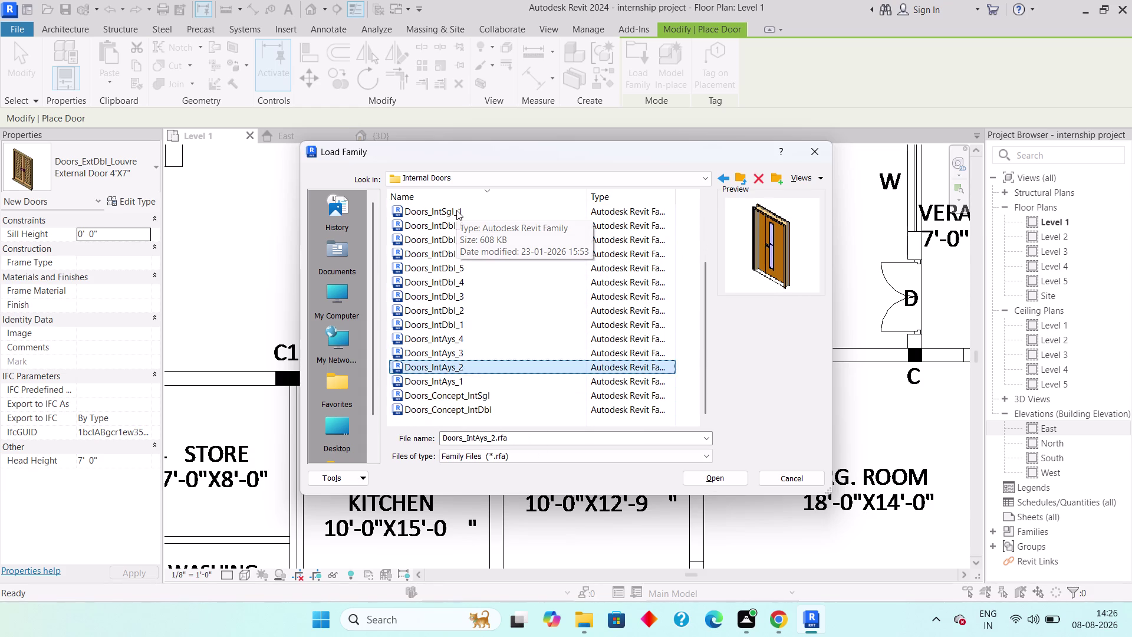
key(Up)
key(Up)
key(Up)
key(Up)
key(Up)
key(Up)
key(Up)
key(Up)
key(Up)
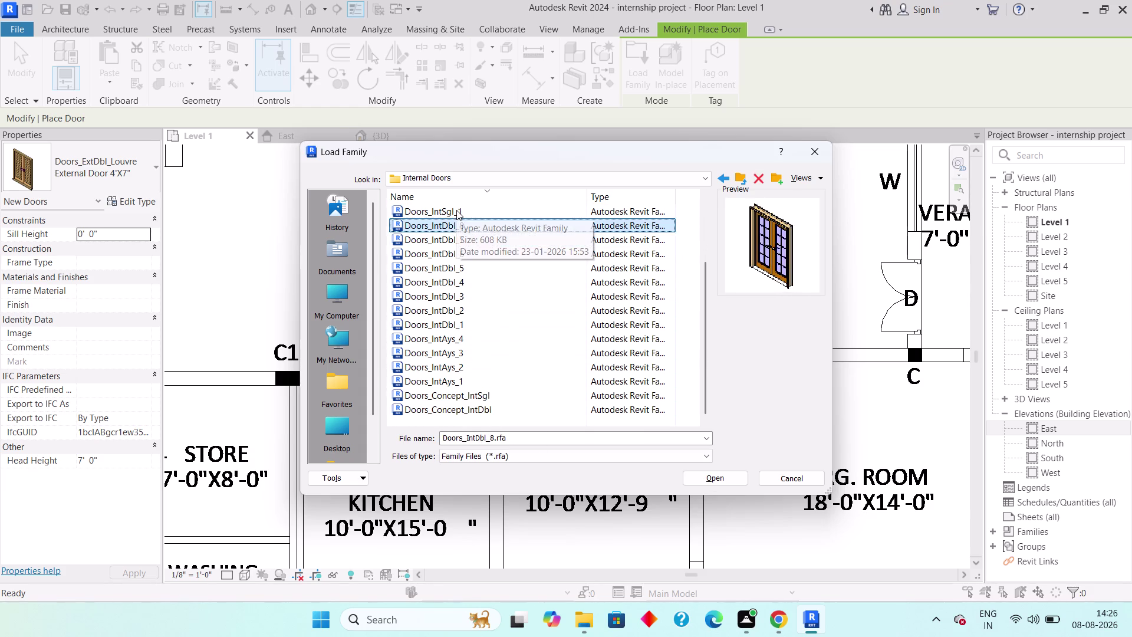
key(Up)
key(Up)
key(Up)
key(Up)
key(Up)
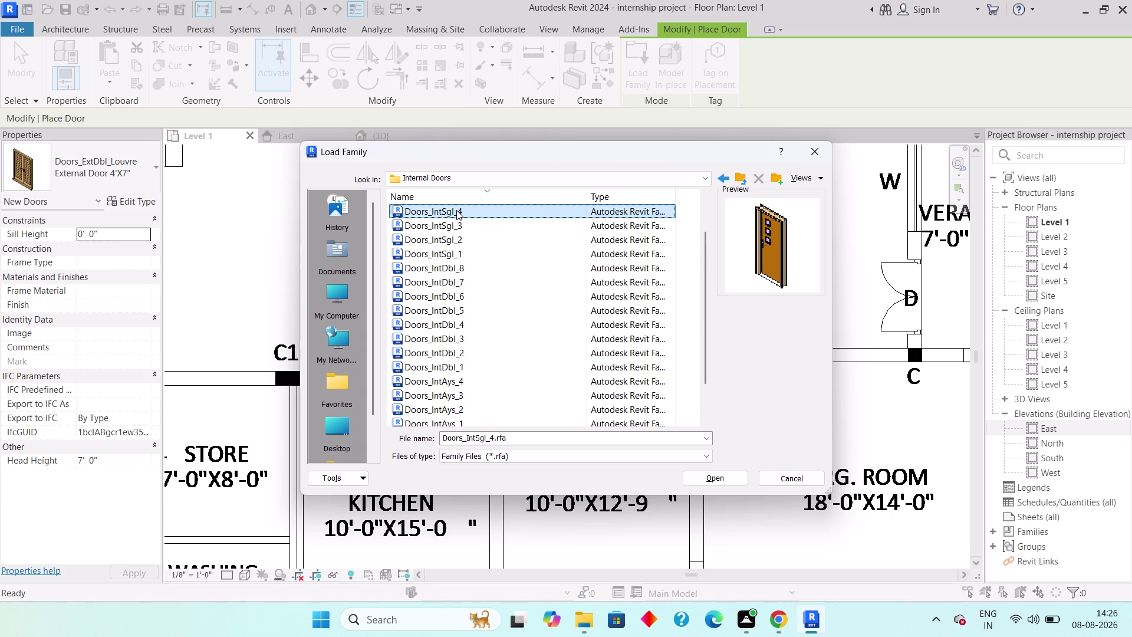
key(Down)
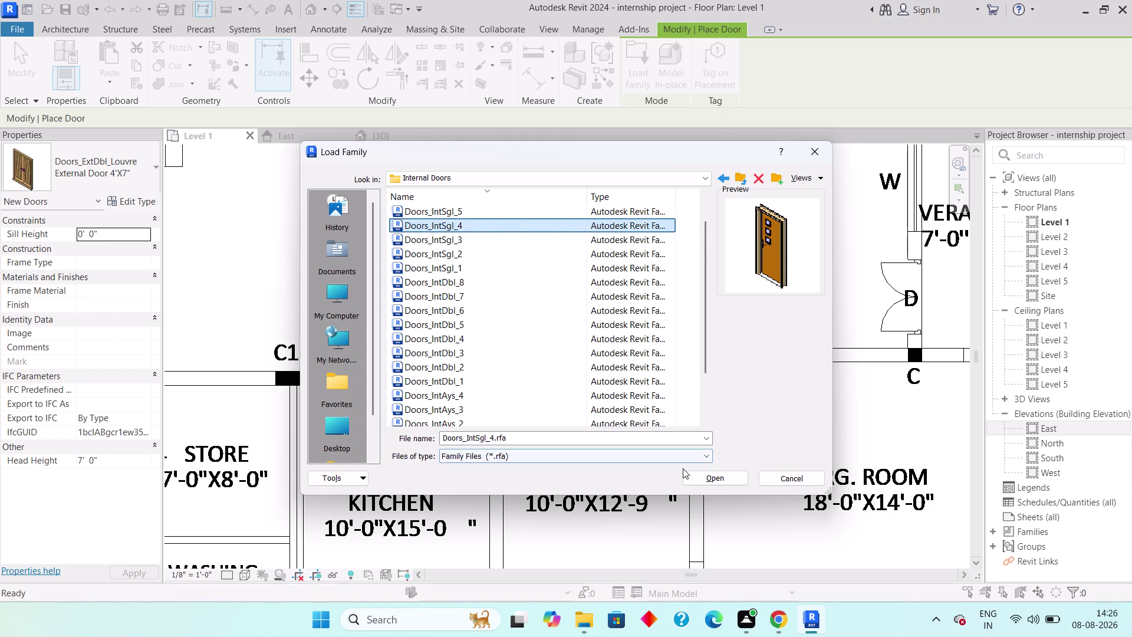
click(701, 477)
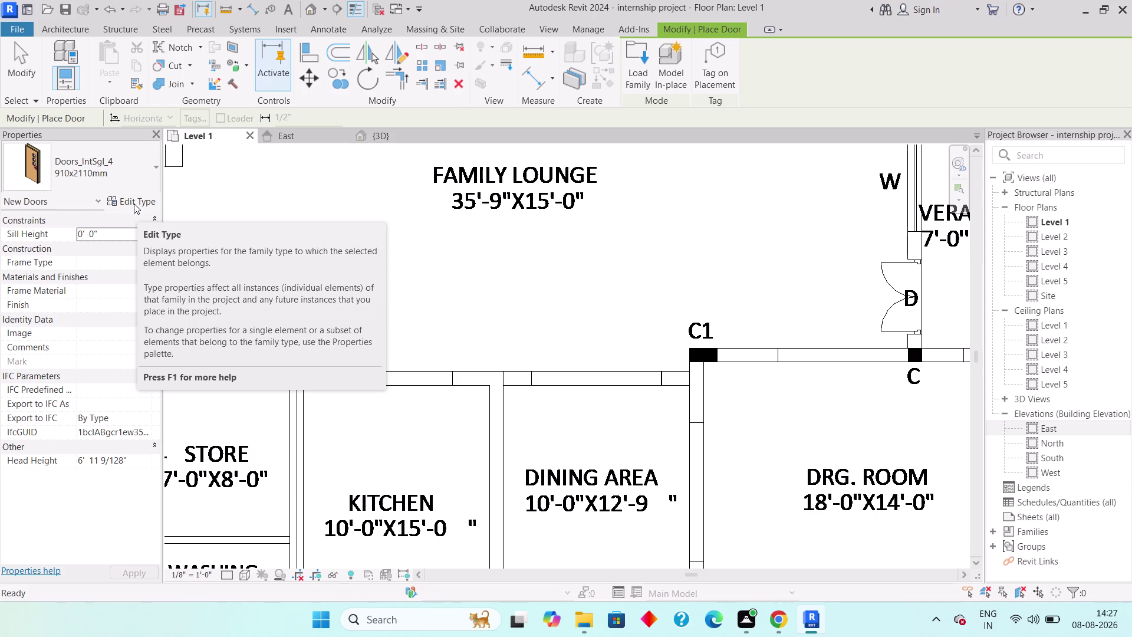
Duplicate the door type as a new type named Internal Door 3'3"X7'.
click(134, 204)
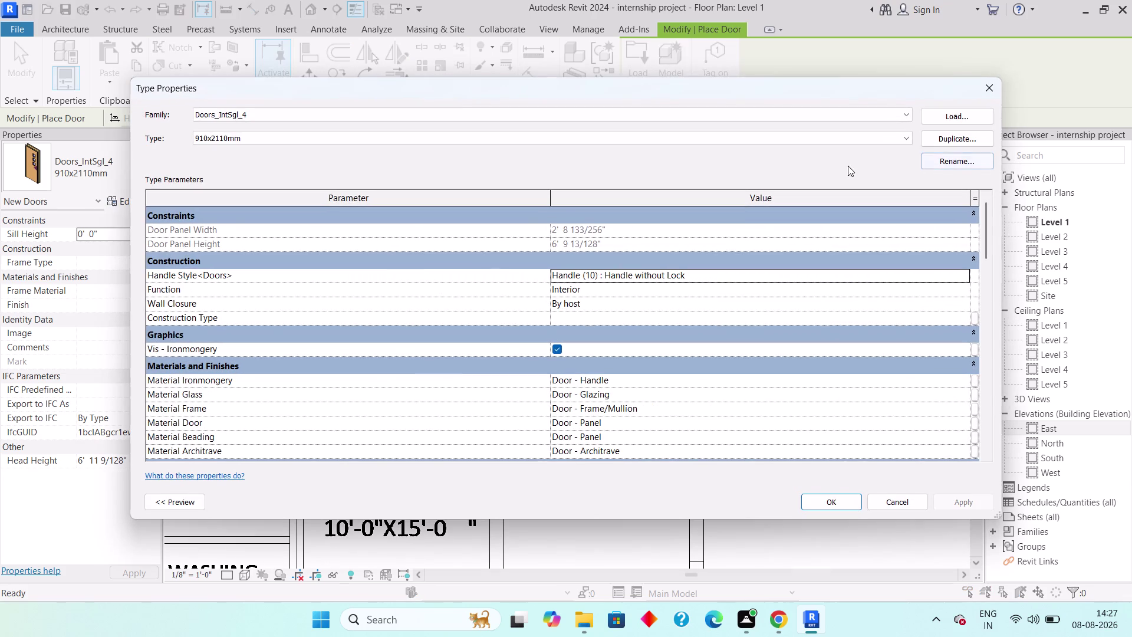
click(967, 141)
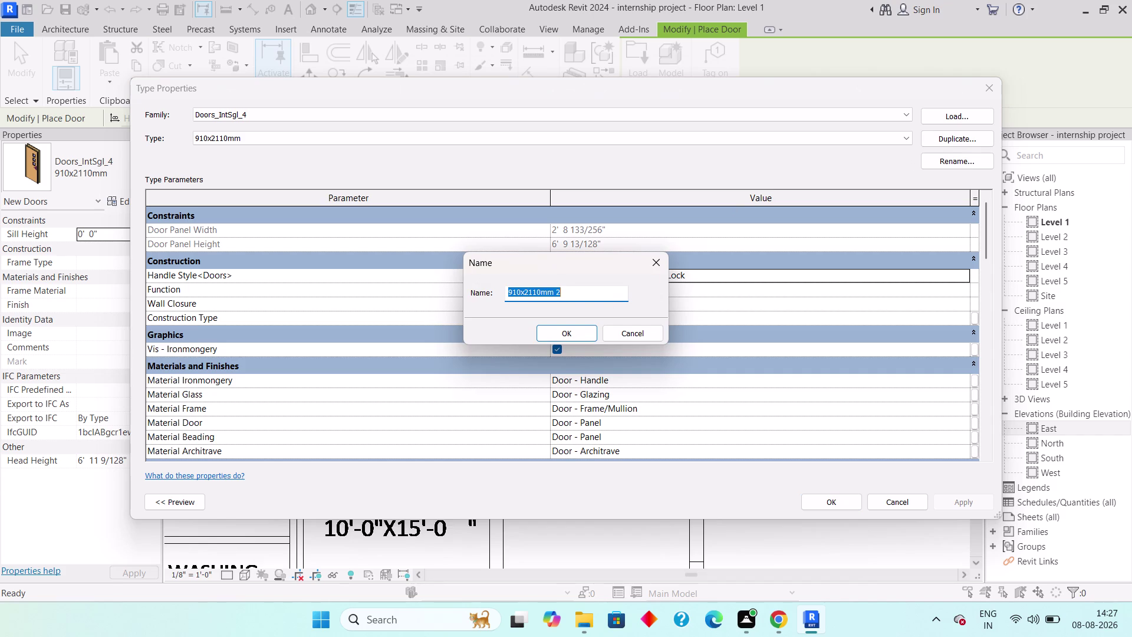
text(Intern)
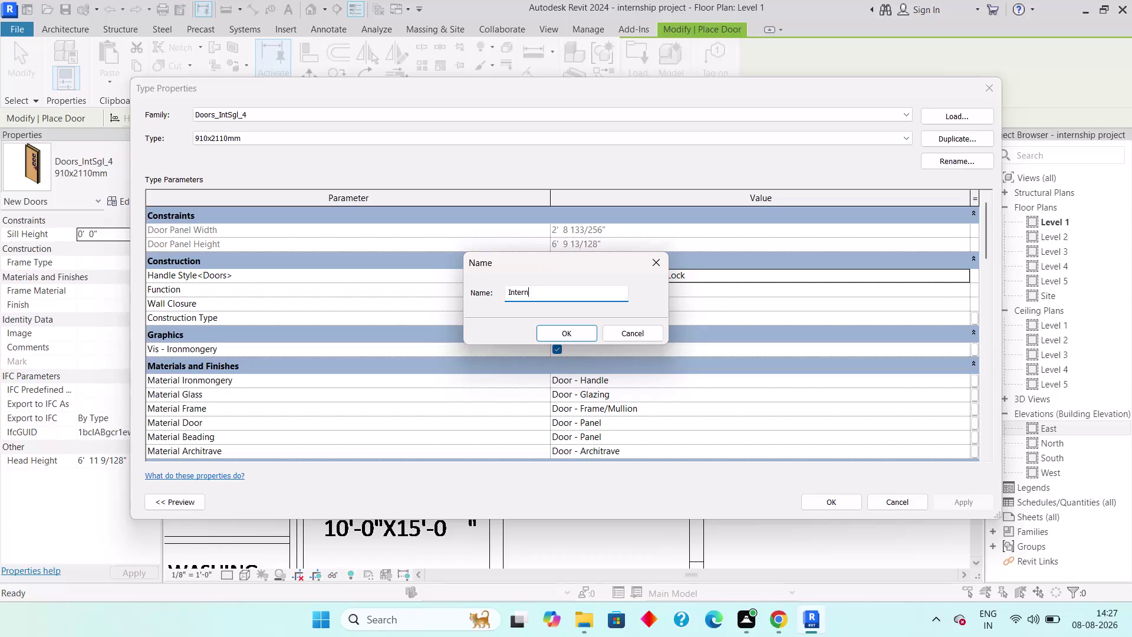
text(al)
key(space)
key(shift+d)
text(oor)
key(space)
text(3)
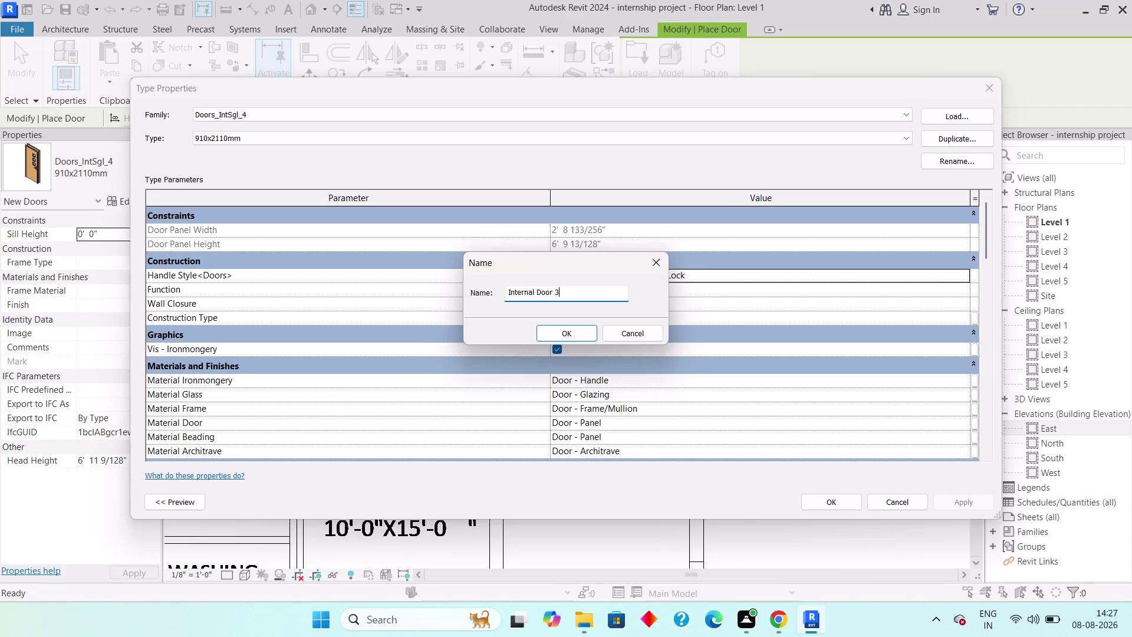
text('3")
text(X)
key(space)
key(BackSpace)
key(7)
key(7)
key(apostrophe)
key(BackSpace)
key(BackSpace)
key(apostrophe)
click(569, 331)
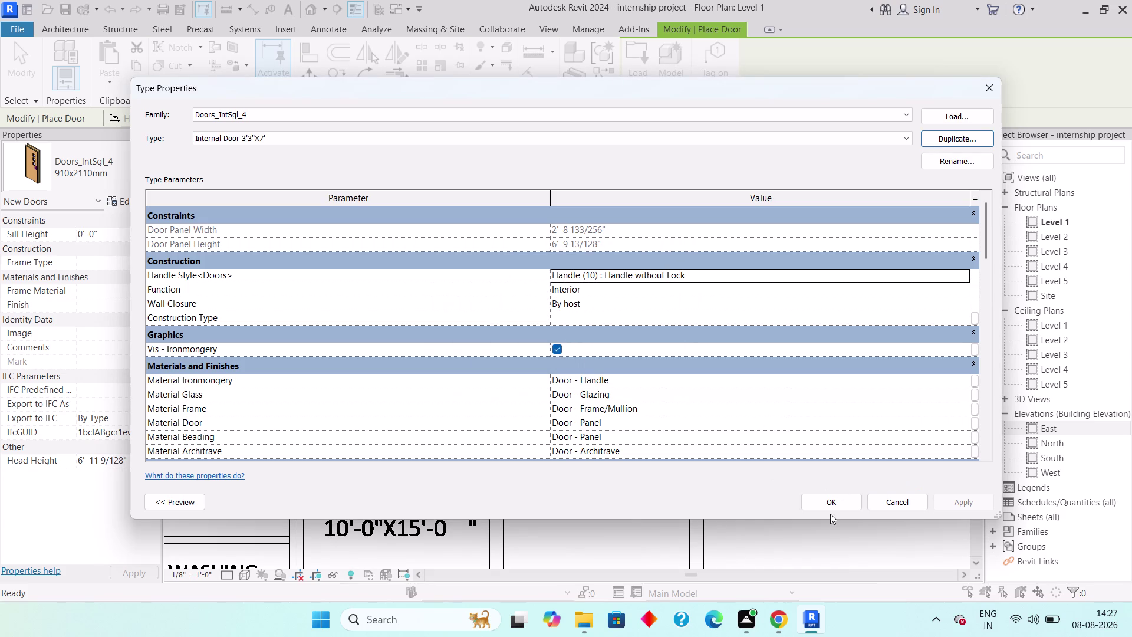
Set Rough Width to 3'3" and Rough Height and Height to 7', then apply.
scroll(down, 3)
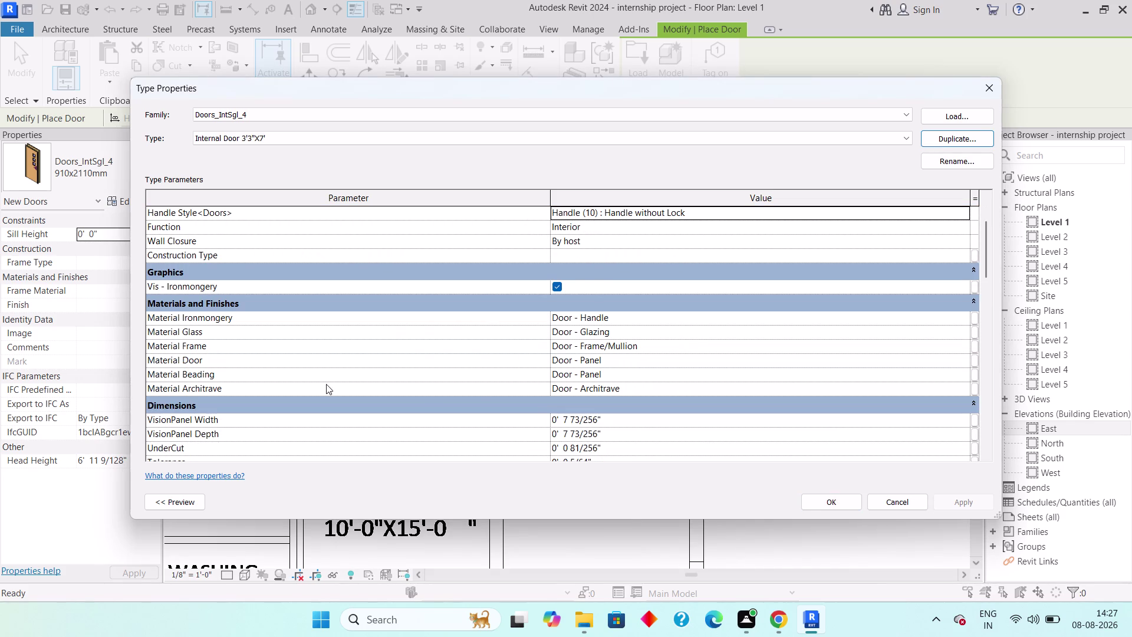
scroll(down, 3)
scroll(down, 3)
scroll(down, 3)
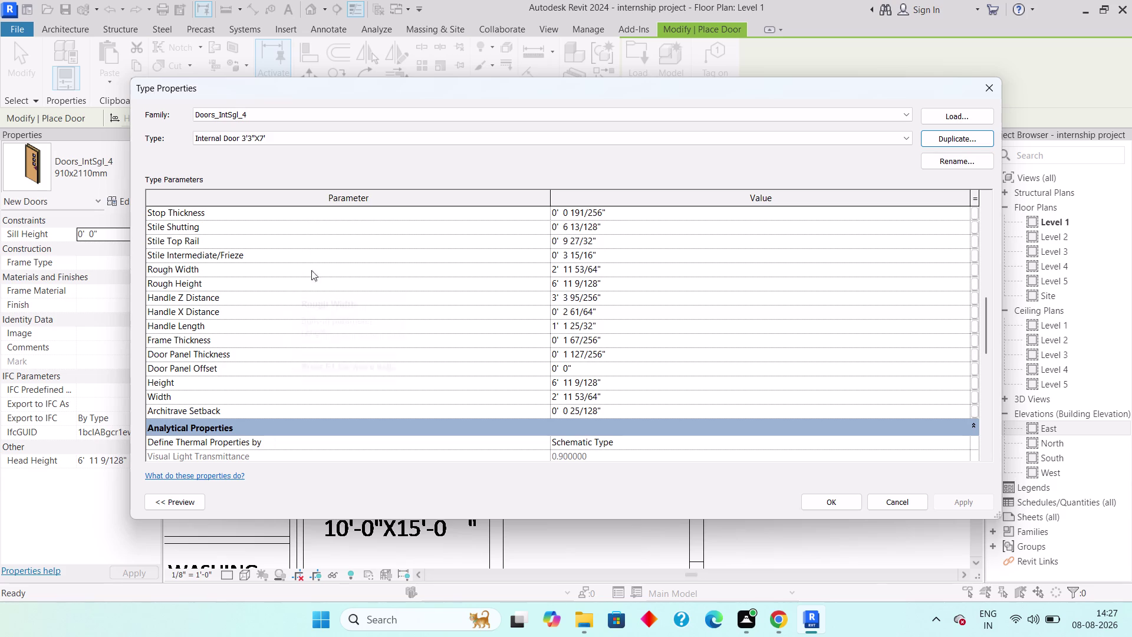
click(615, 264)
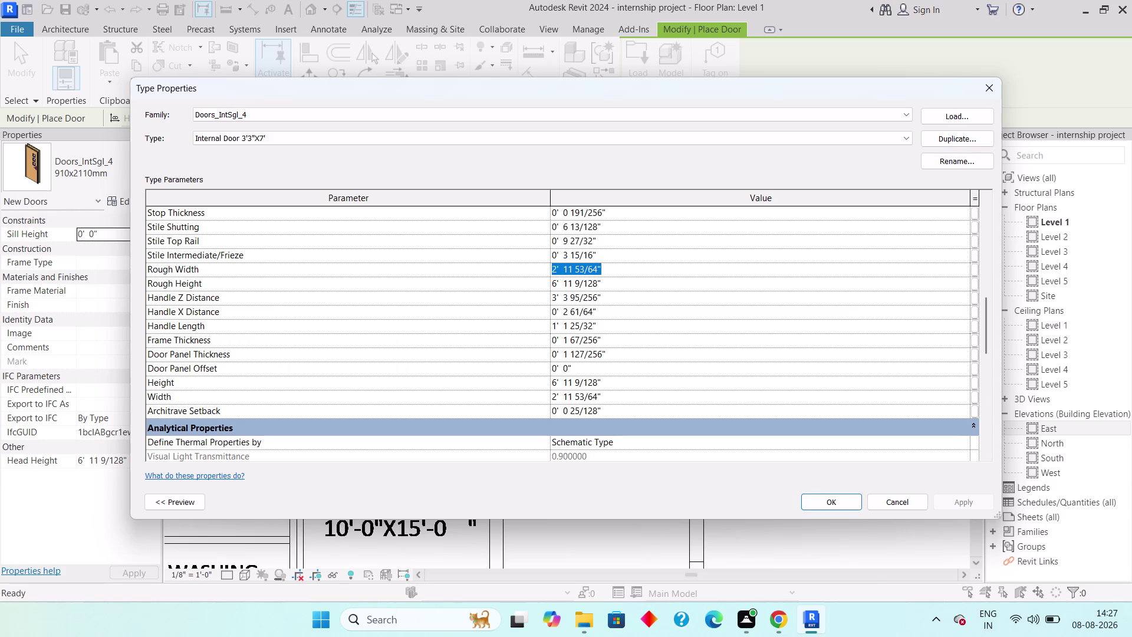
text(3'3")
key(Return)
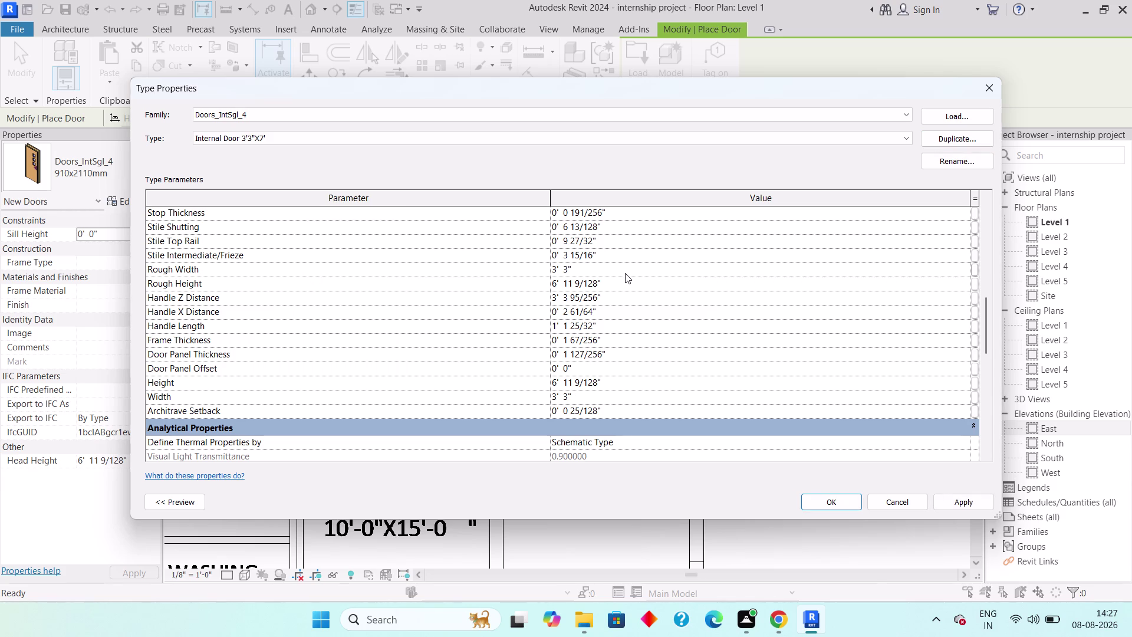
click(623, 283)
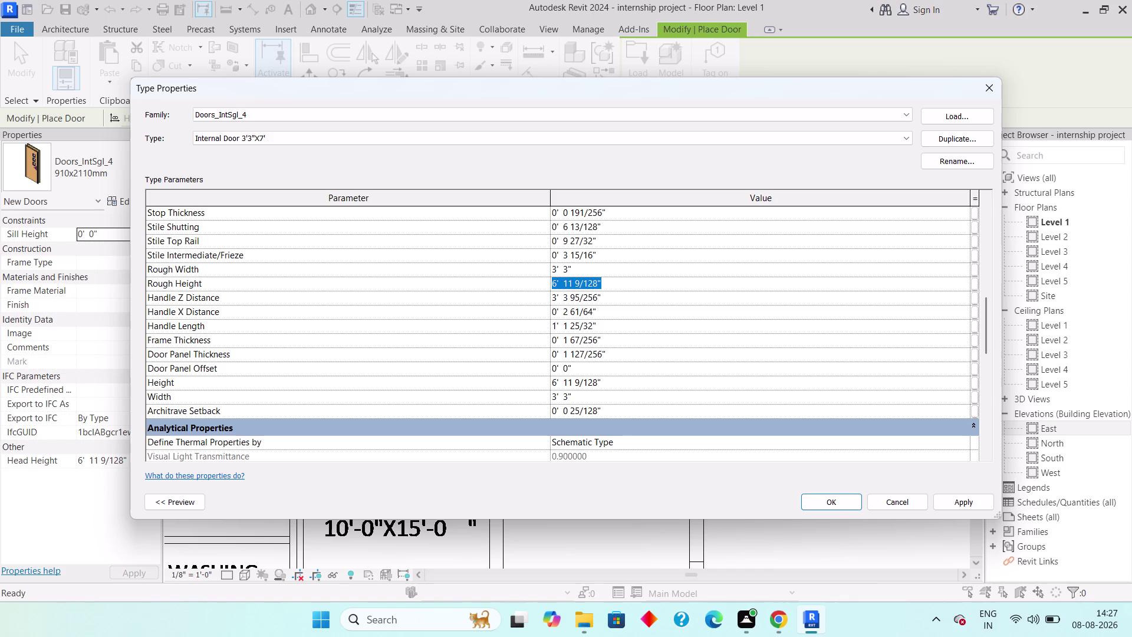
key(7)
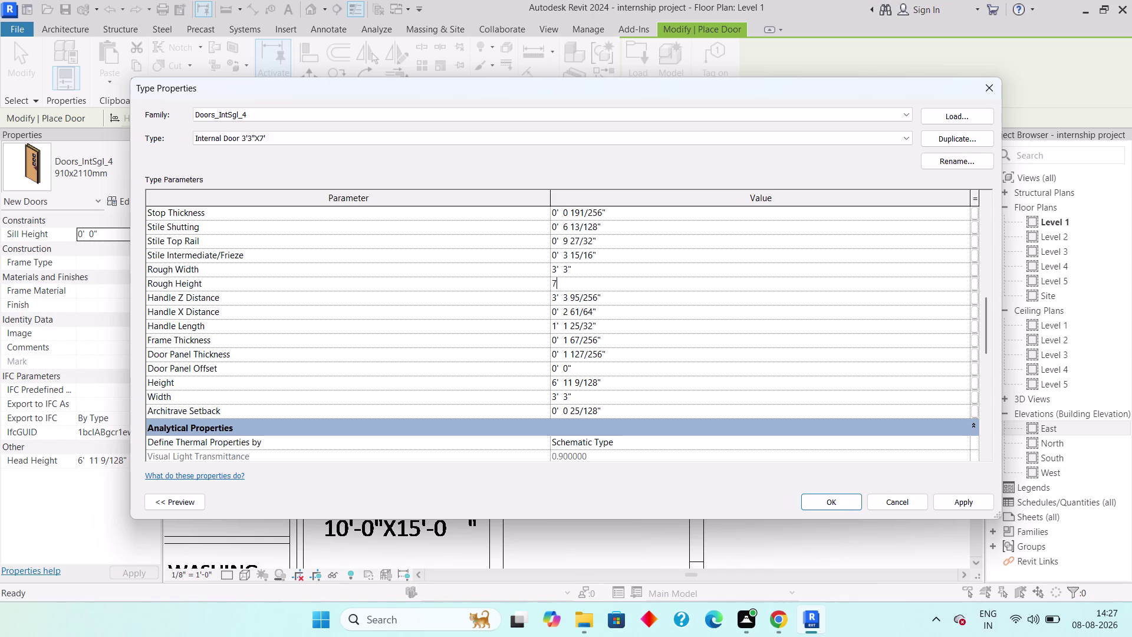
key(apostrophe)
key(Return)
click(963, 501)
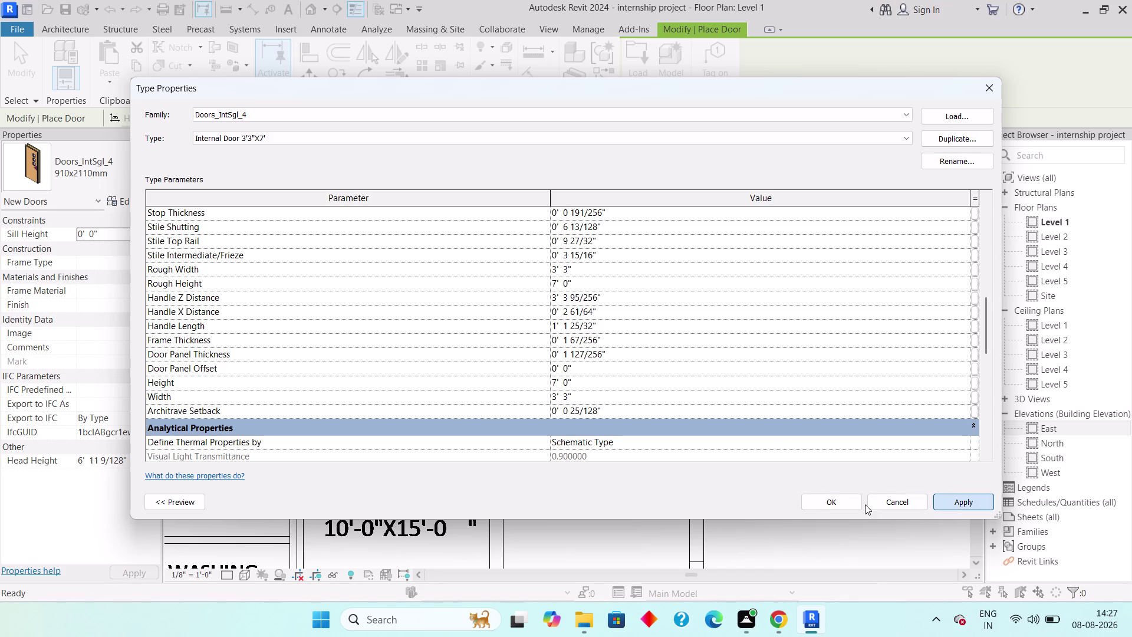
click(825, 500)
double_click(842, 502)
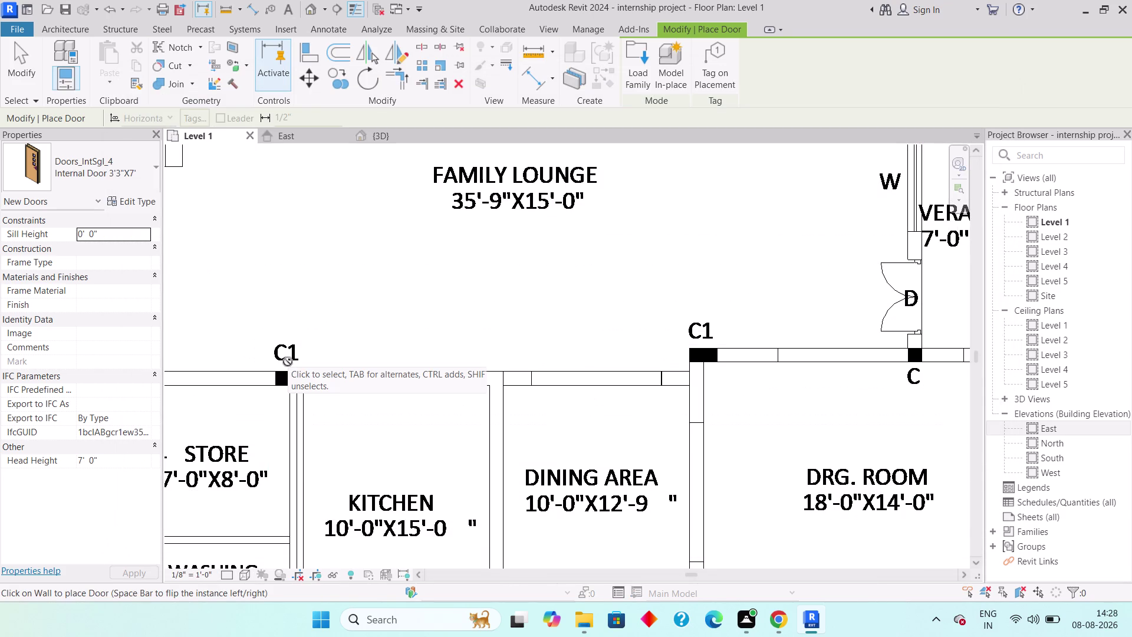
Place an Internal Door 3'3"X7' in the D1 opening beside the staircase.
scroll(down, 3)
scroll(down, 3)
middle_drag(310, 308, 350, 313)
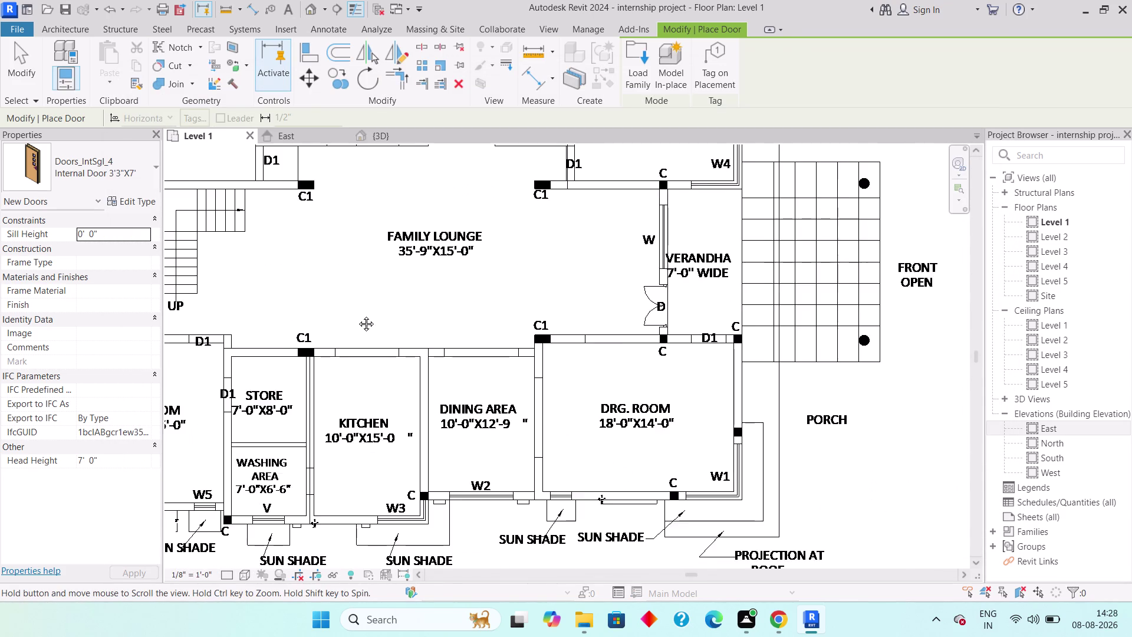
middle_drag(350, 313, 483, 331)
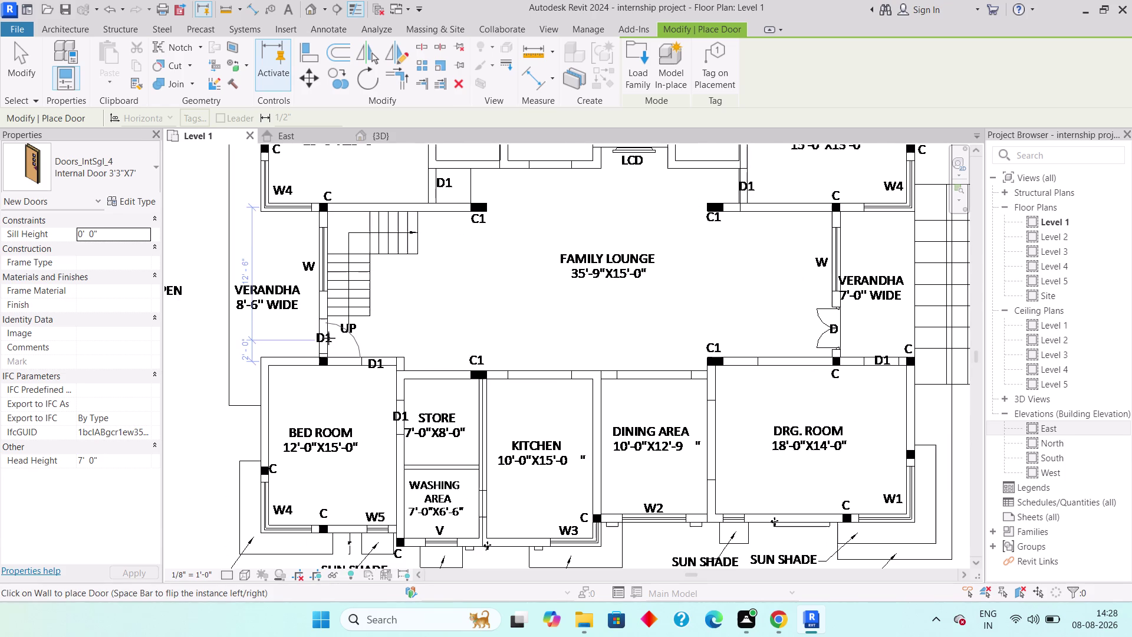
scroll(up, 3)
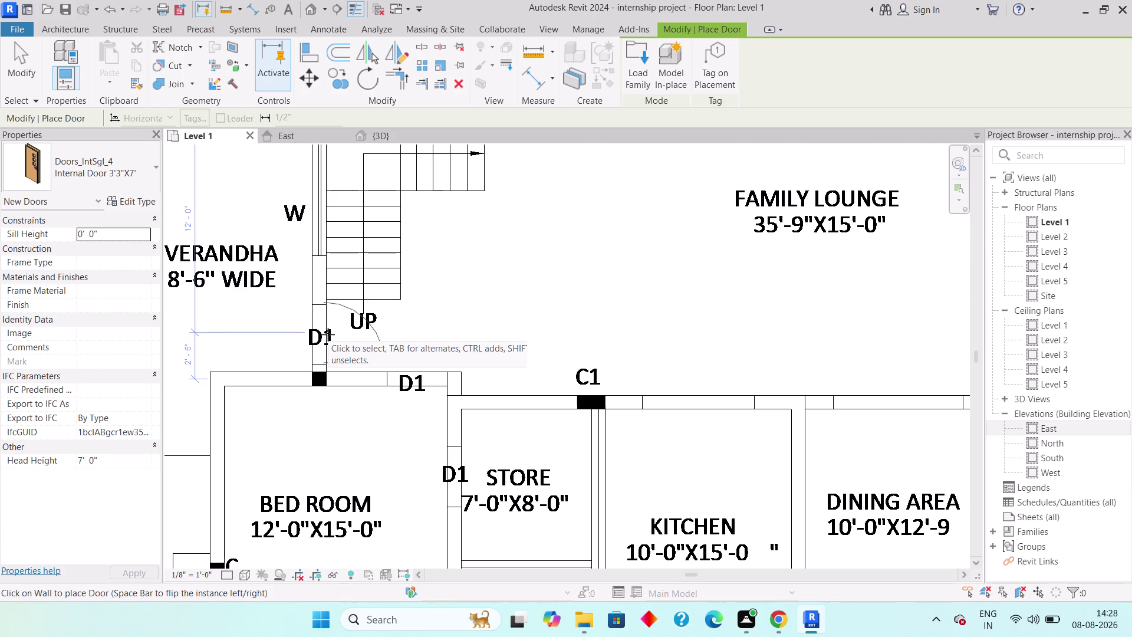
click(328, 334)
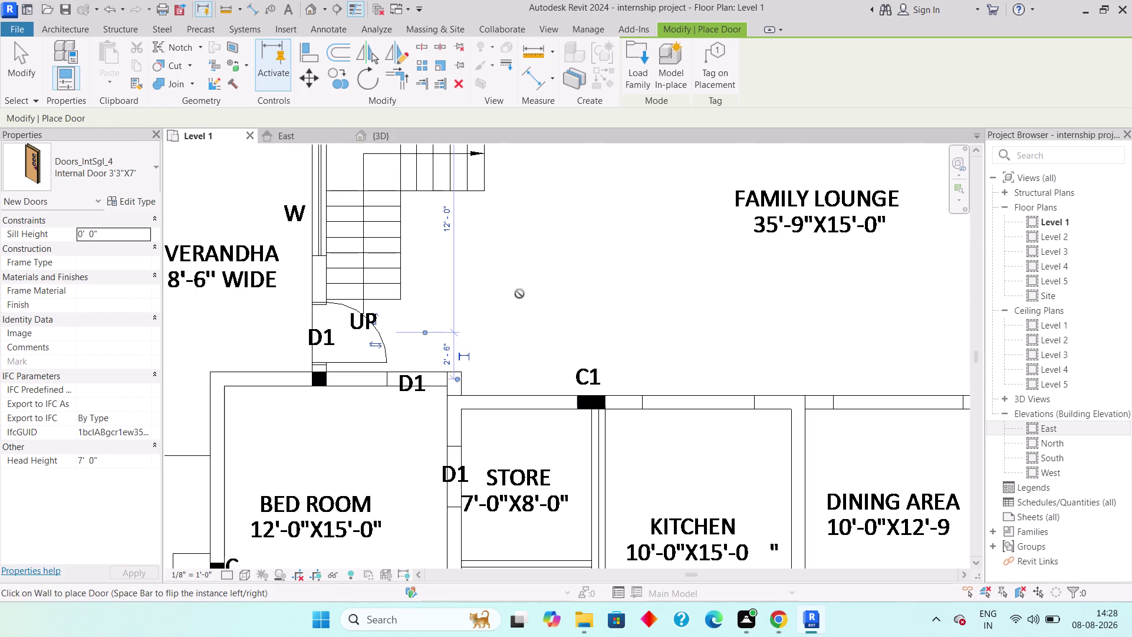
Place a flipped door in the upper-left bed room's D1 opening.
middle_drag(520, 292, 427, 365)
scroll(down, 3)
middle_drag(467, 300, 413, 390)
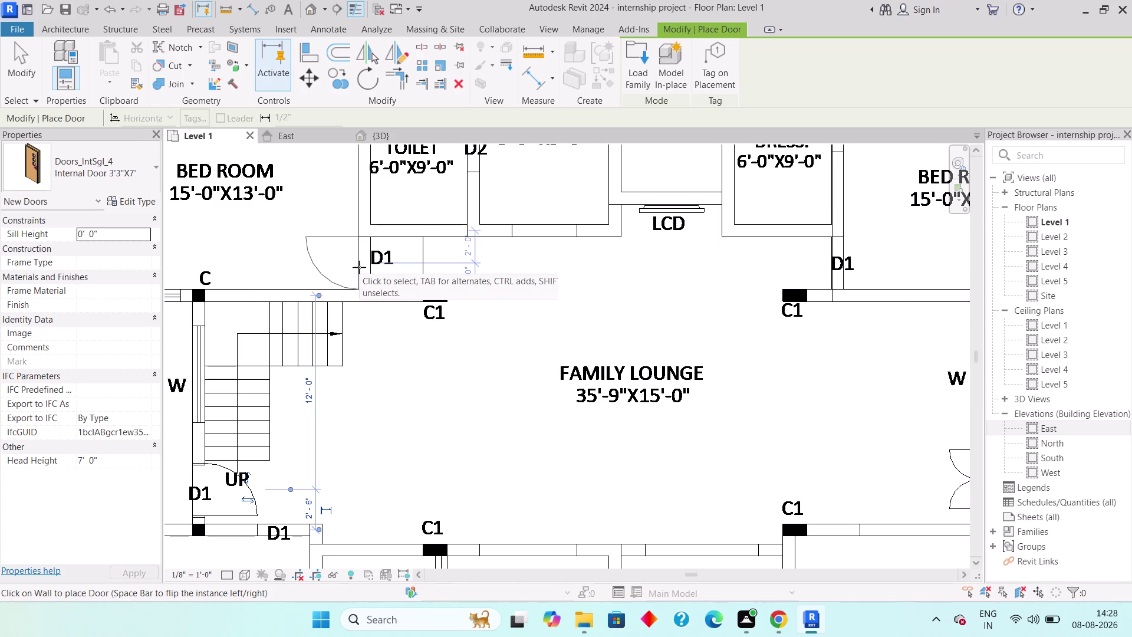
key(space)
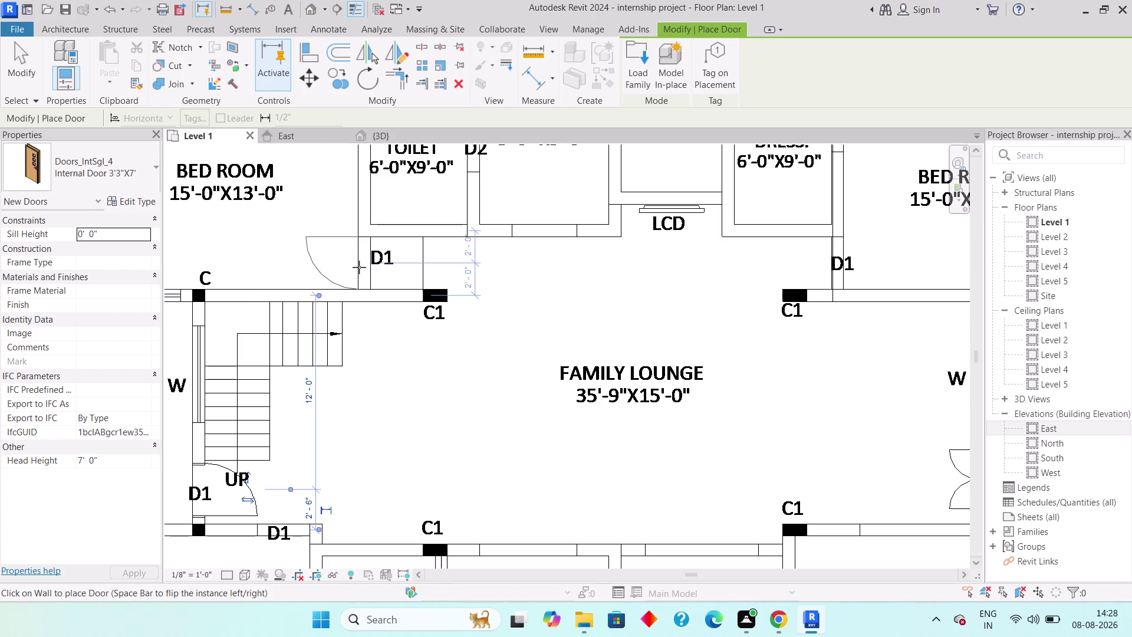
key(space)
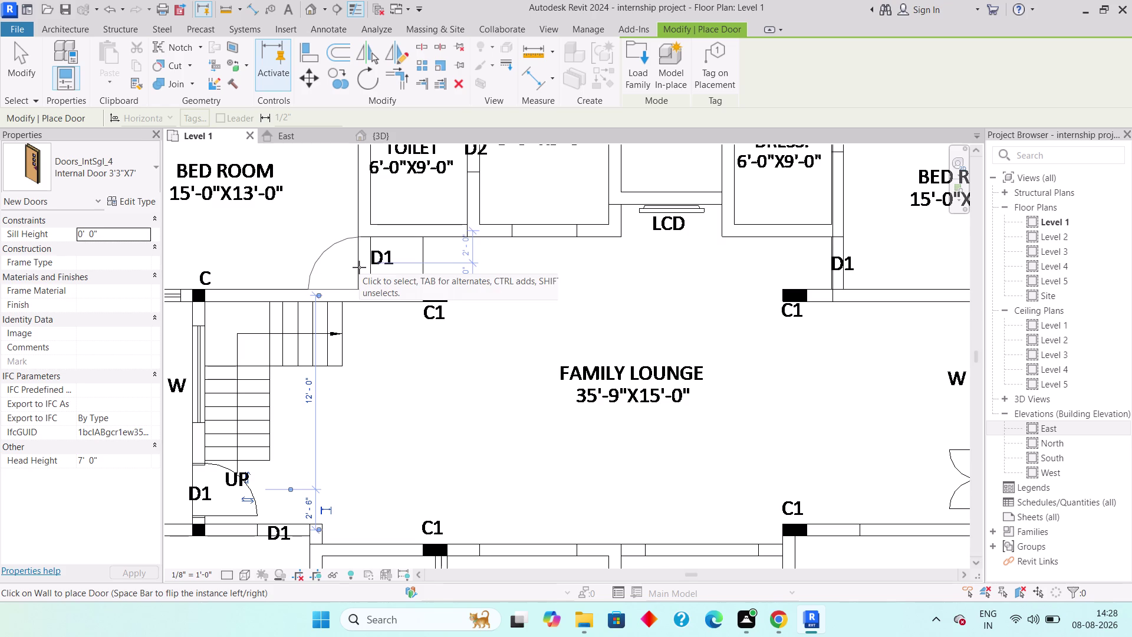
key(space)
click(359, 267)
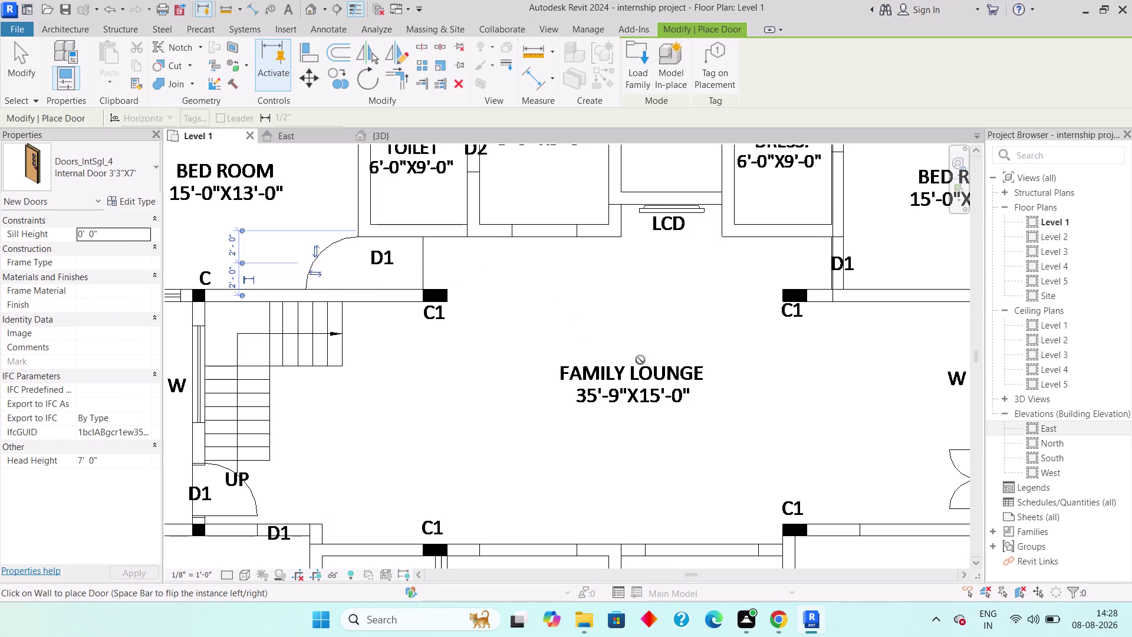
middle_drag(569, 314, 436, 314)
scroll(down, 3)
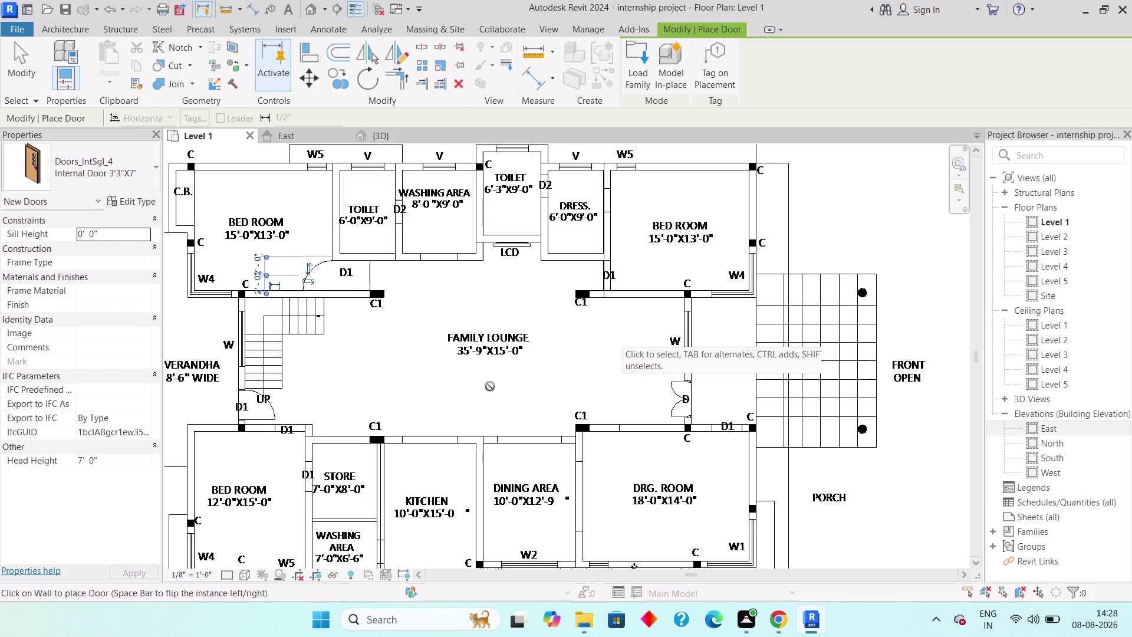
Place a flipped door at the upper-right bedroom's D1 opening.
scroll(up, 3)
scroll(up, 3)
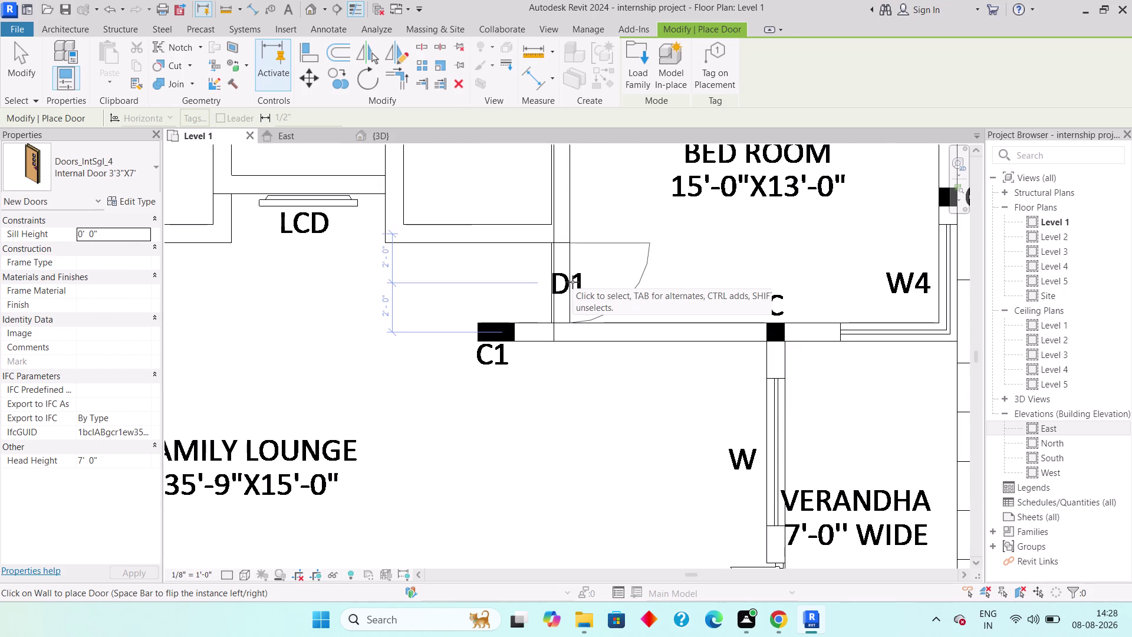
key(space)
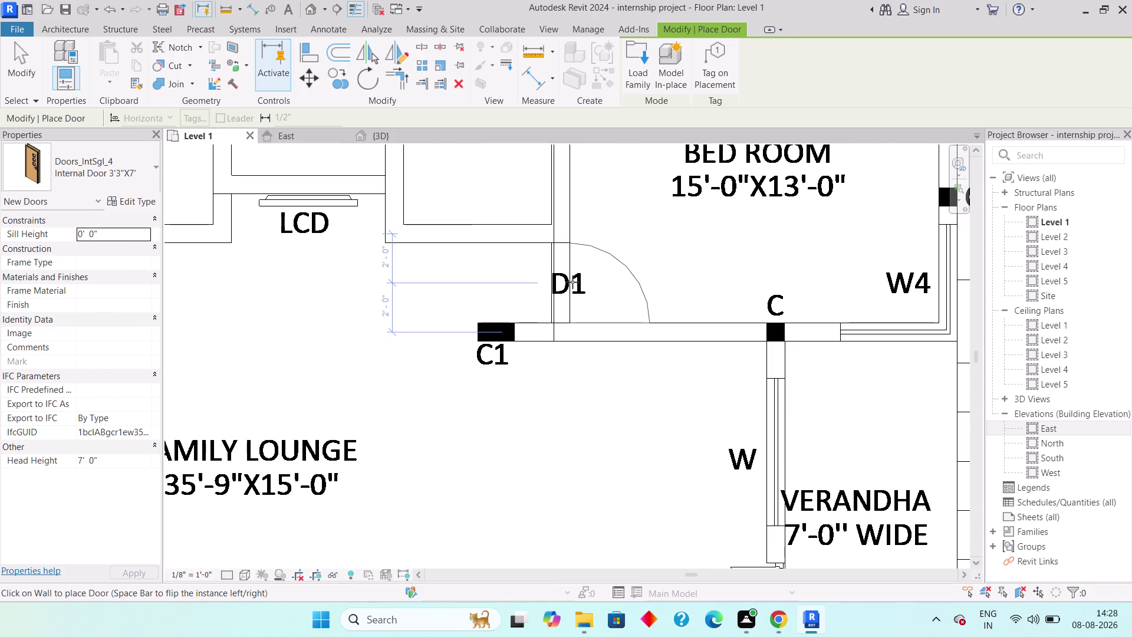
key(space)
click(572, 282)
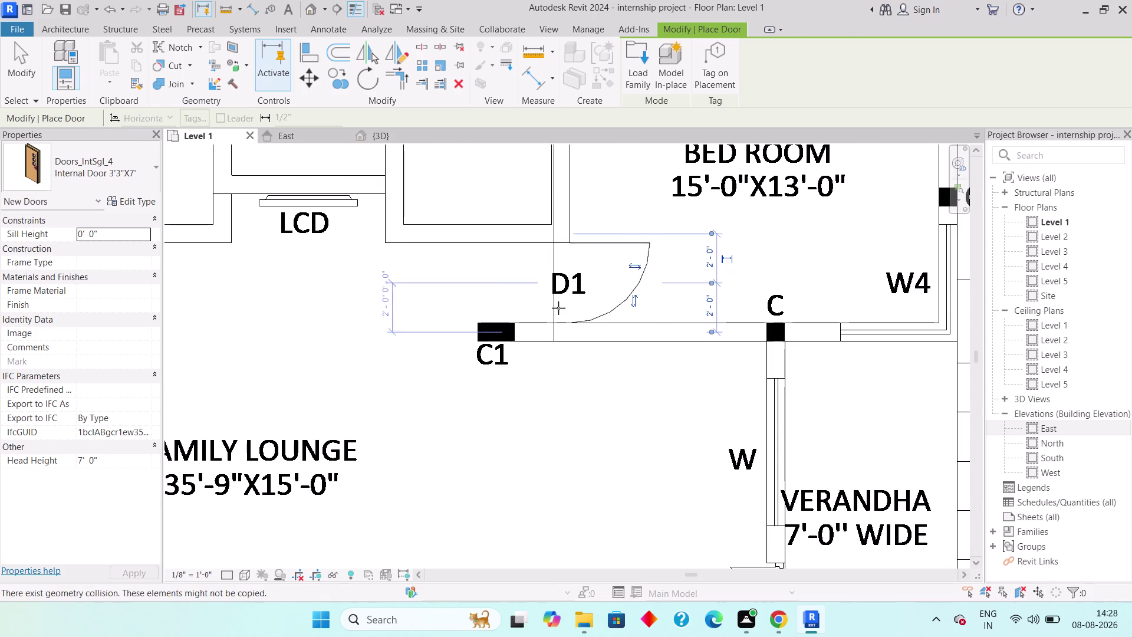
Place a door at the drawing room's D1 opening near the verandah.
scroll(down, 3)
scroll(down, 3)
middle_drag(563, 489, 599, 448)
middle_drag(758, 466, 727, 452)
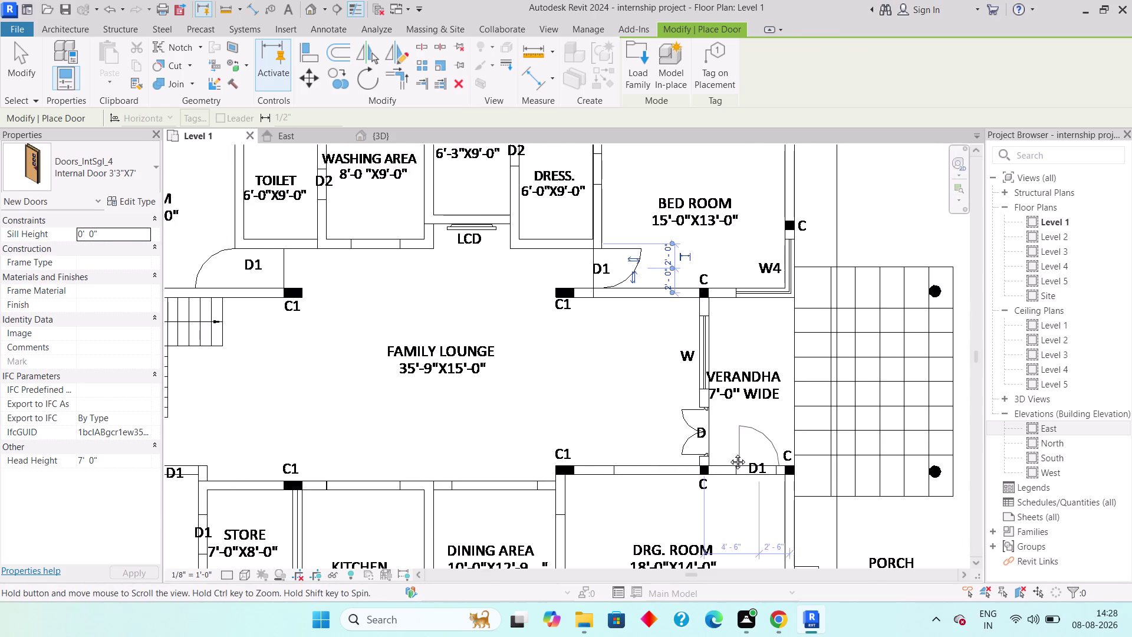
middle_drag(728, 453, 694, 439)
scroll(up, 3)
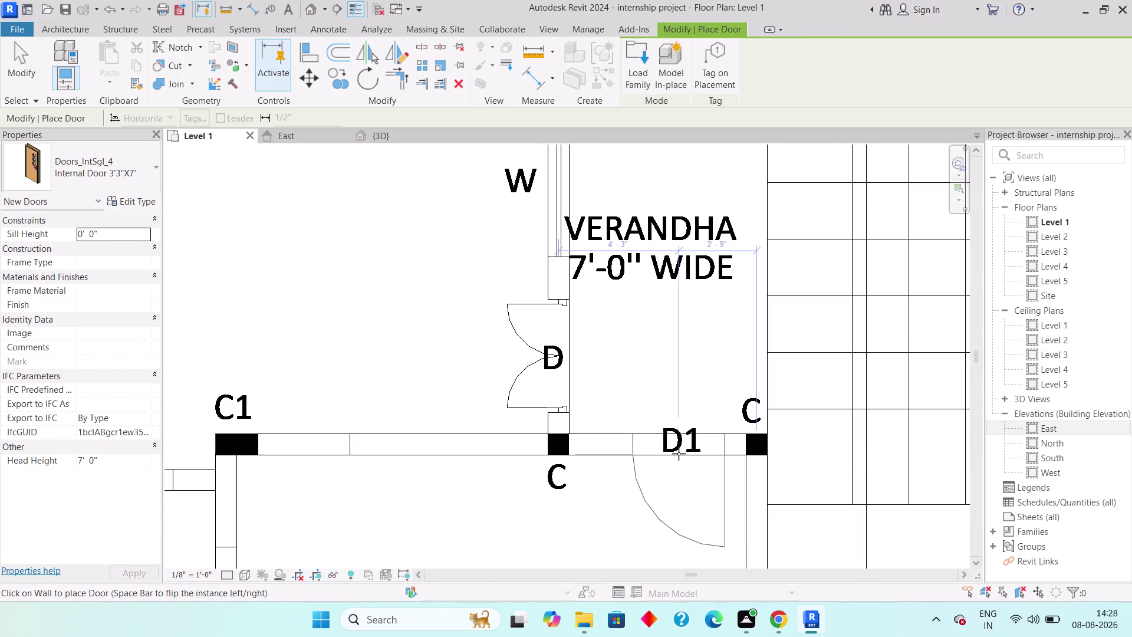
middle_drag(678, 453, 685, 404)
key(space)
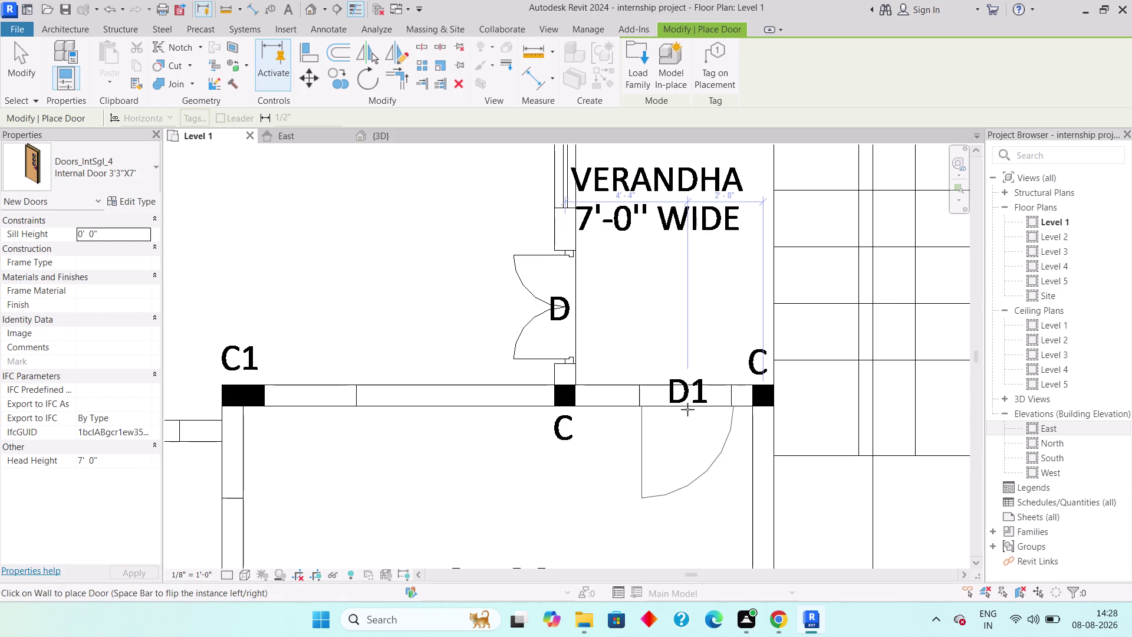
key(space)
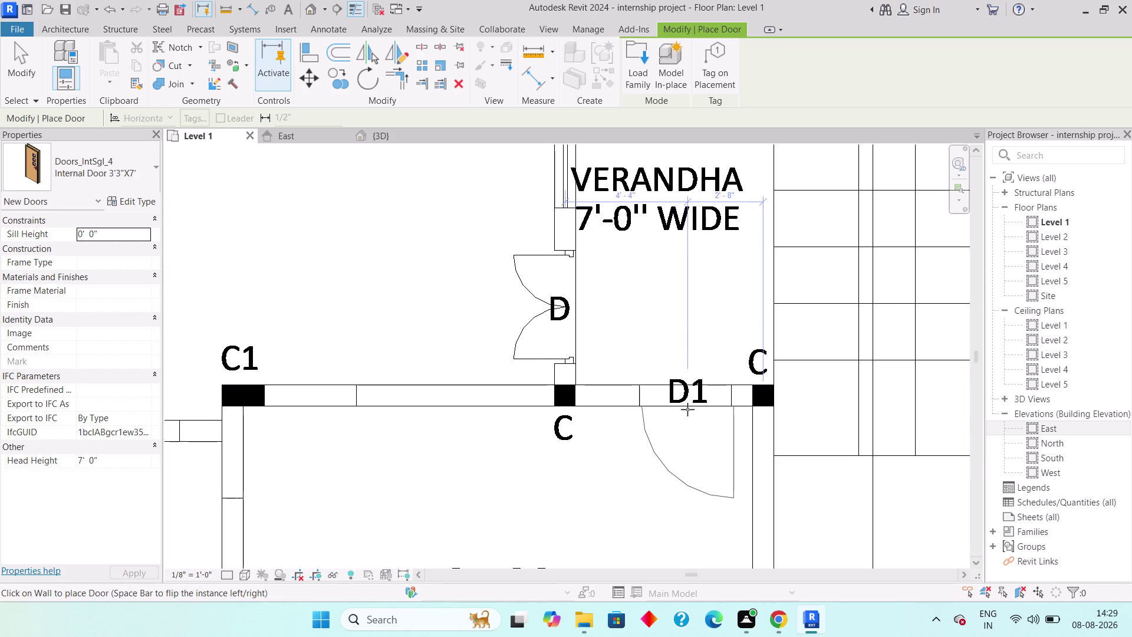
click(688, 409)
Place an Internal Door 3'3"X7' at the store's D1 opening with the correct swing.
scroll(down, 3)
middle_drag(647, 495, 644, 460)
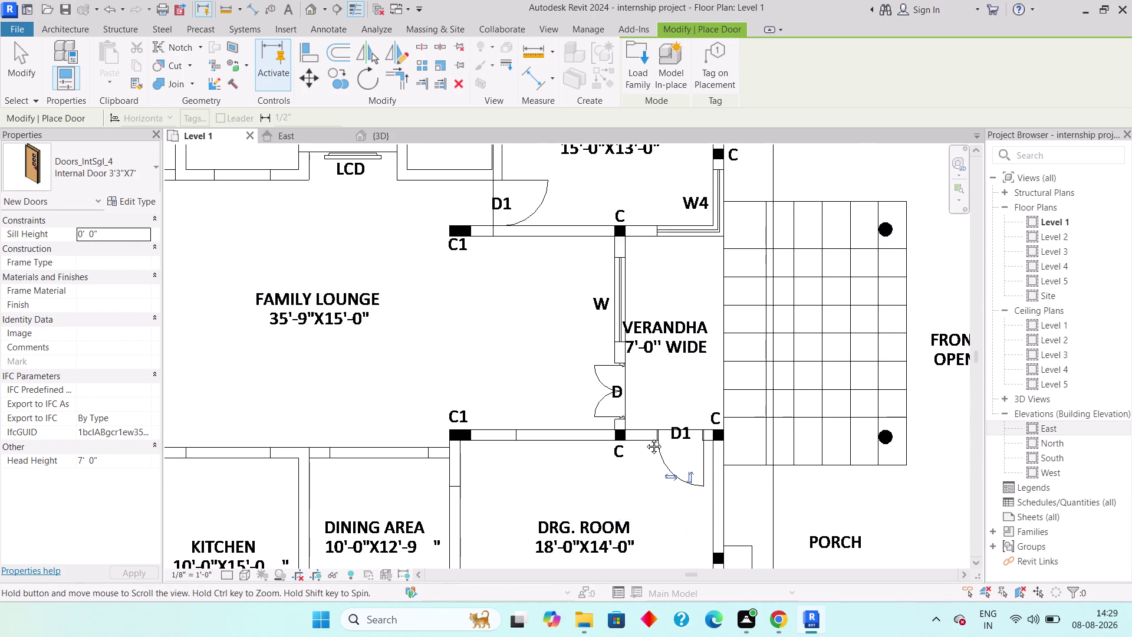
middle_drag(644, 460, 659, 375)
scroll(down, 3)
scroll(down, 3)
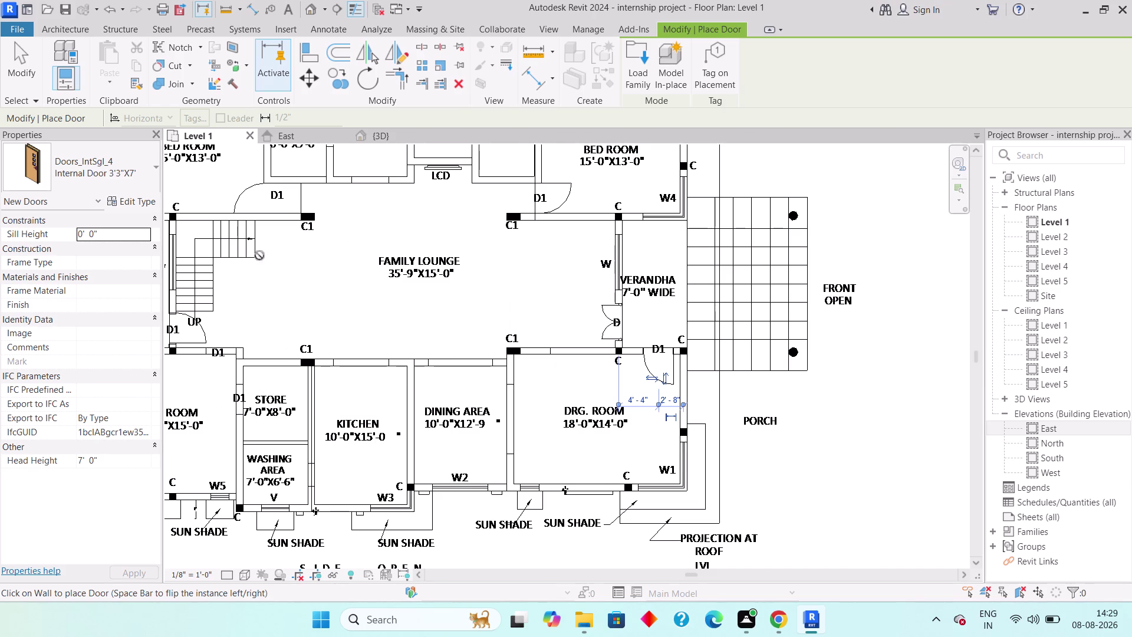
middle_drag(299, 318, 341, 320)
middle_drag(569, 251, 559, 316)
middle_drag(379, 486, 393, 390)
scroll(up, 3)
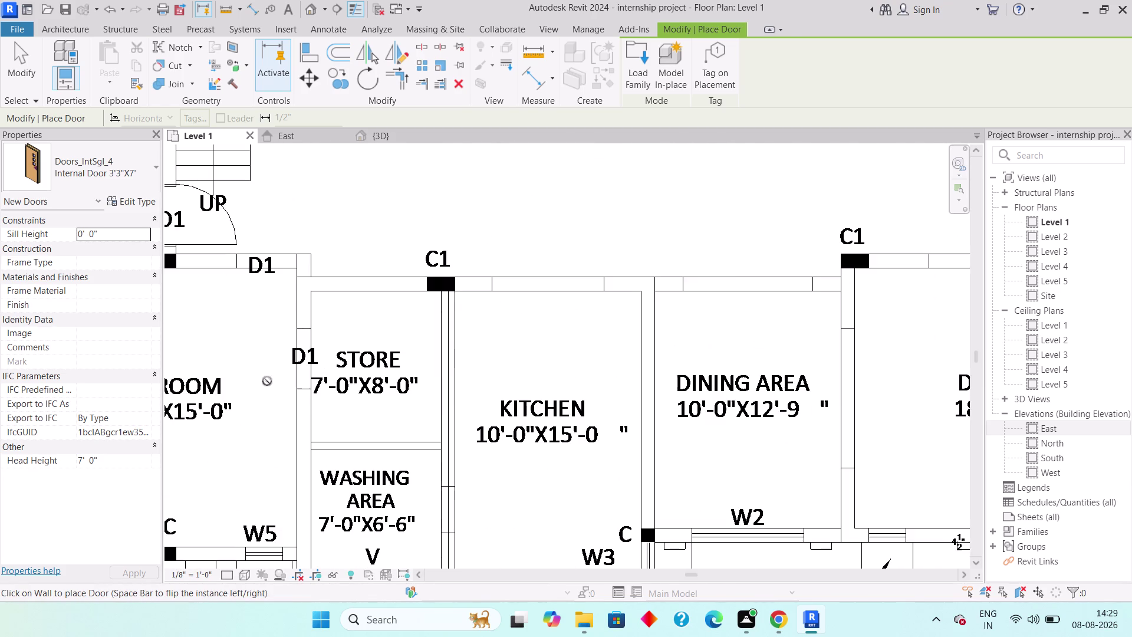
scroll(up, 3)
scroll(down, 3)
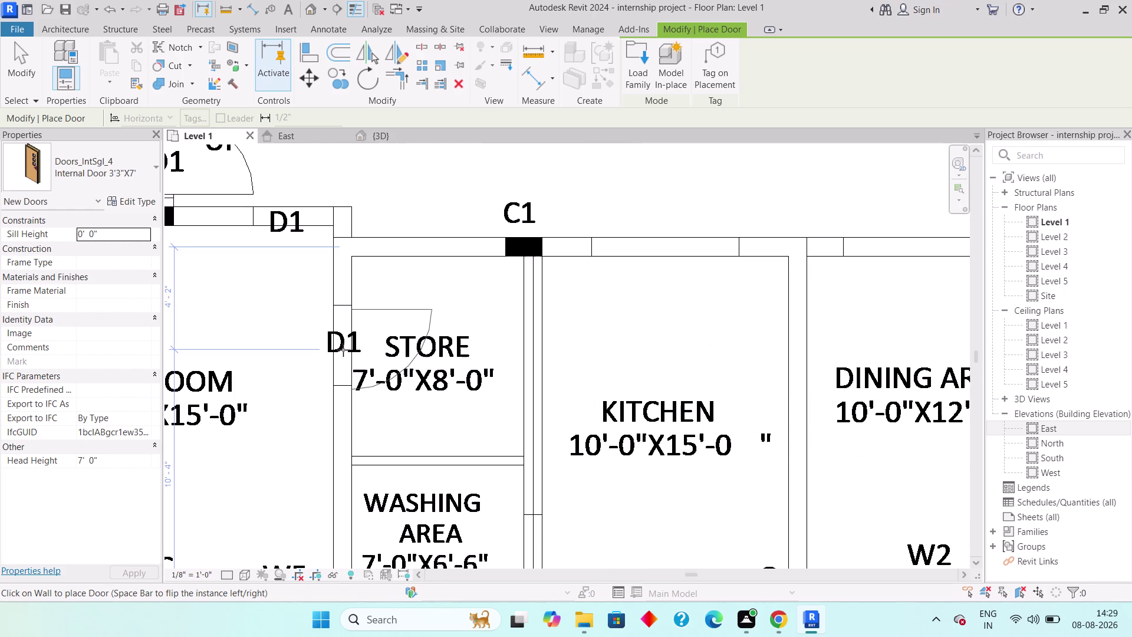
key(space)
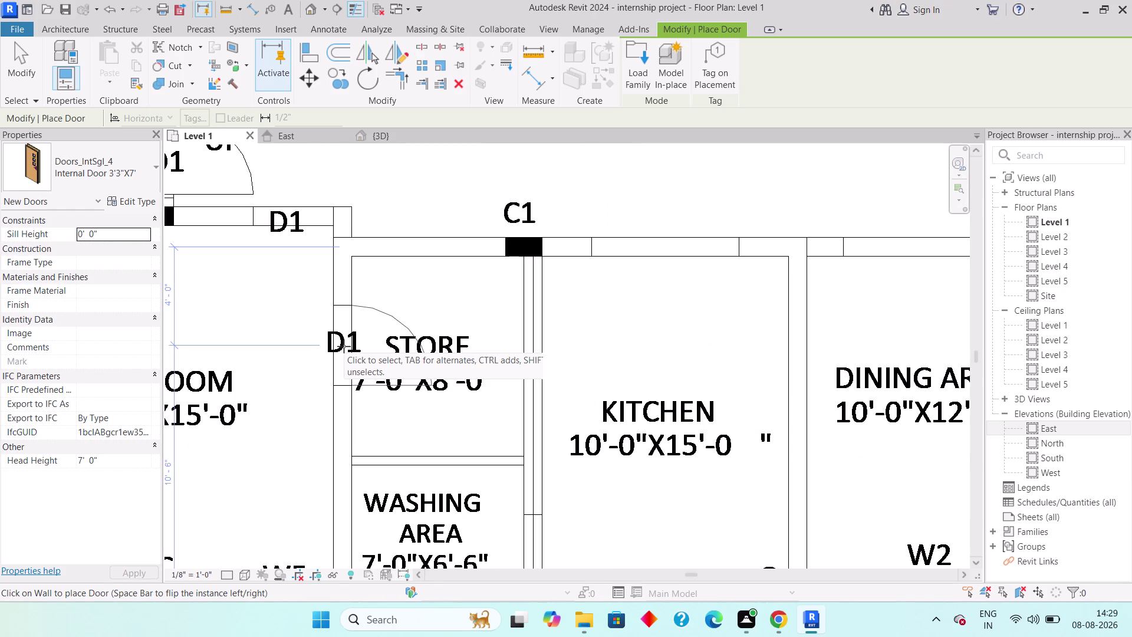
key(space)
key(space)
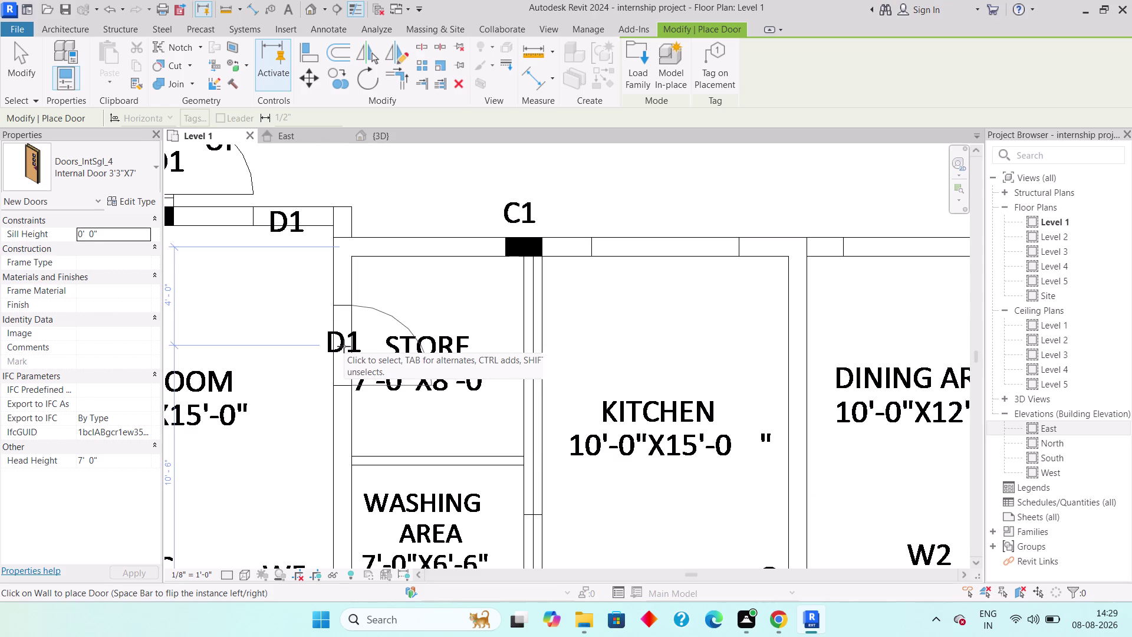
key(space)
key(space)
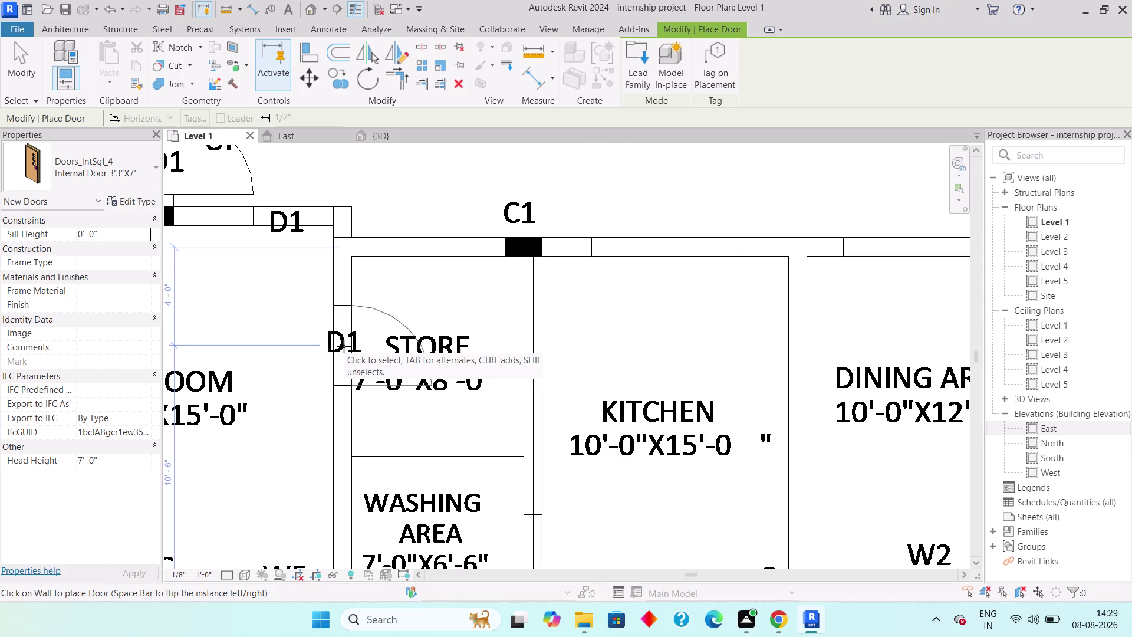
click(343, 346)
Zoom out over the whole floor plan and exit door placement.
scroll(down, 3)
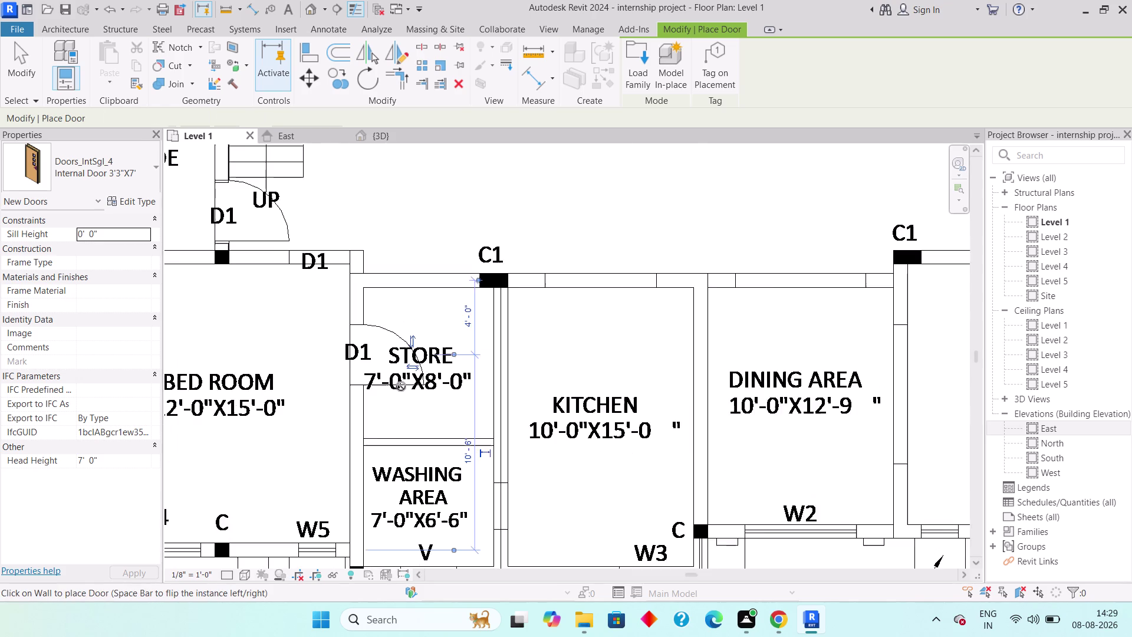
middle_drag(366, 478, 378, 392)
scroll(down, 3)
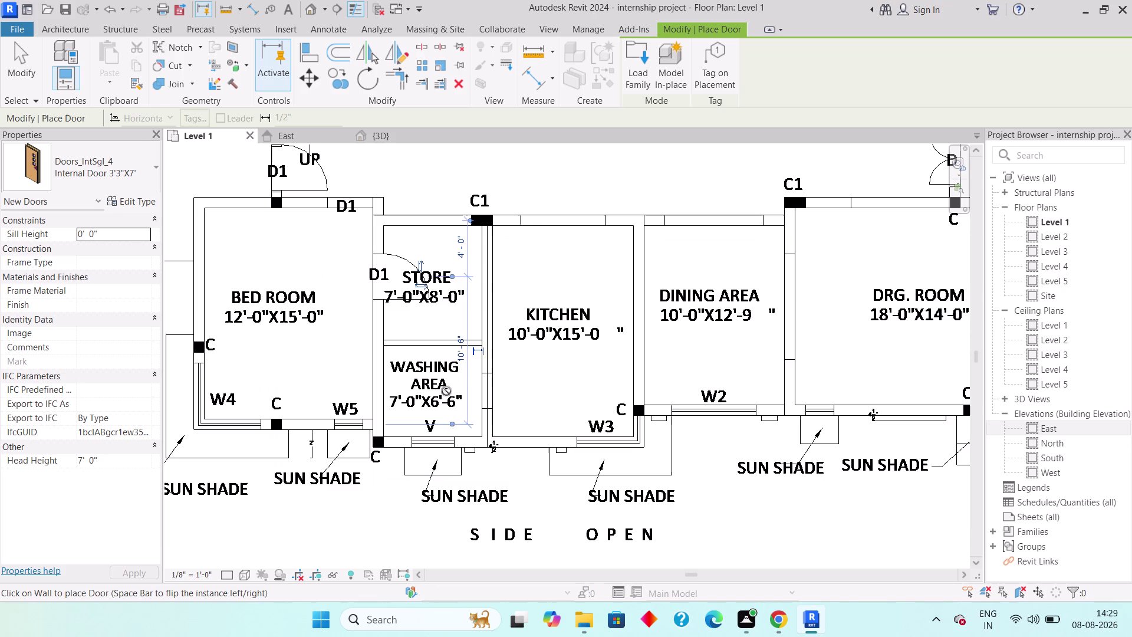
scroll(down, 3)
middle_drag(507, 246, 456, 383)
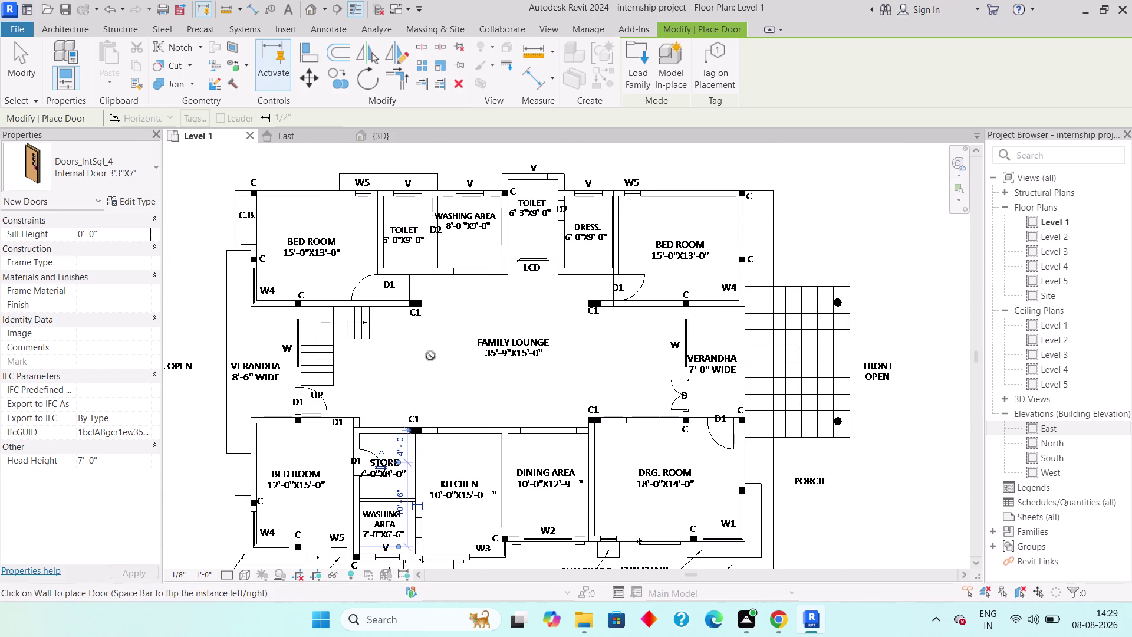
key(Escape)
key(Escape)
key(Escape)
scroll(up, 3)
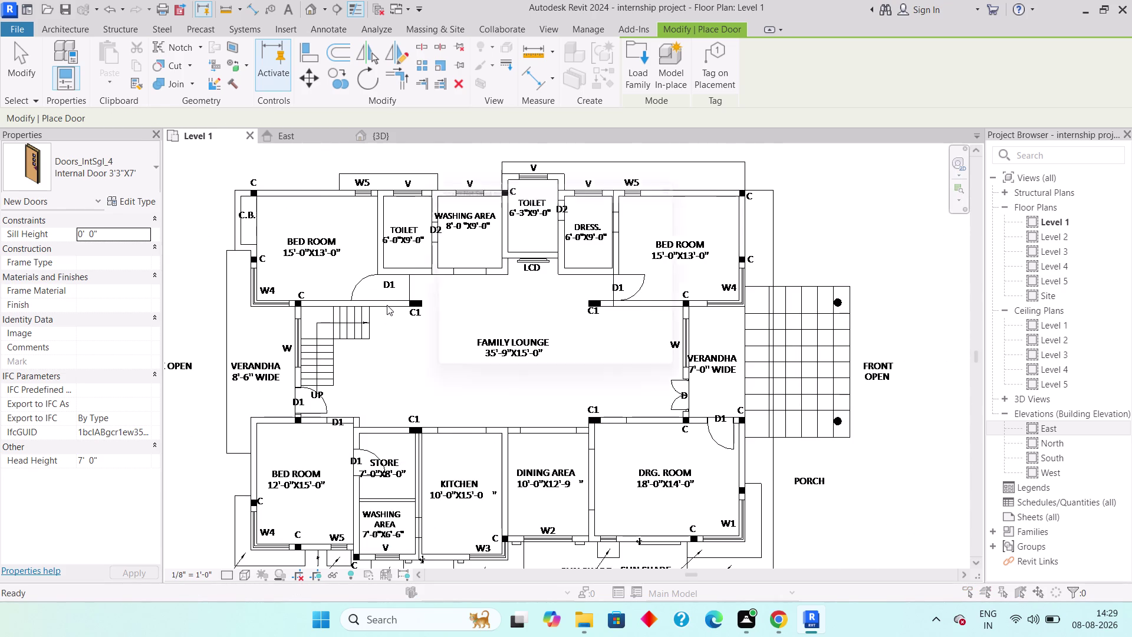
Select and check the bedroom door's swing, then deselect it.
click(453, 279)
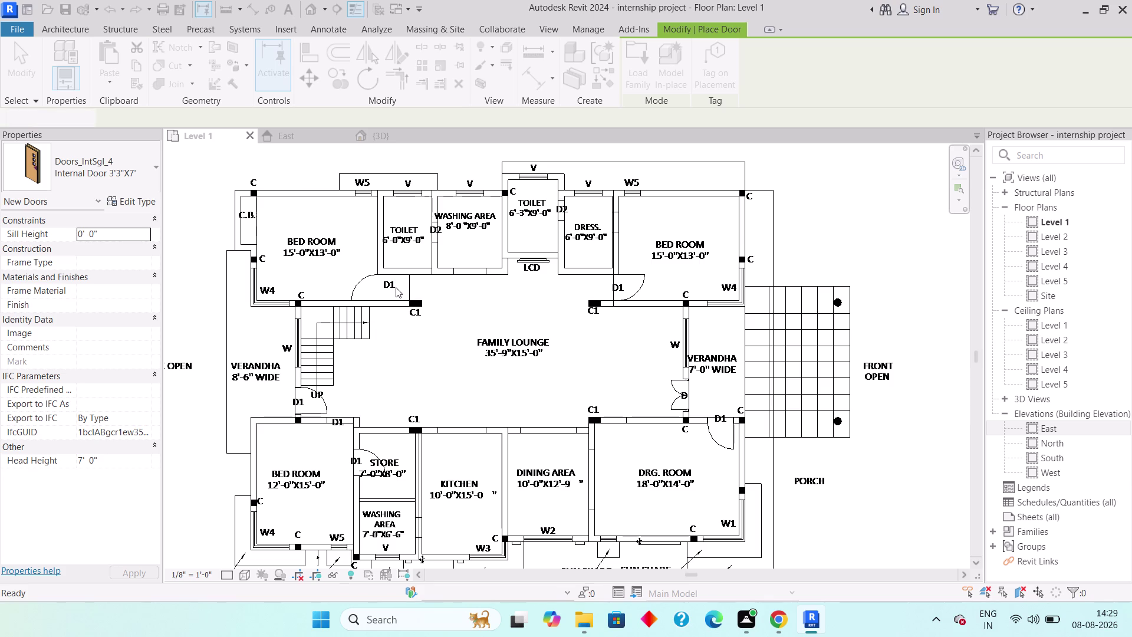
scroll(up, 3)
scroll(up, 3)
click(281, 238)
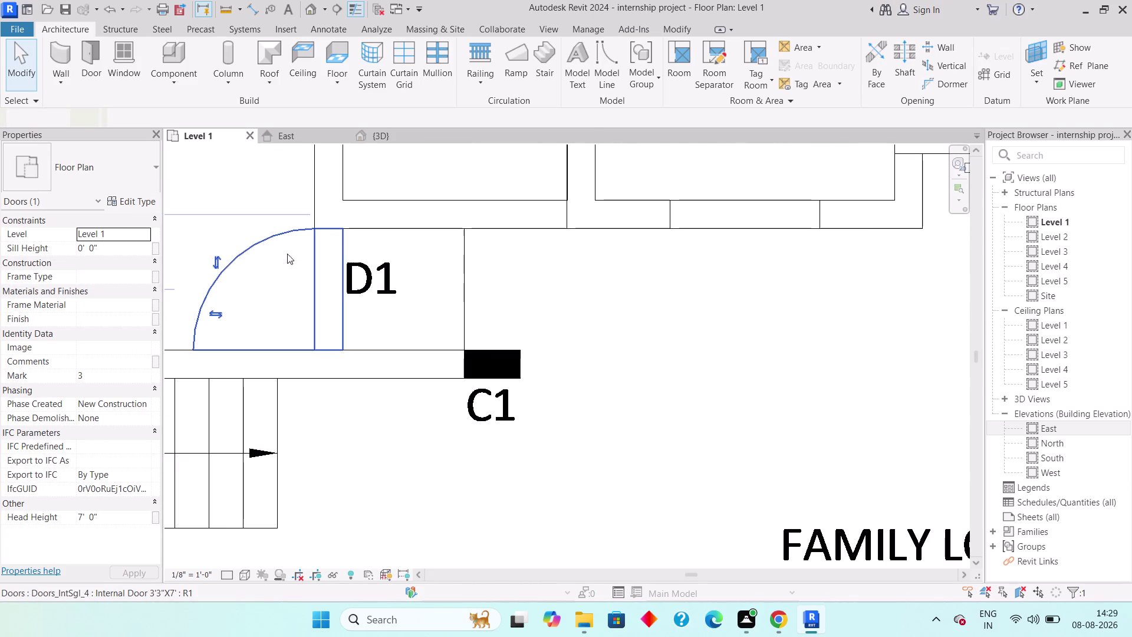
scroll(down, 3)
scroll(down, 3)
key(Escape)
Check the dress-room door flagged by the wall conflict, trying to flip its swing.
middle_drag(579, 376, 490, 376)
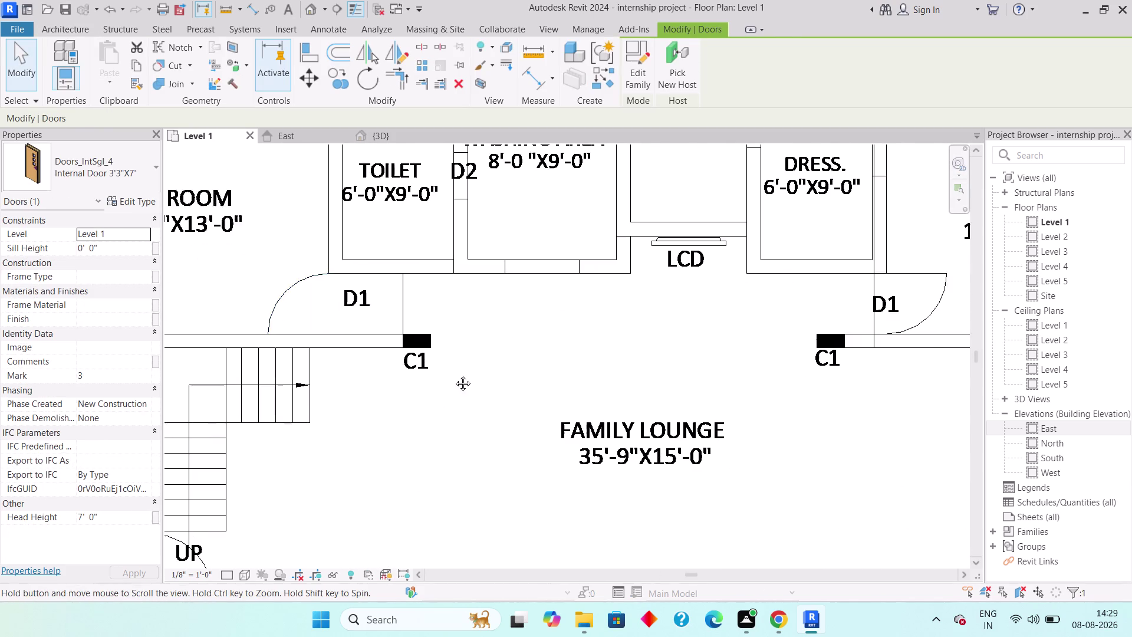
middle_drag(491, 376, 429, 372)
scroll(up, 3)
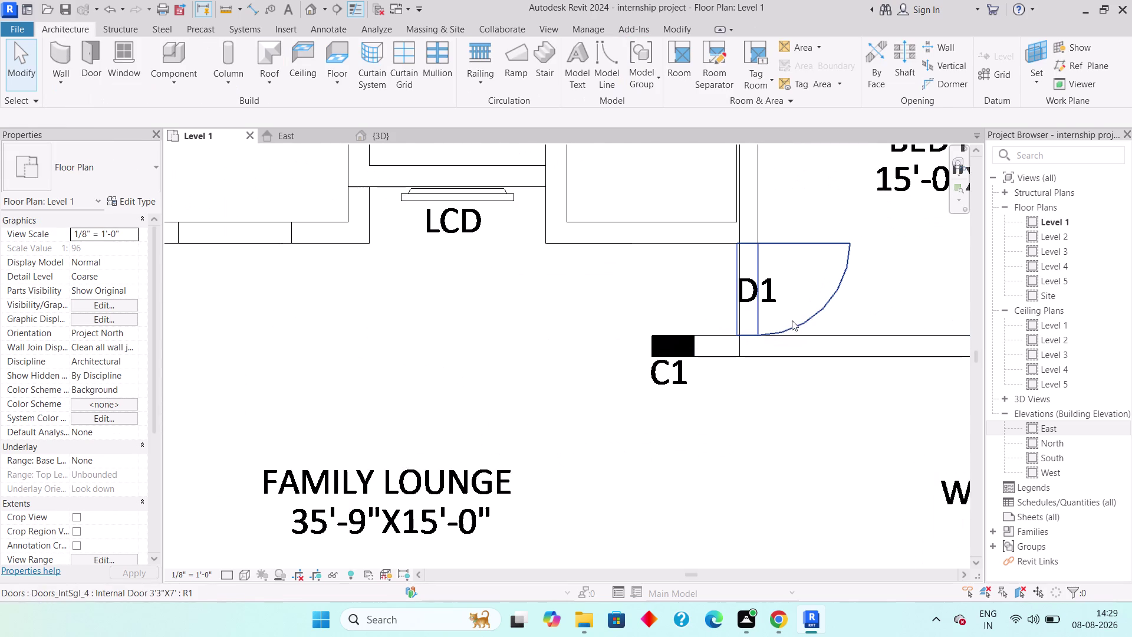
scroll(up, 3)
click(839, 339)
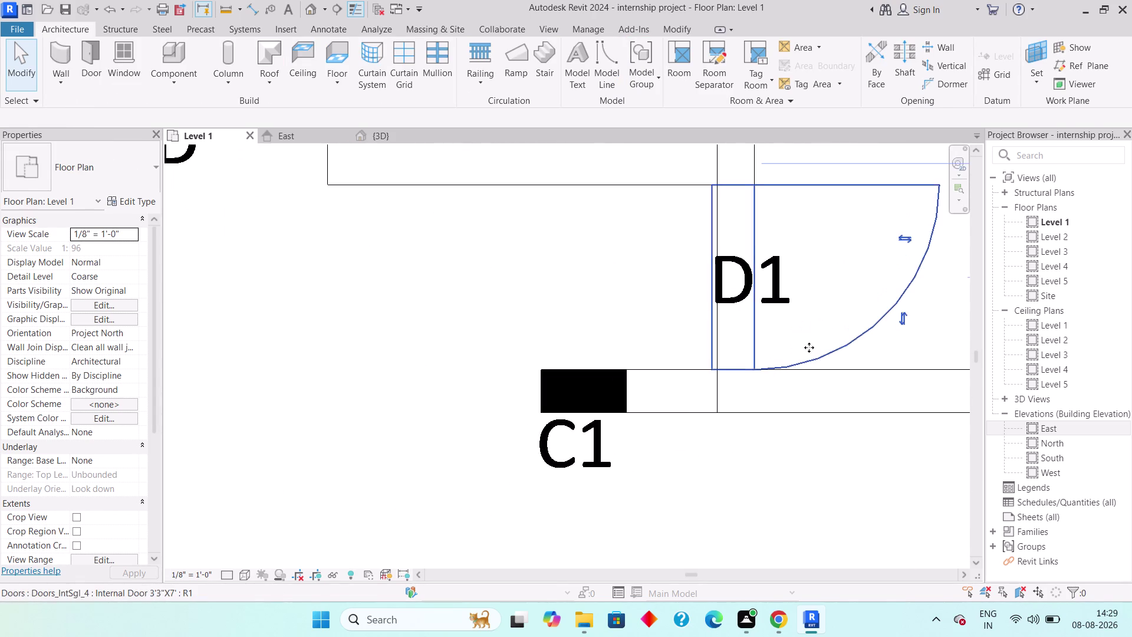
key(Right)
key(Right)
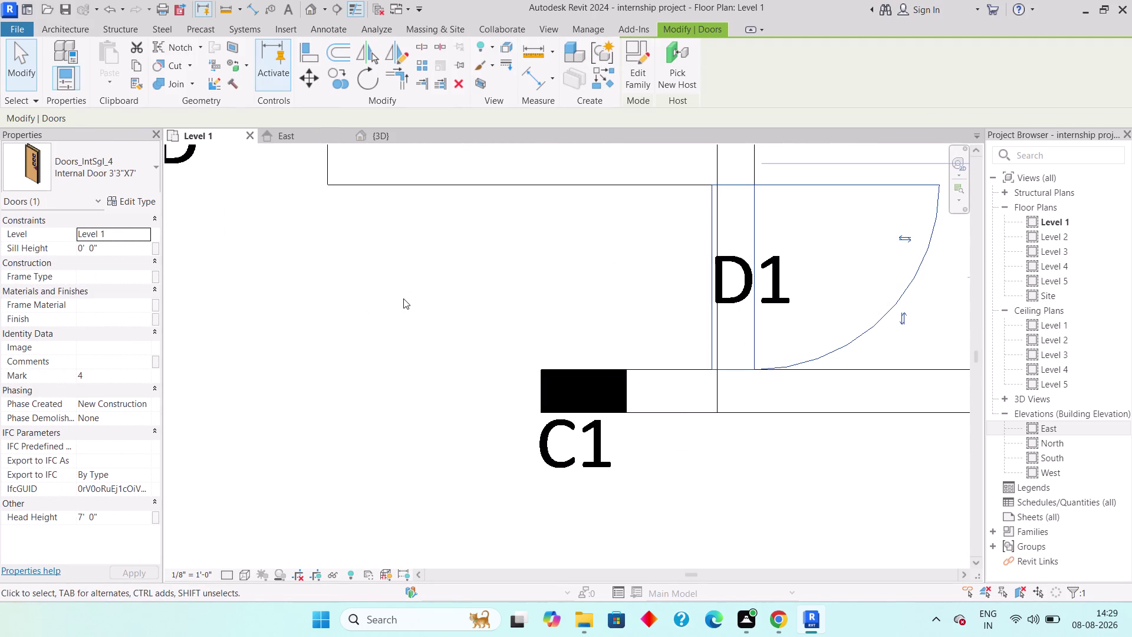
key(Up)
key(Escape)
key(Escape)
key(Escape)
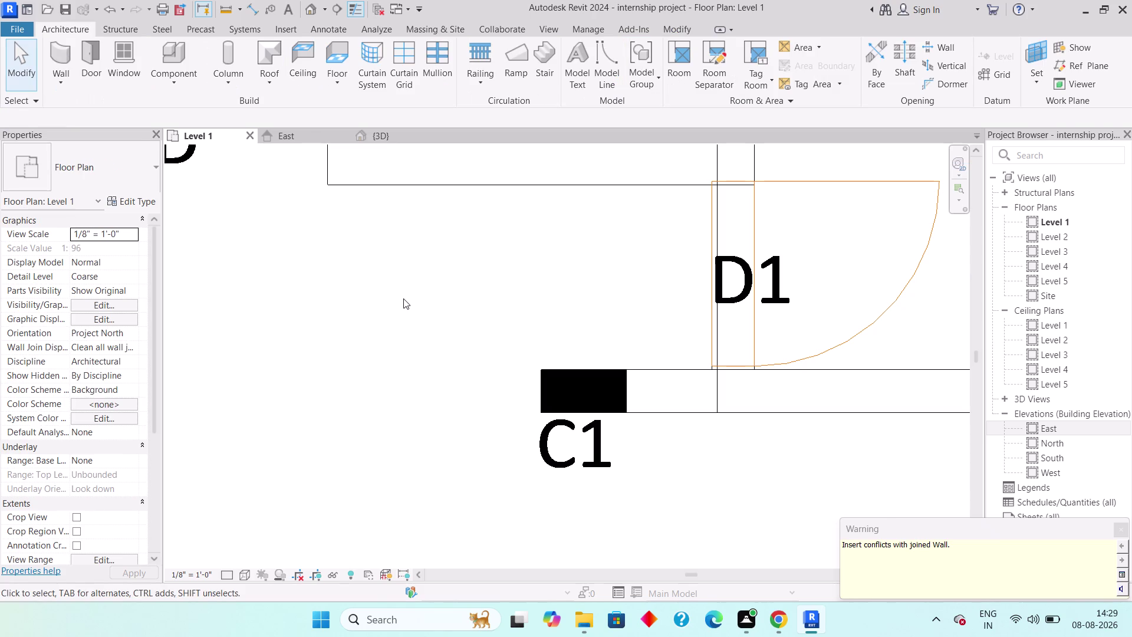
key(Escape)
key(Escape)
key(Escape)
key(Escape)
click(838, 344)
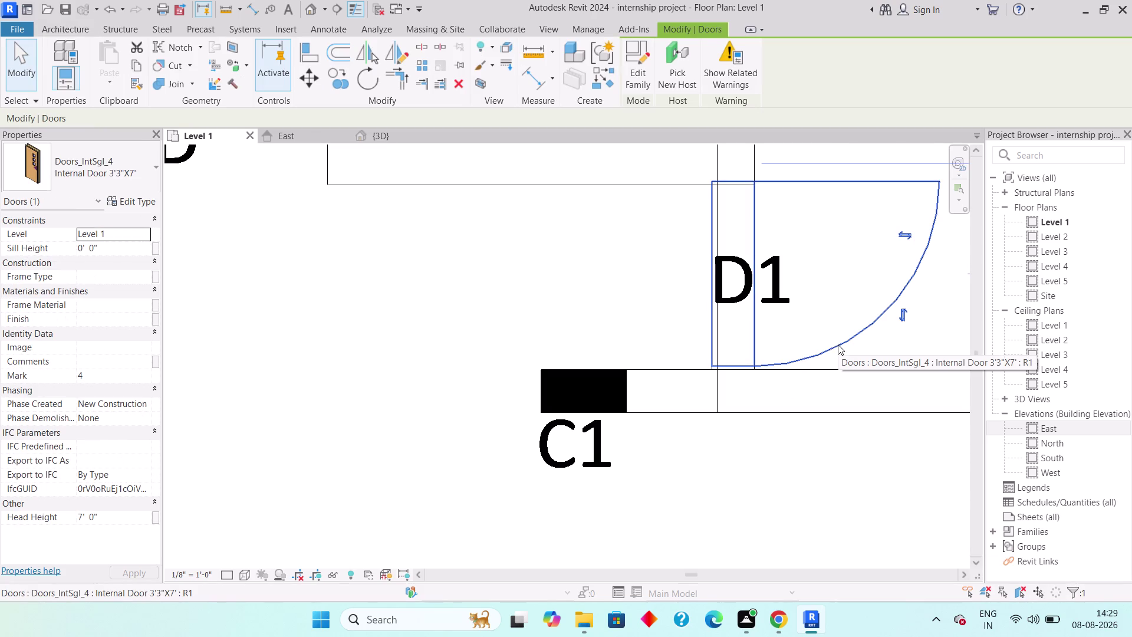
key(Up)
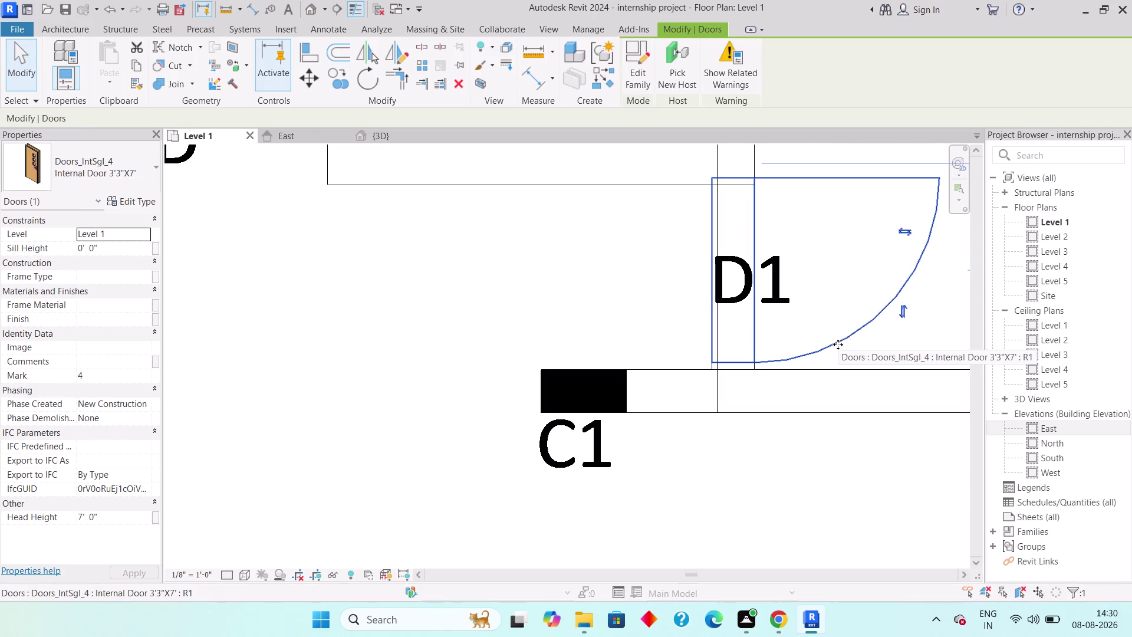
key(Down)
key(Down)
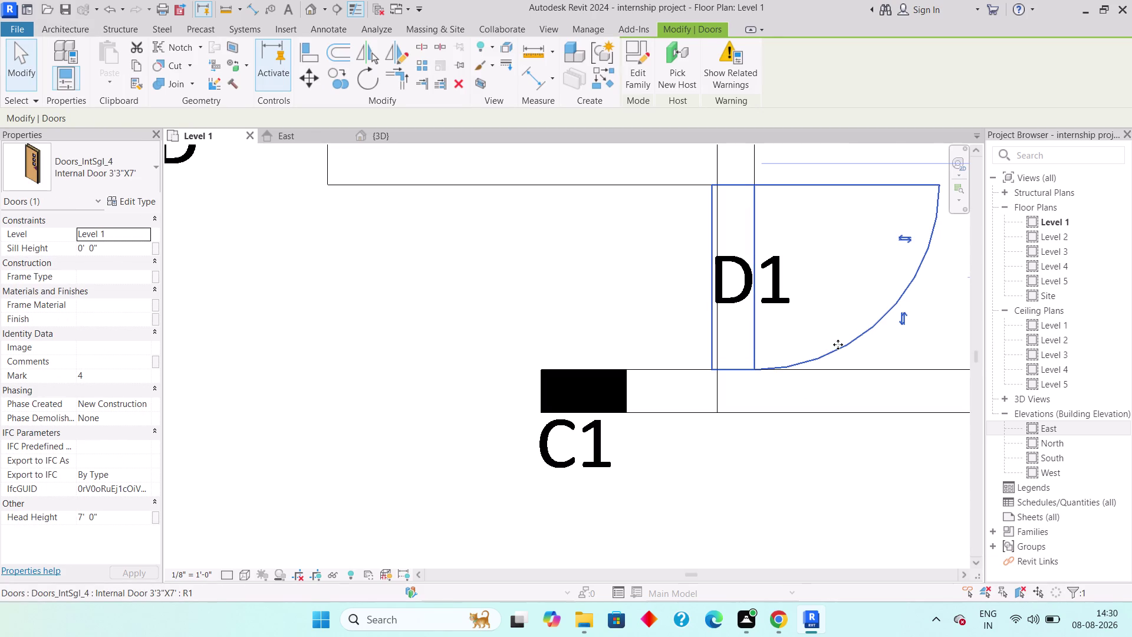
key(Right)
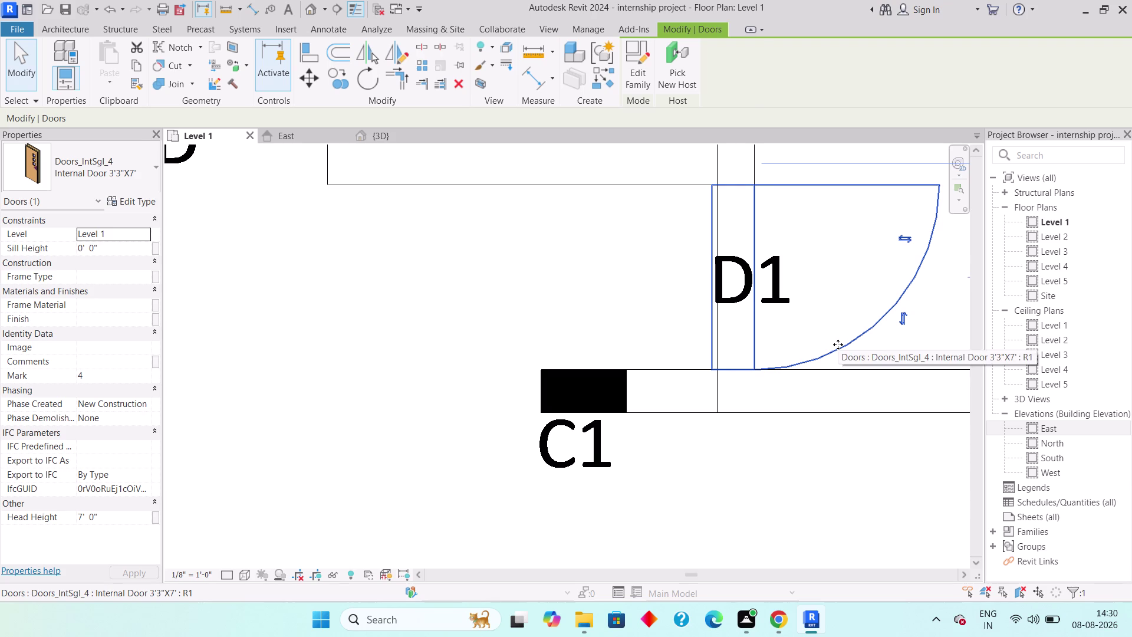
key(Escape)
Inspect the verandah's D1 door swing and deselect it.
scroll(down, 3)
key(Escape)
middle_drag(802, 404, 677, 313)
scroll(down, 3)
scroll(down, 3)
scroll(down, 3)
middle_drag(746, 447, 583, 271)
scroll(down, 3)
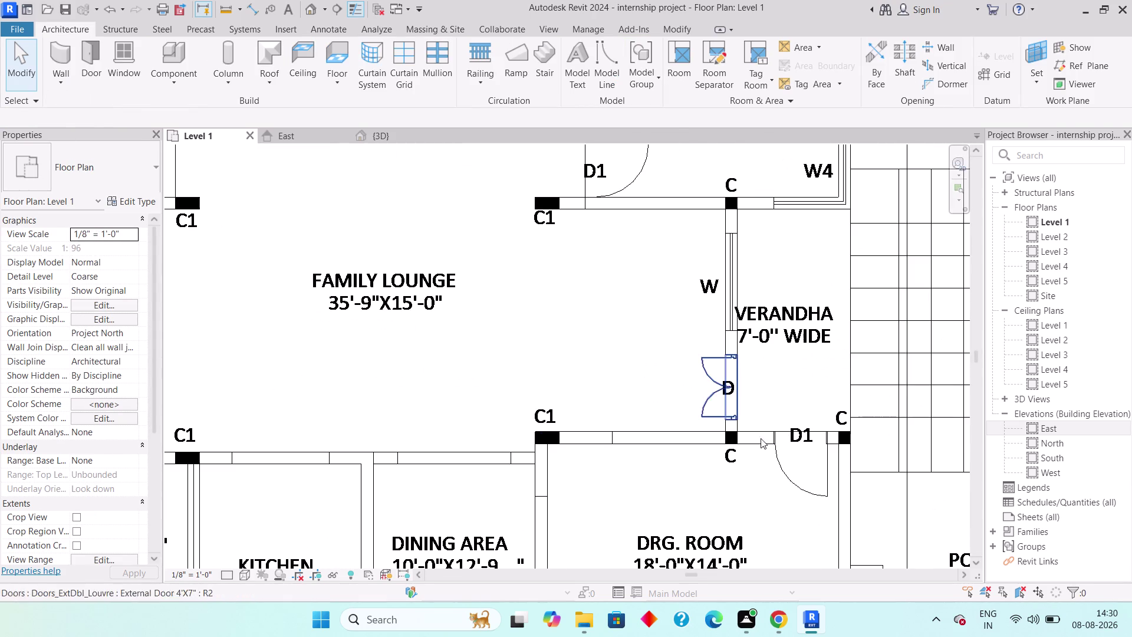
scroll(up, 3)
scroll(up, 3)
click(757, 435)
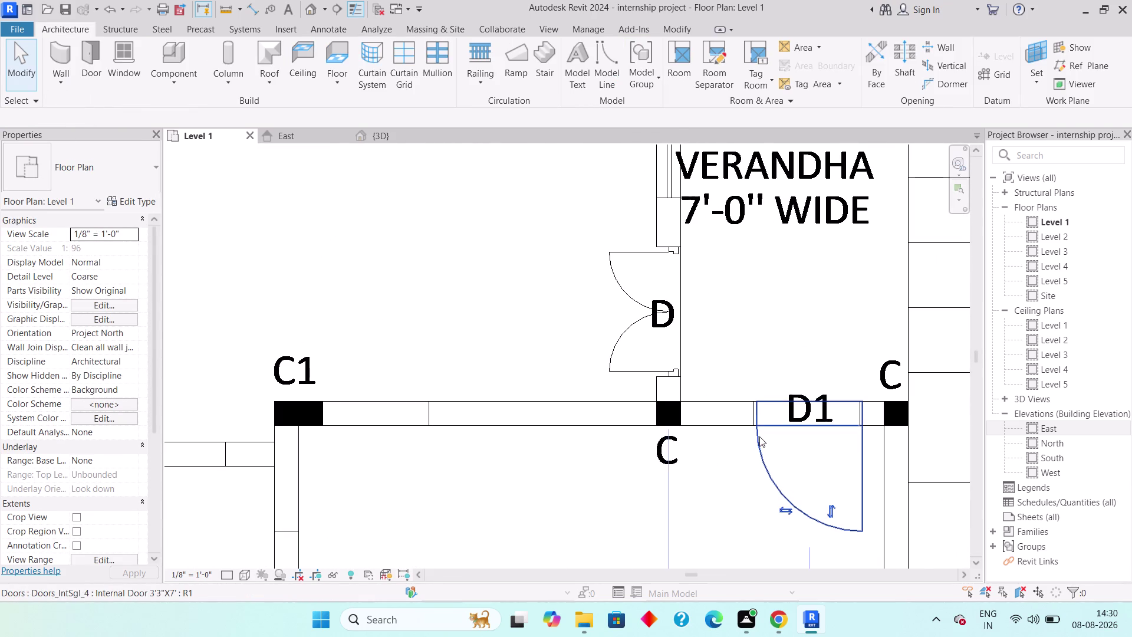
scroll(up, 3)
key(Left)
key(Left)
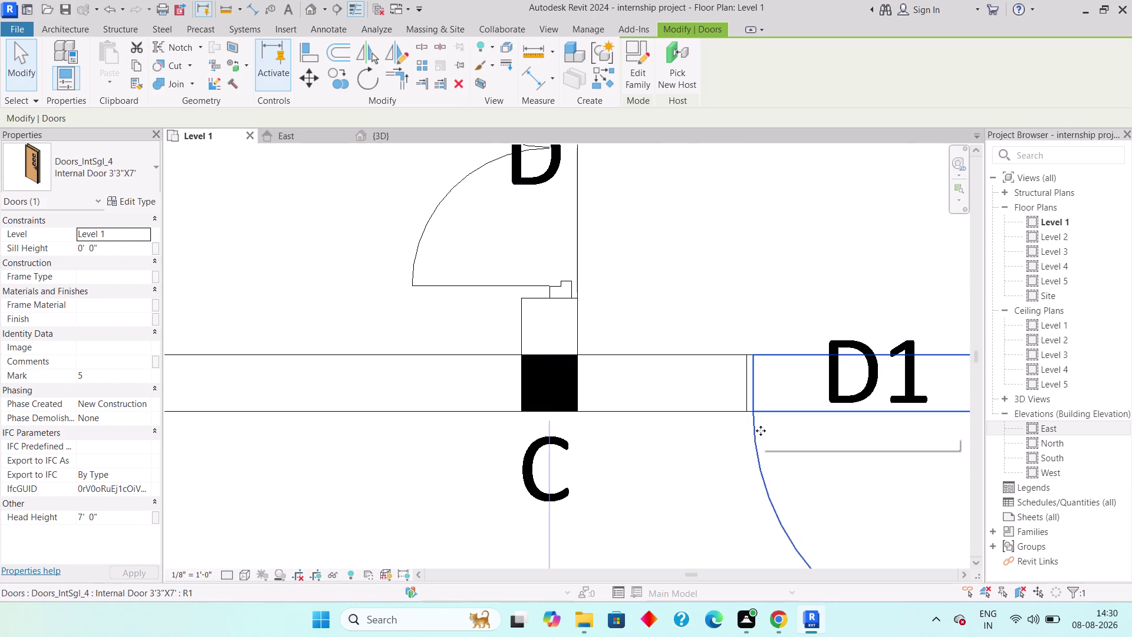
scroll(down, 3)
middle_drag(814, 440, 768, 435)
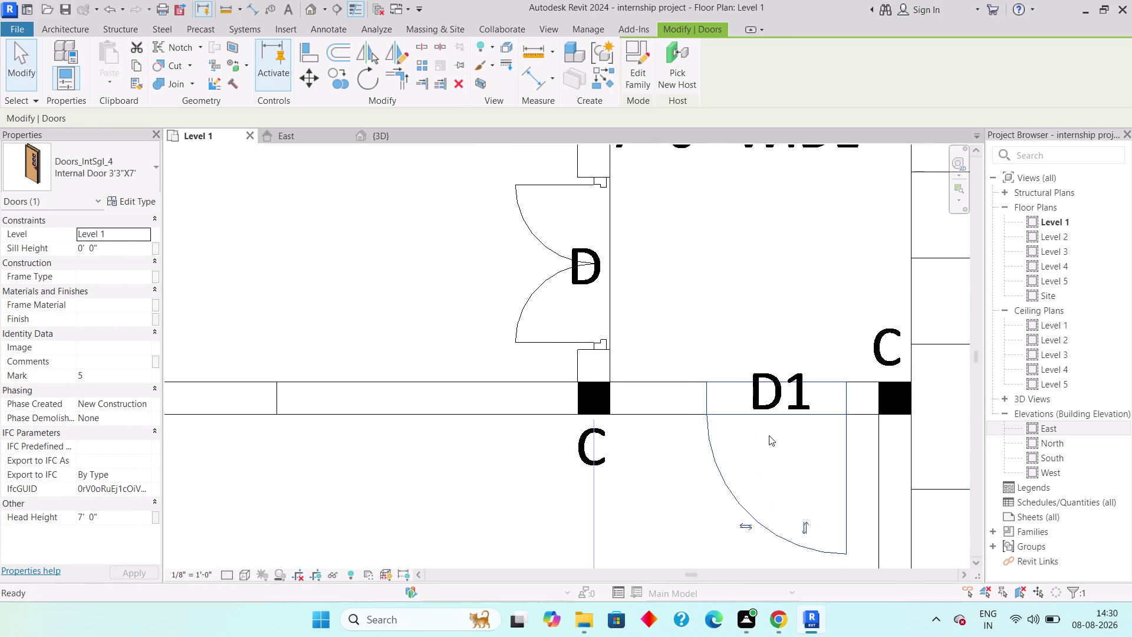
key(Escape)
Select and check the store room door, then deselect it.
scroll(down, 3)
middle_drag(544, 479, 715, 327)
scroll(down, 3)
scroll(down, 3)
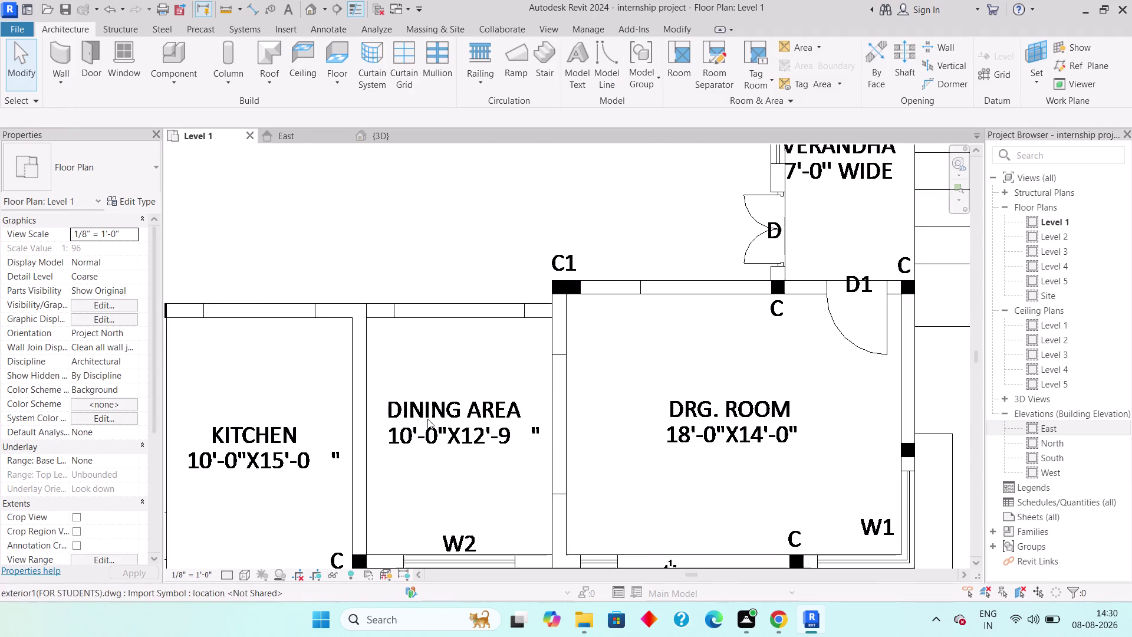
middle_drag(349, 417, 576, 338)
scroll(up, 3)
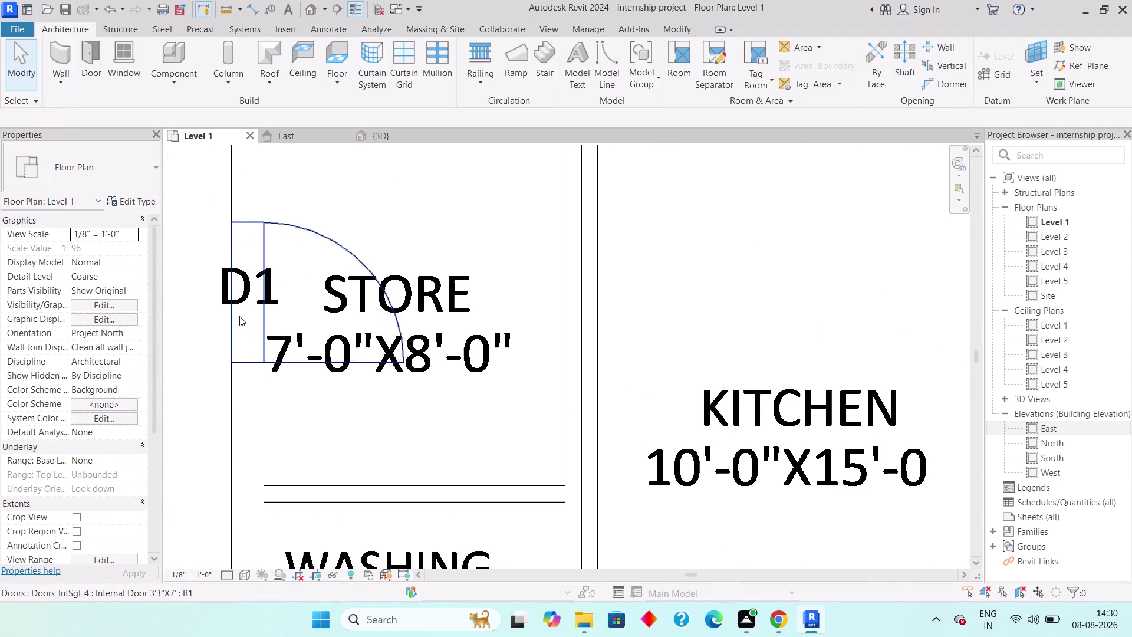
scroll(up, 3)
click(284, 178)
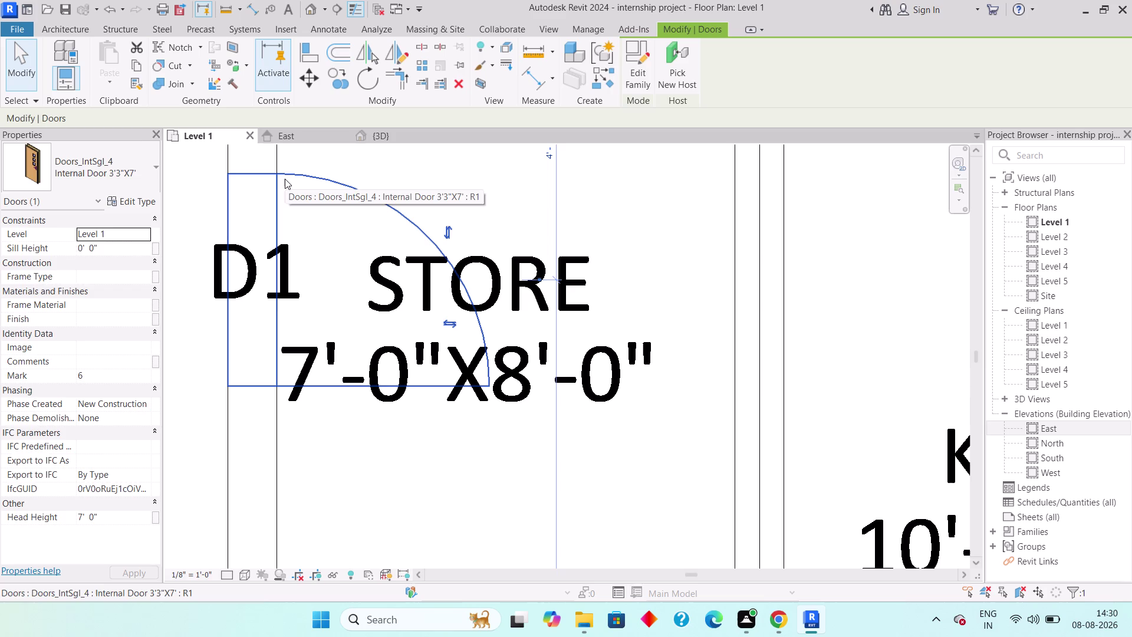
key(Escape)
key(Escape)
Zoom out to center the whole Level 1 floor plan.
scroll(down, 3)
scroll(down, 3)
middle_drag(671, 345, 638, 365)
scroll(down, 3)
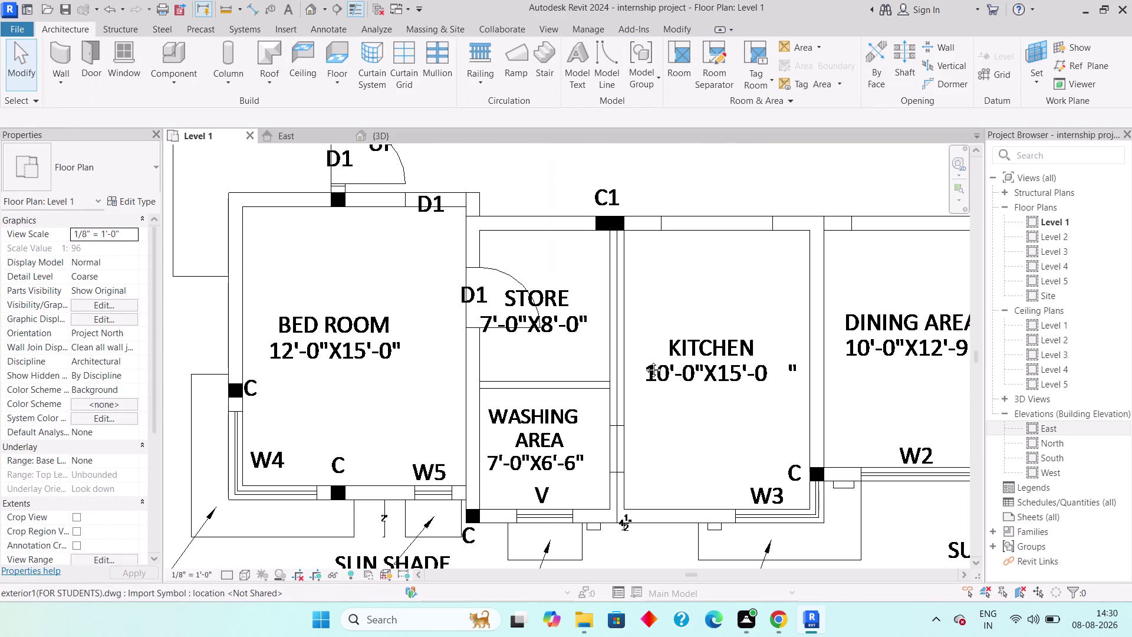
middle_drag(638, 365, 578, 390)
scroll(down, 3)
middle_drag(590, 352, 505, 417)
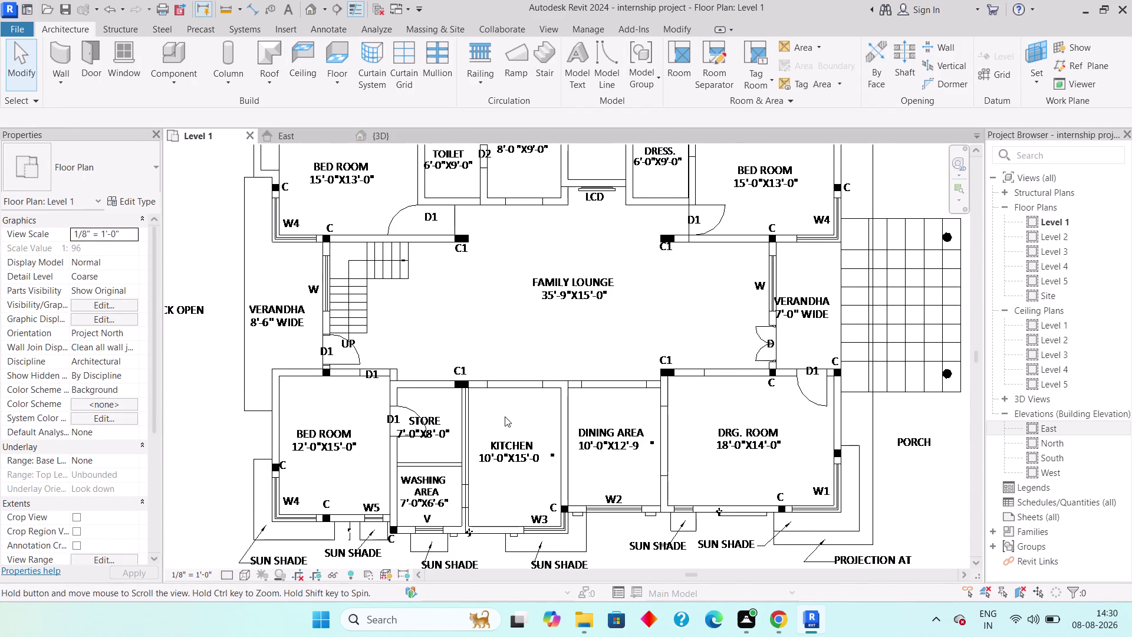
middle_drag(549, 404, 540, 405)
Switch to the 3D view and orbit above the house to see the floor layout.
click(391, 132)
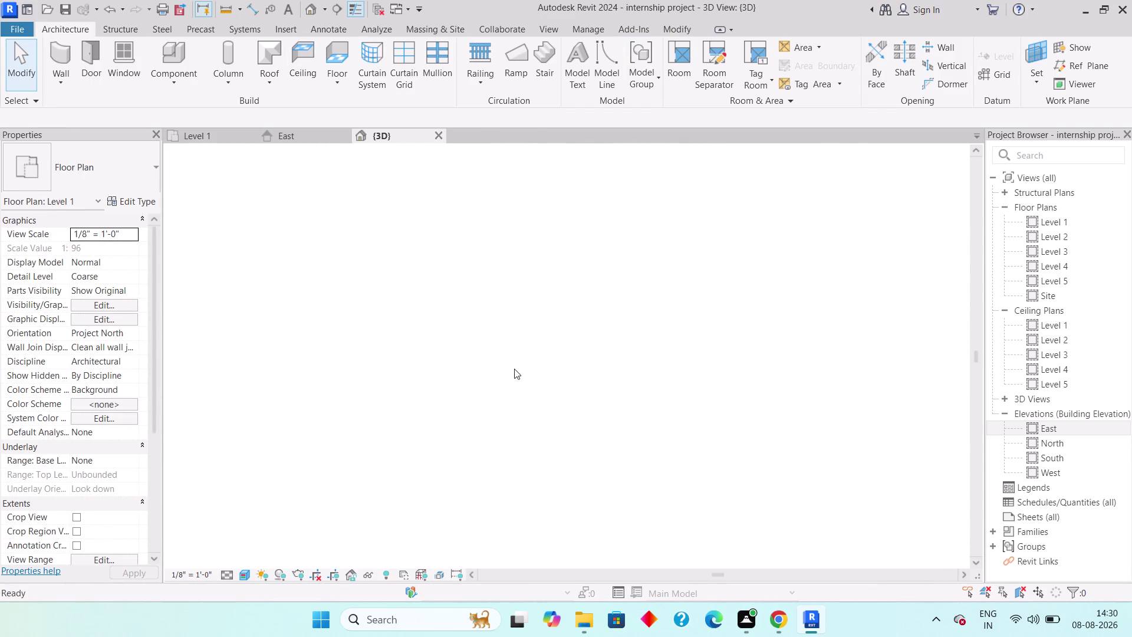
click(1035, 626)
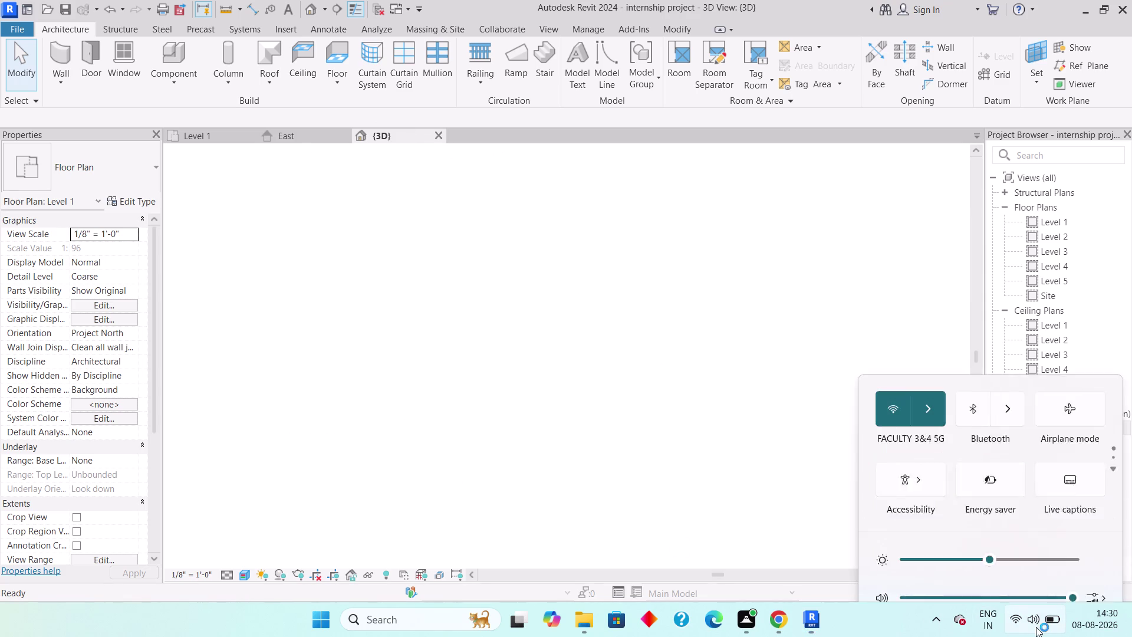
click(1035, 626)
scroll(down, 3)
middle_drag(758, 454, 699, 463)
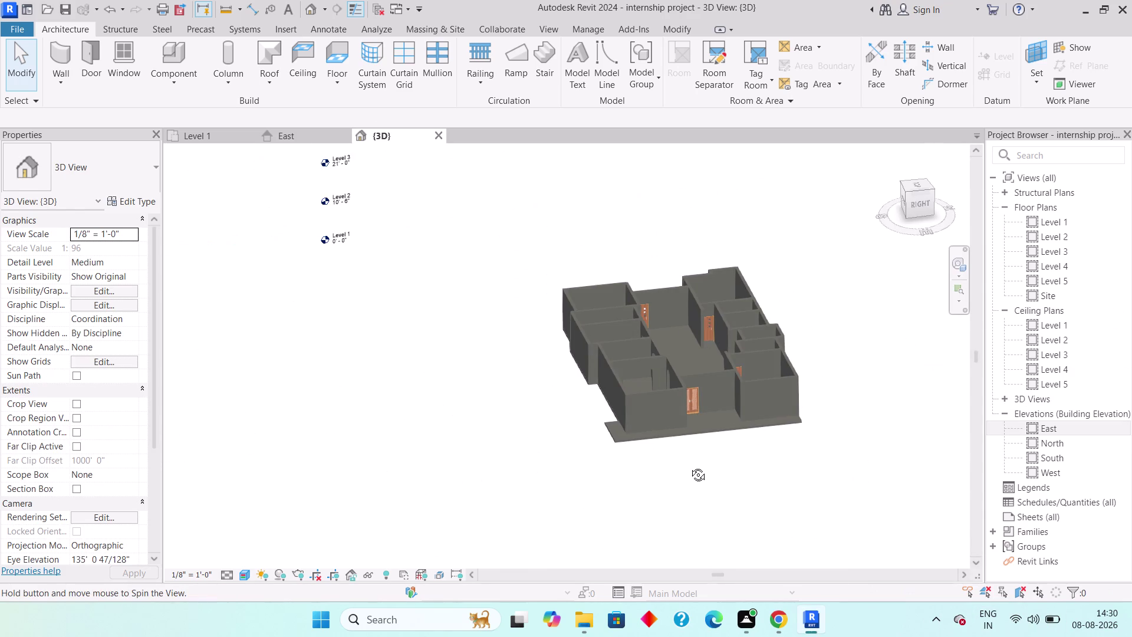
middle_drag(699, 464, 605, 497)
scroll(up, 3)
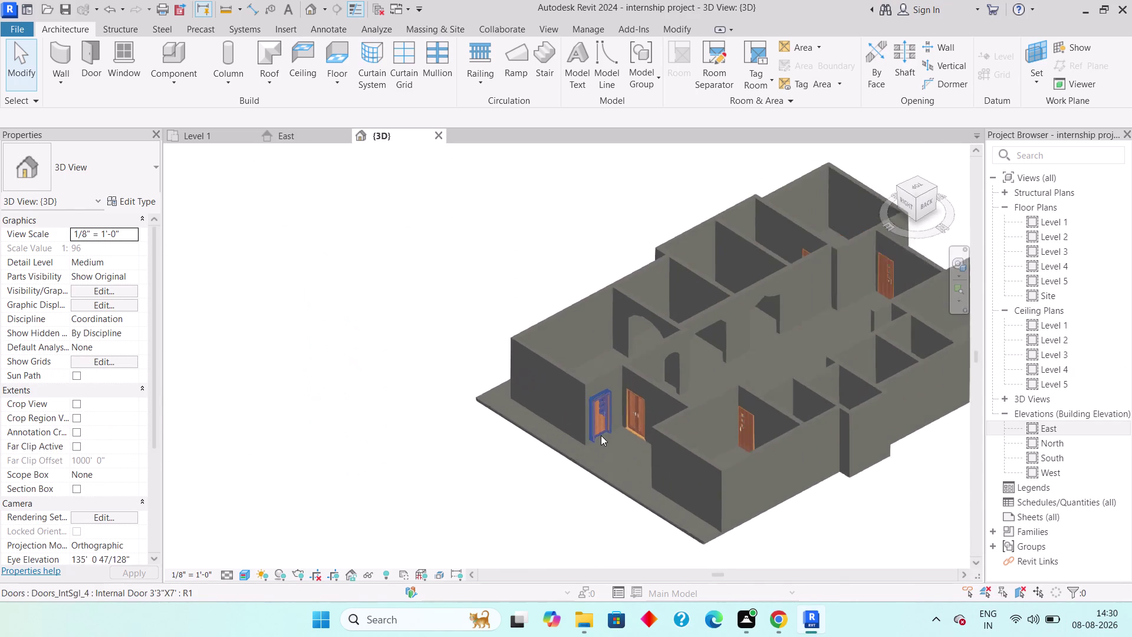
scroll(up, 3)
middle_drag(636, 480, 629, 441)
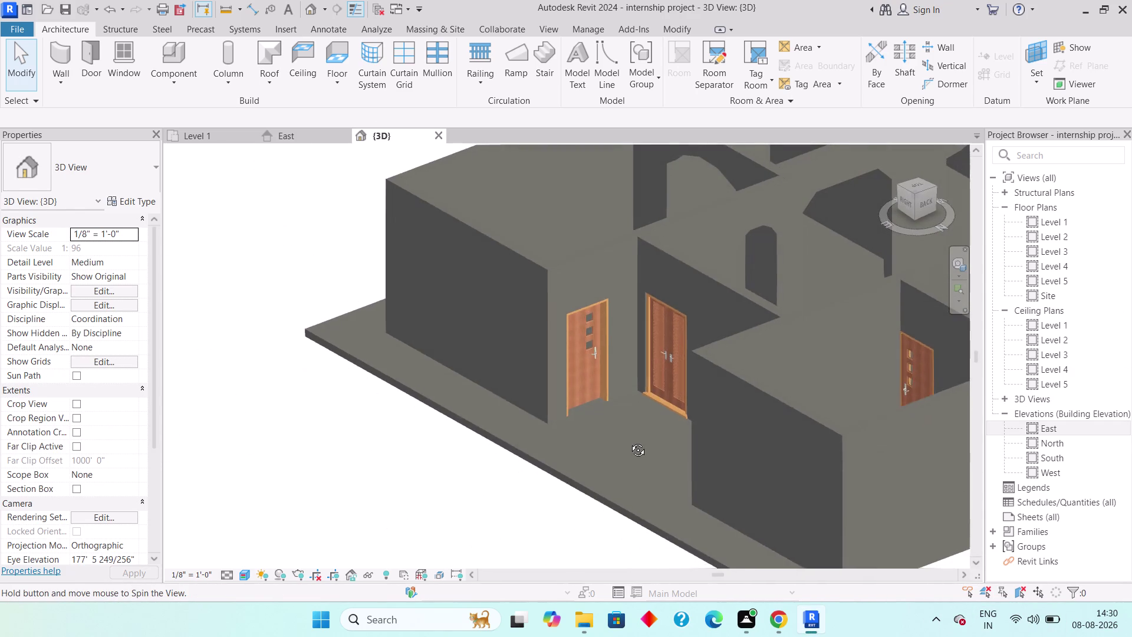
middle_drag(629, 441, 629, 438)
middle_drag(626, 440, 699, 520)
scroll(down, 3)
middle_drag(791, 472, 865, 415)
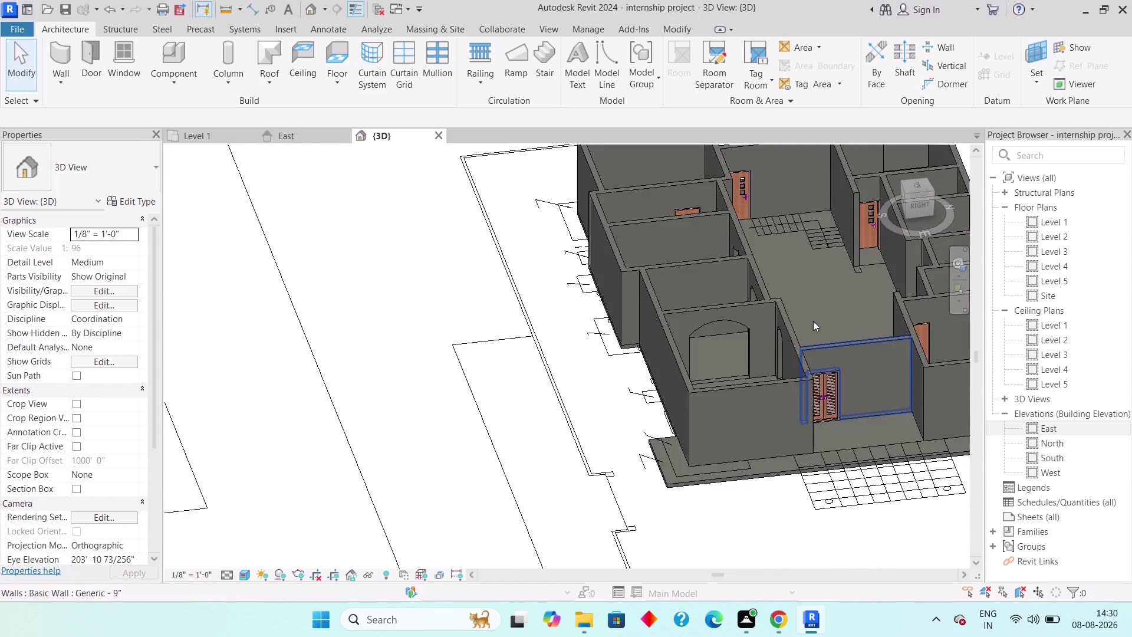
middle_drag(799, 300, 707, 426)
middle_drag(746, 399, 731, 460)
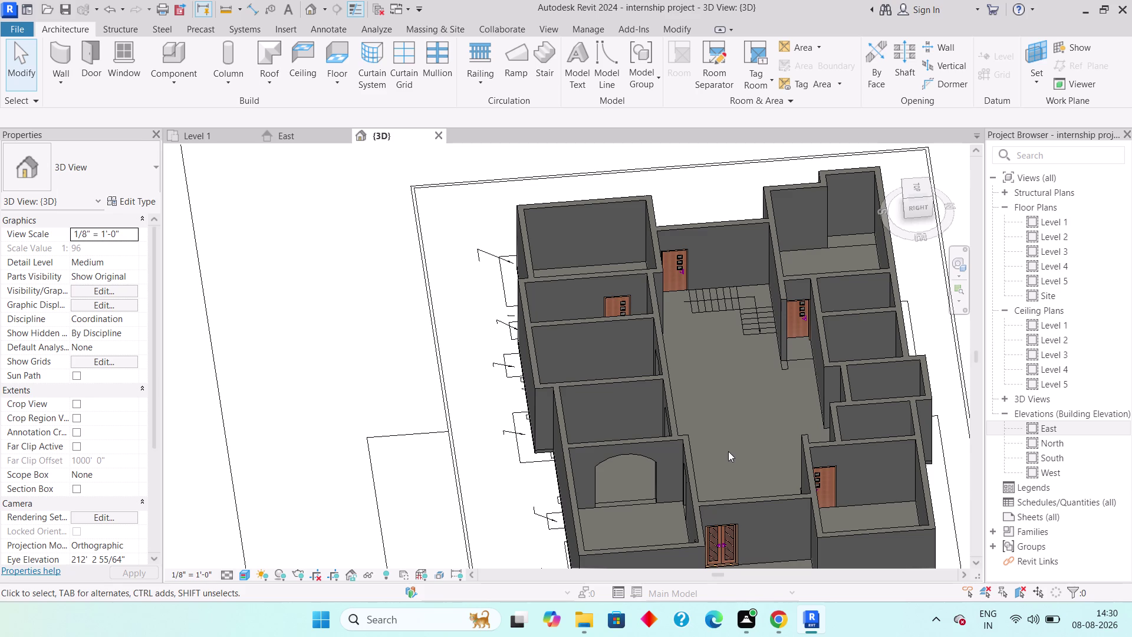
Orbit to inspect the interior walls and doors from other angles.
scroll(up, 3)
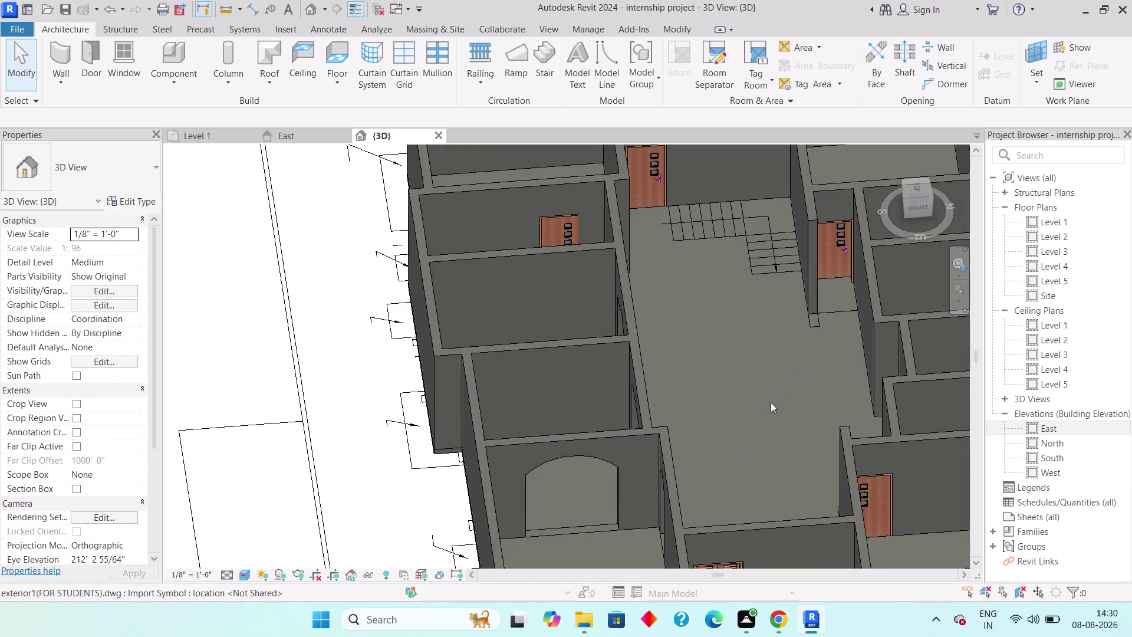
middle_drag(769, 408, 739, 396)
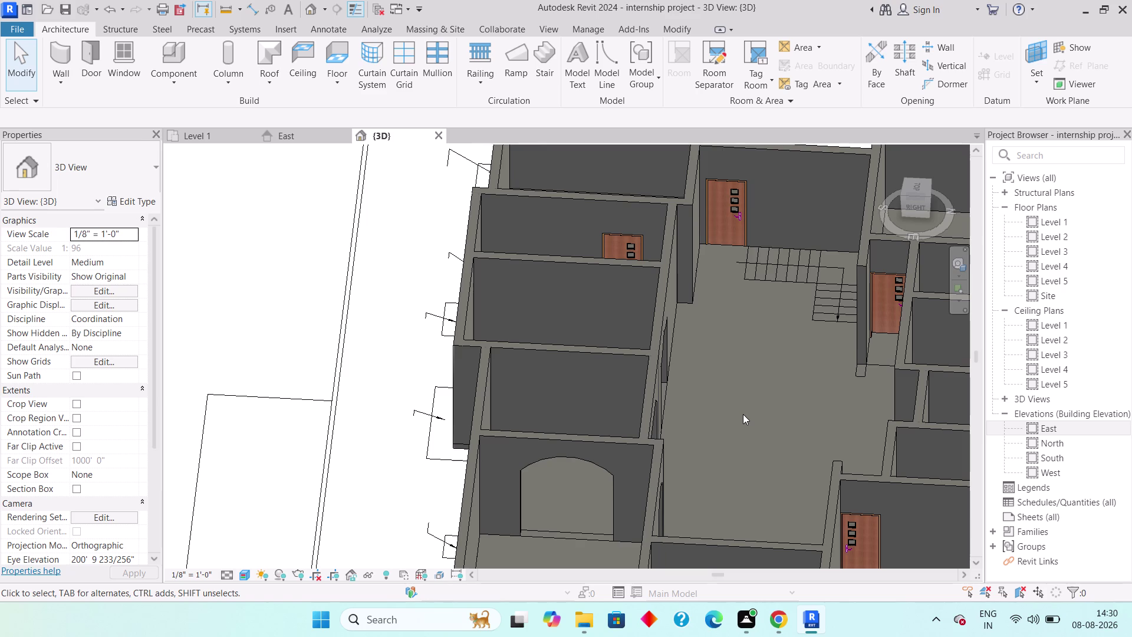
middle_drag(746, 416, 735, 394)
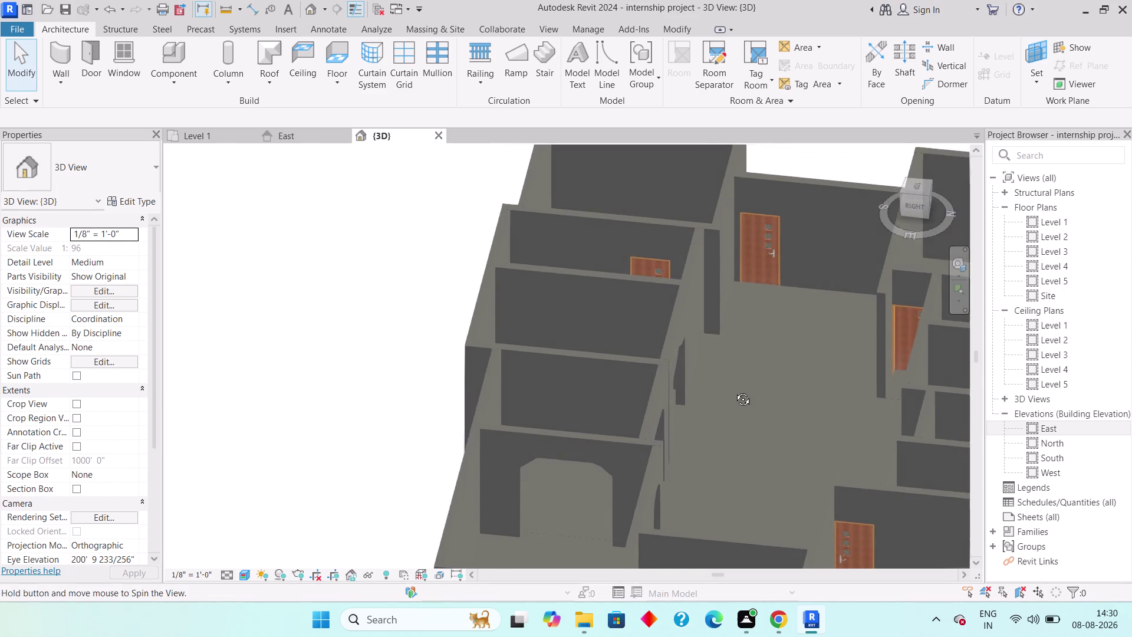
middle_drag(735, 393, 481, 459)
middle_drag(571, 459, 794, 474)
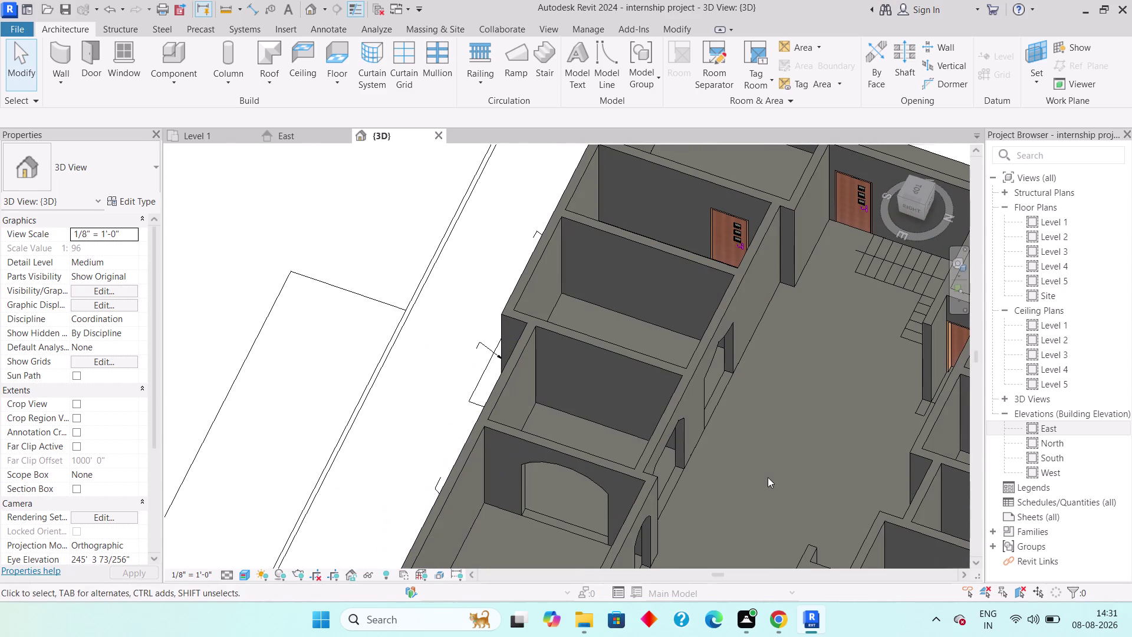
key(Escape)
key(Escape)
key(Escape)
Orbit over the front rooms and arched openings, then pull back to the whole house.
middle_drag(709, 497, 709, 498)
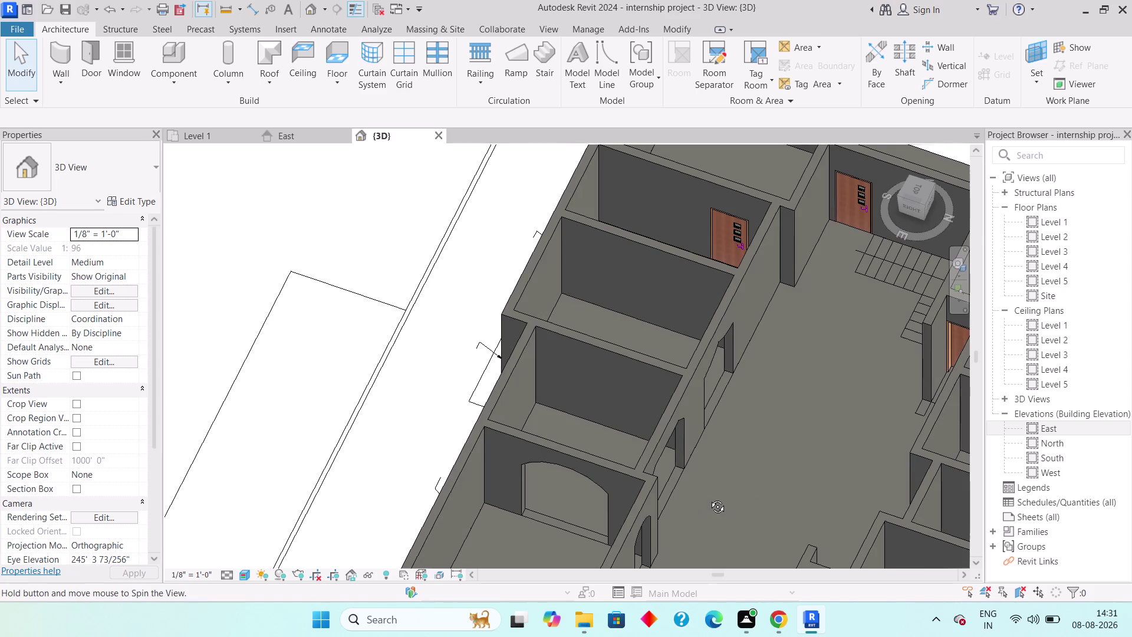
middle_drag(709, 497, 718, 480)
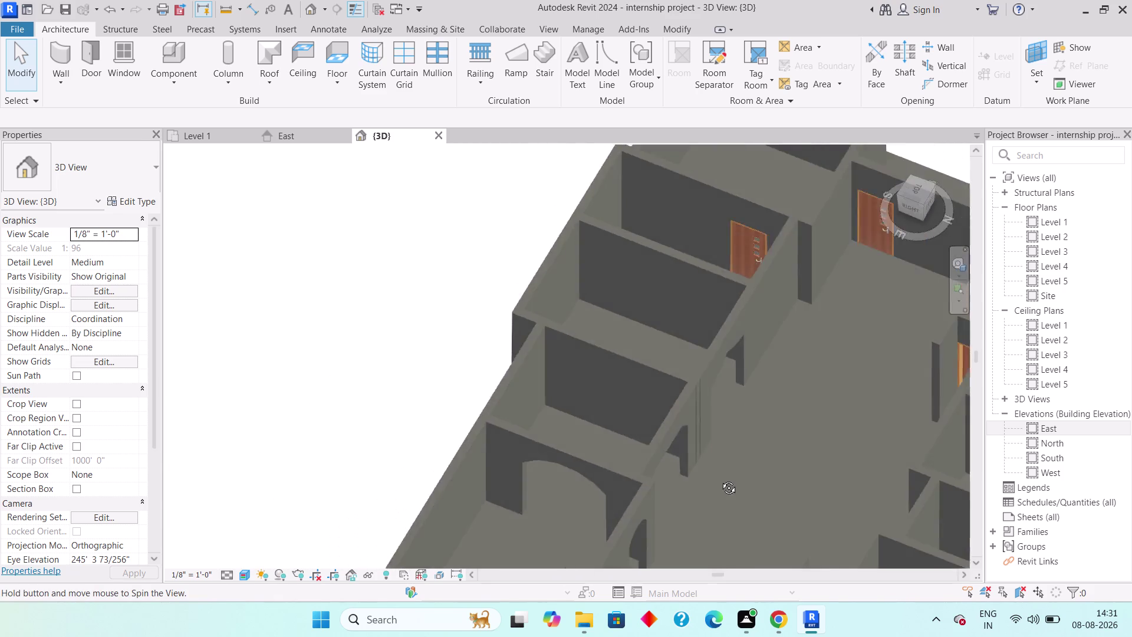
middle_drag(718, 479, 861, 425)
middle_drag(661, 464, 665, 460)
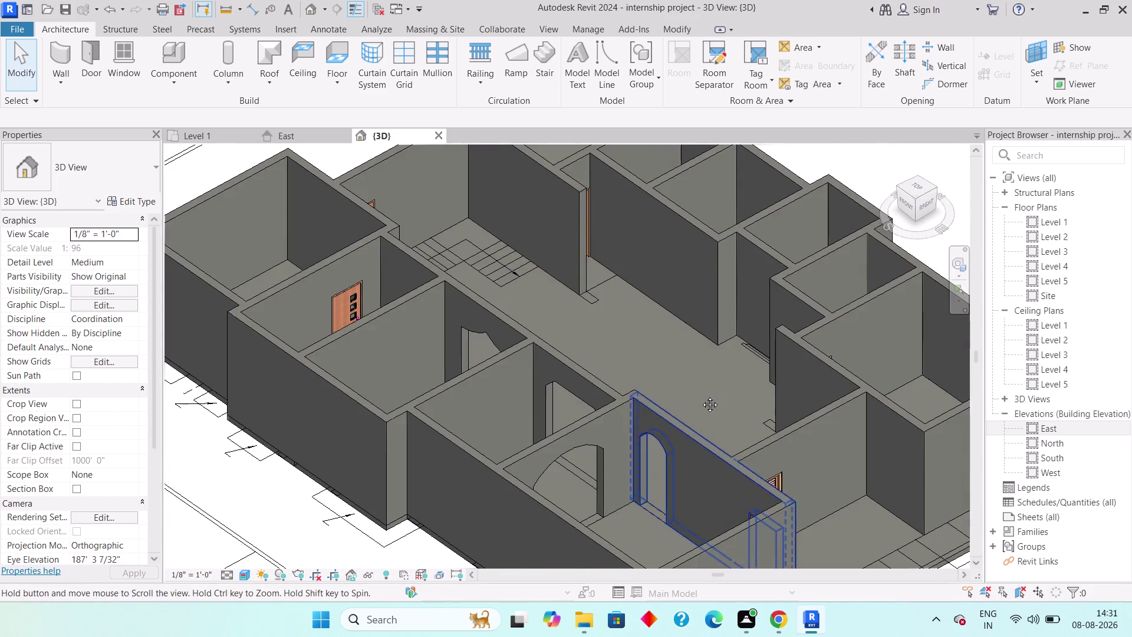
middle_drag(665, 460, 704, 358)
middle_drag(700, 392, 715, 424)
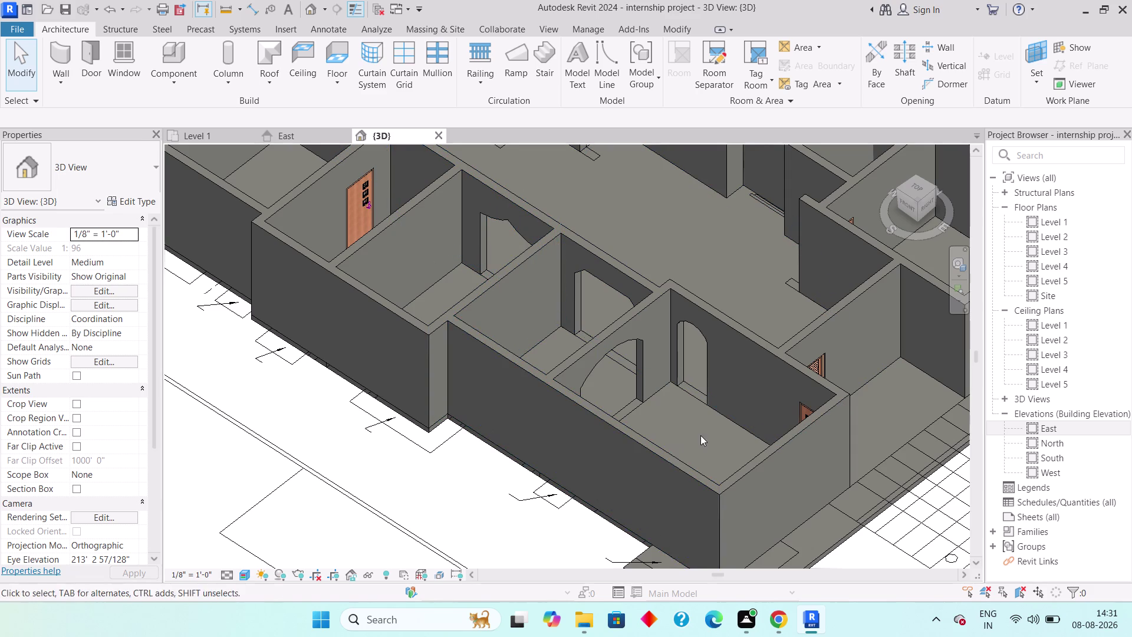
middle_drag(704, 435, 659, 392)
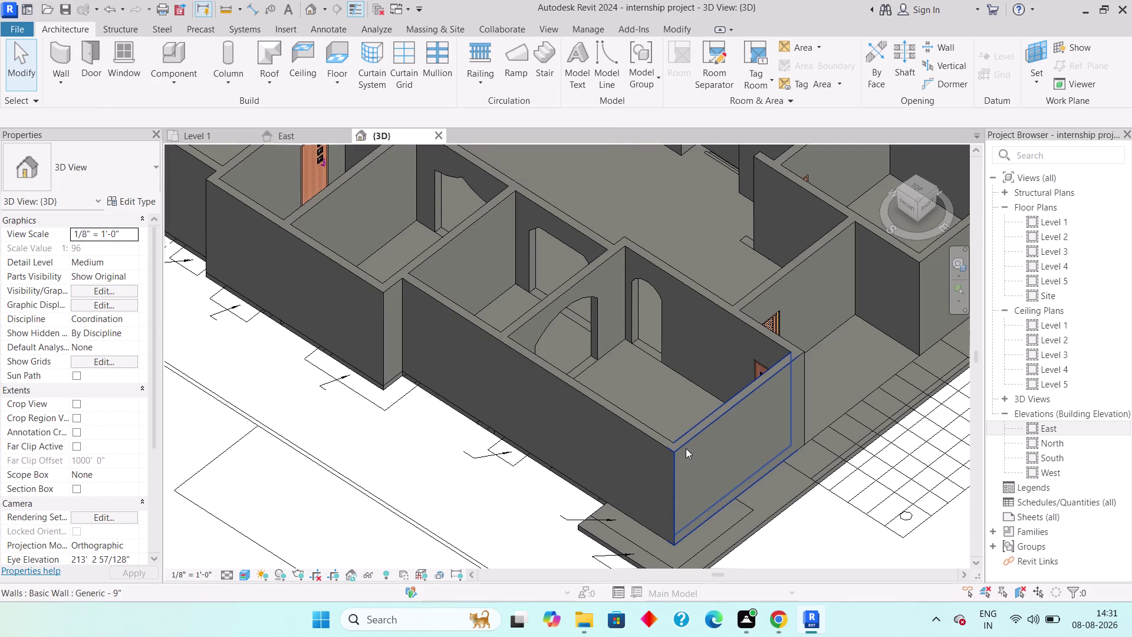
middle_drag(734, 379, 675, 507)
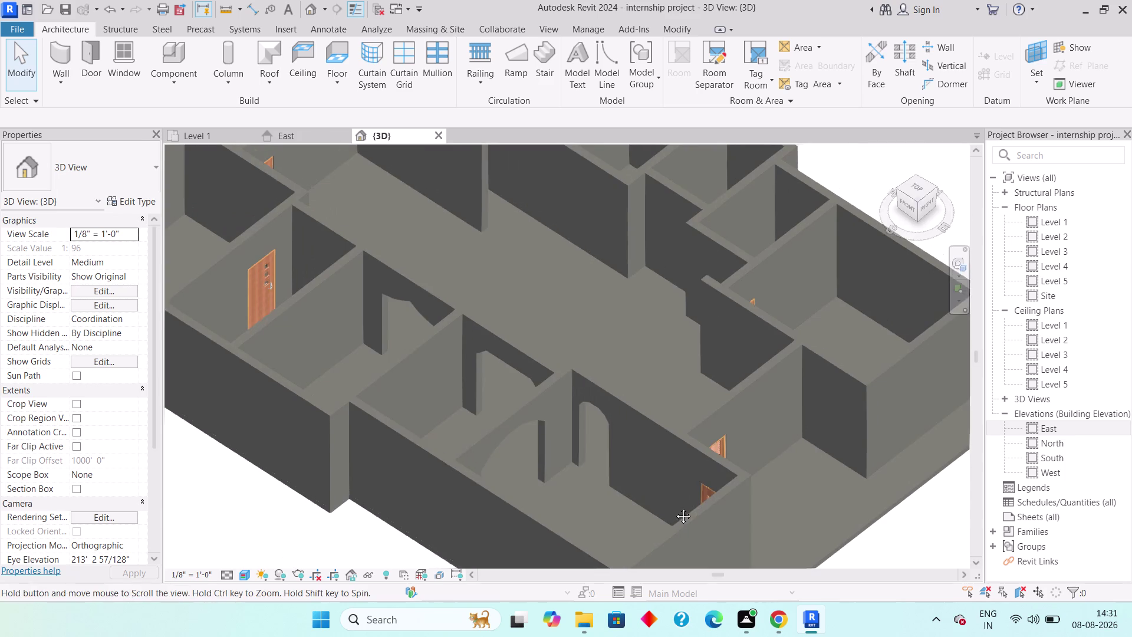
middle_drag(675, 507, 671, 507)
scroll(down, 3)
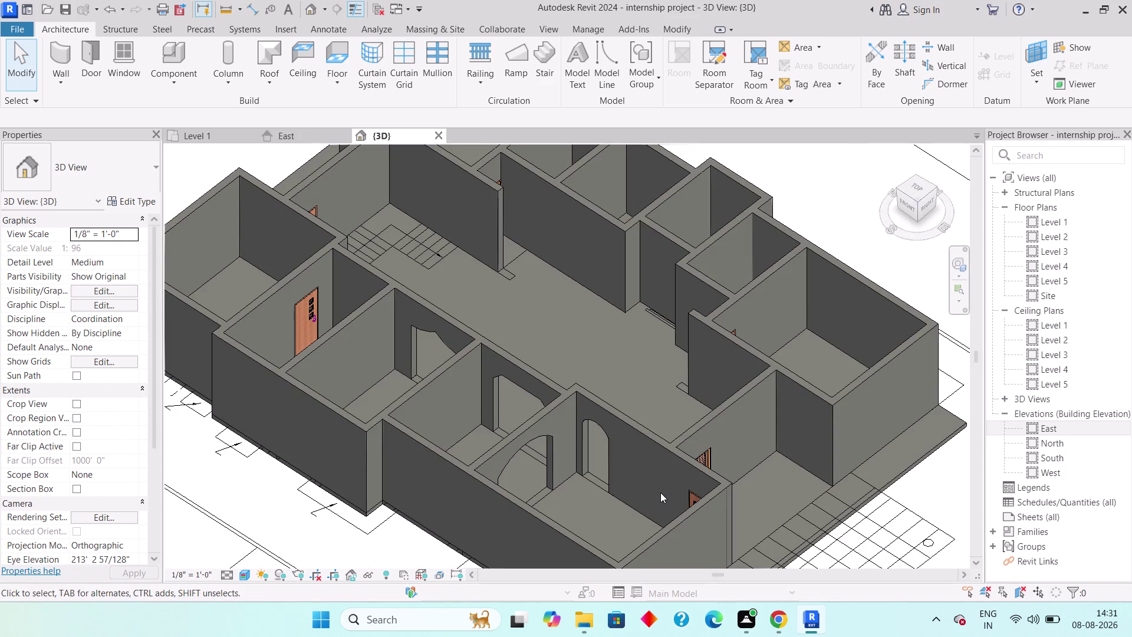
middle_drag(665, 481, 655, 474)
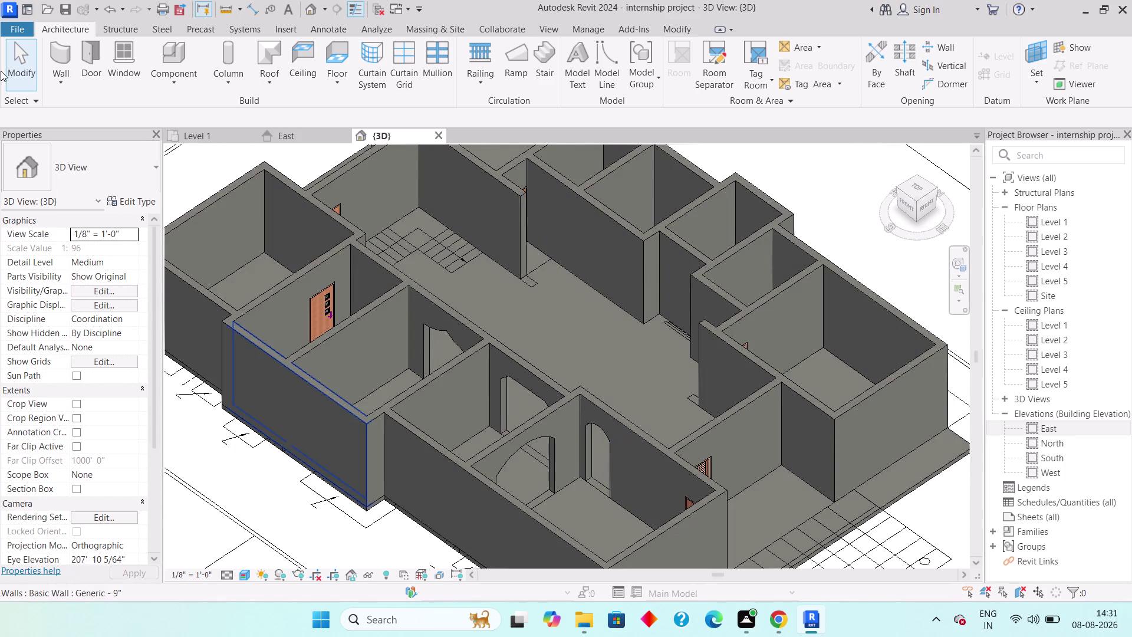
click(576, 21)
click(588, 25)
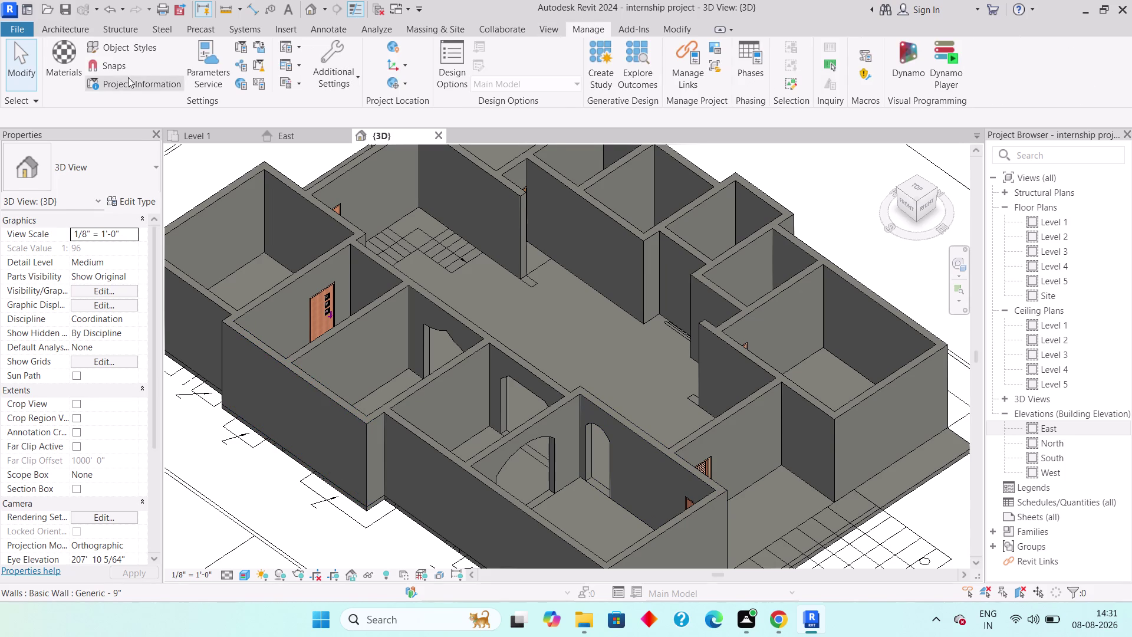
click(67, 66)
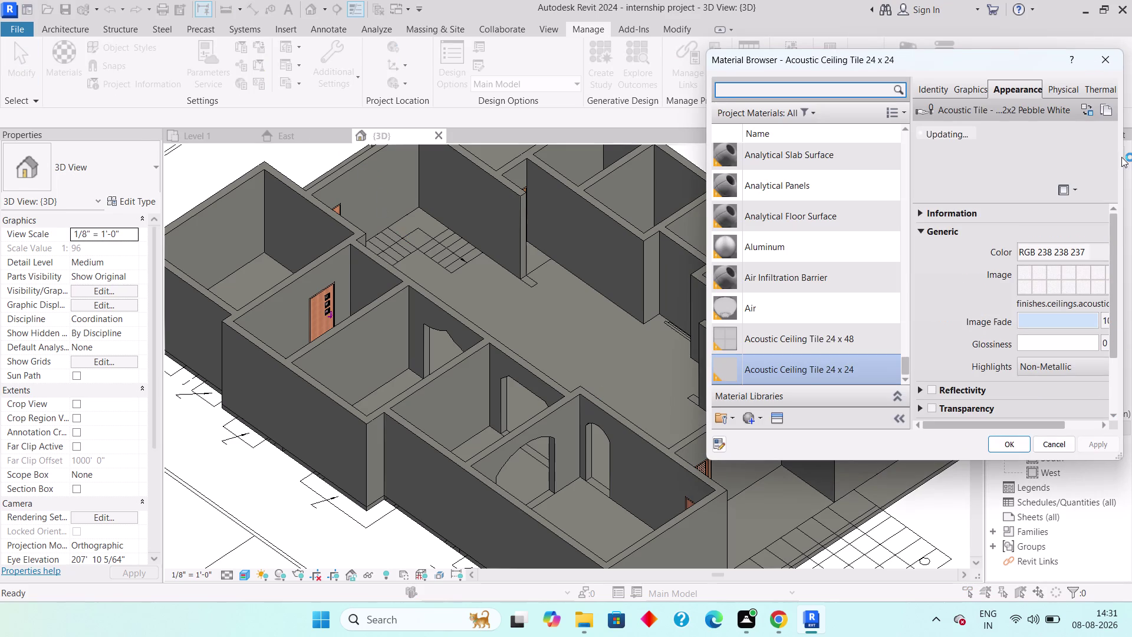
click(1105, 63)
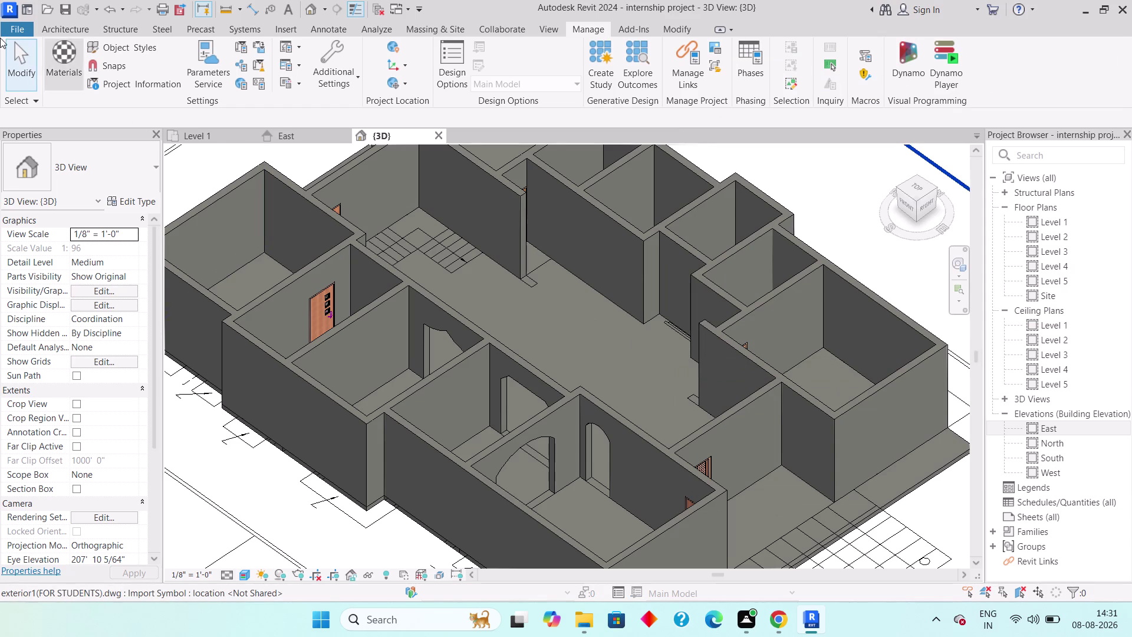
click(80, 27)
Orbit the house, run the PA shortcut, and dismiss the 'No Pipe Accessories family is loaded' prompt.
middle_drag(488, 256, 465, 255)
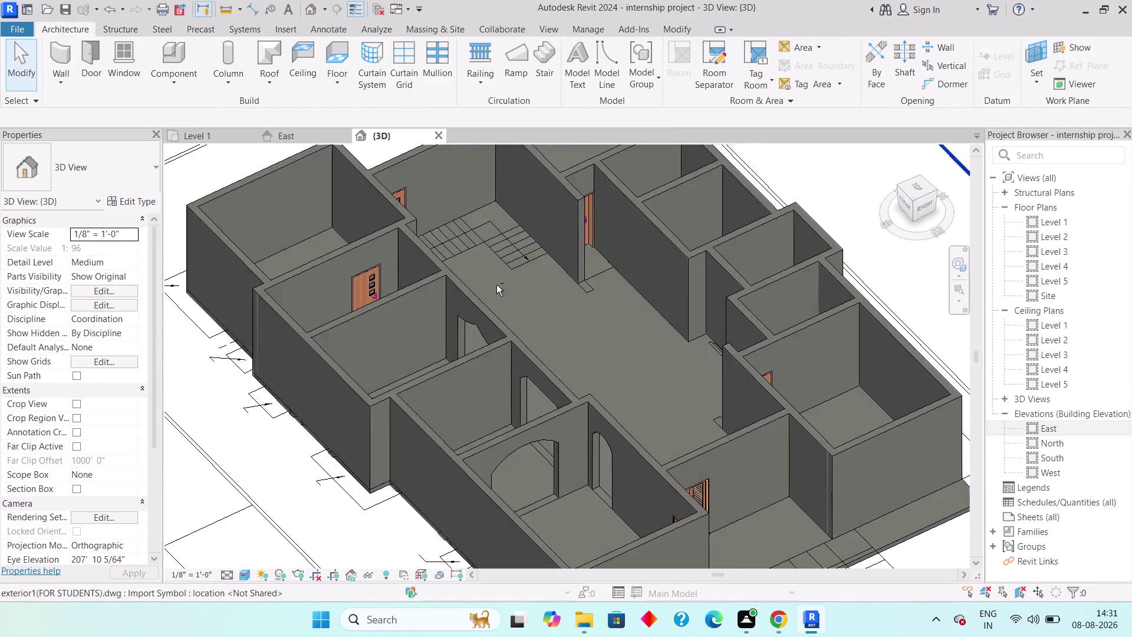
middle_drag(547, 320, 467, 247)
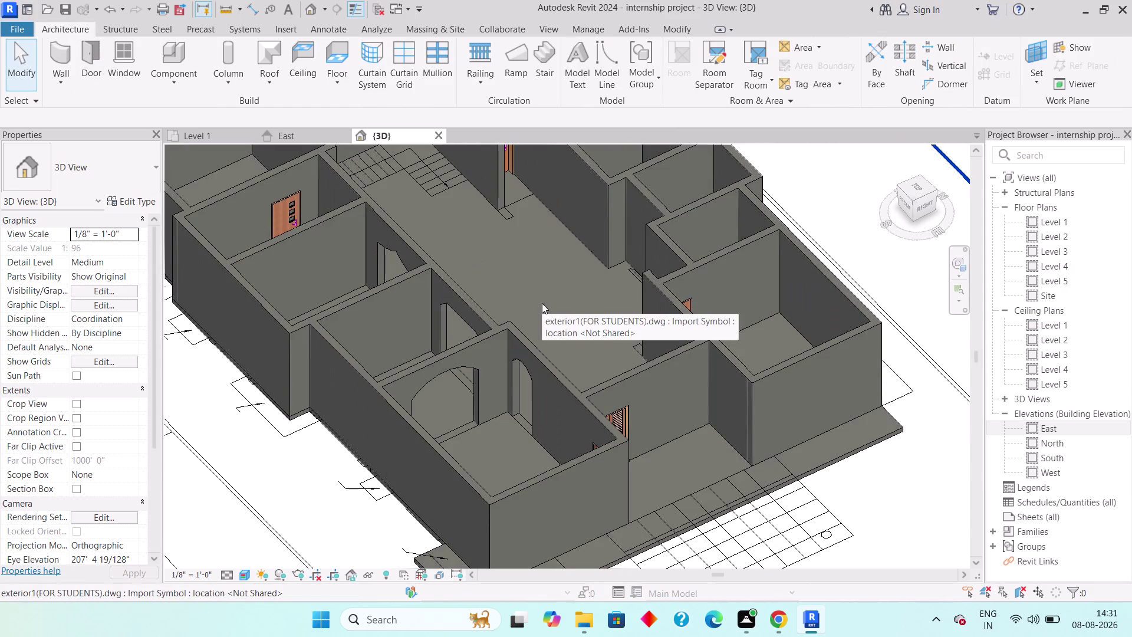
text(p)
key(space)
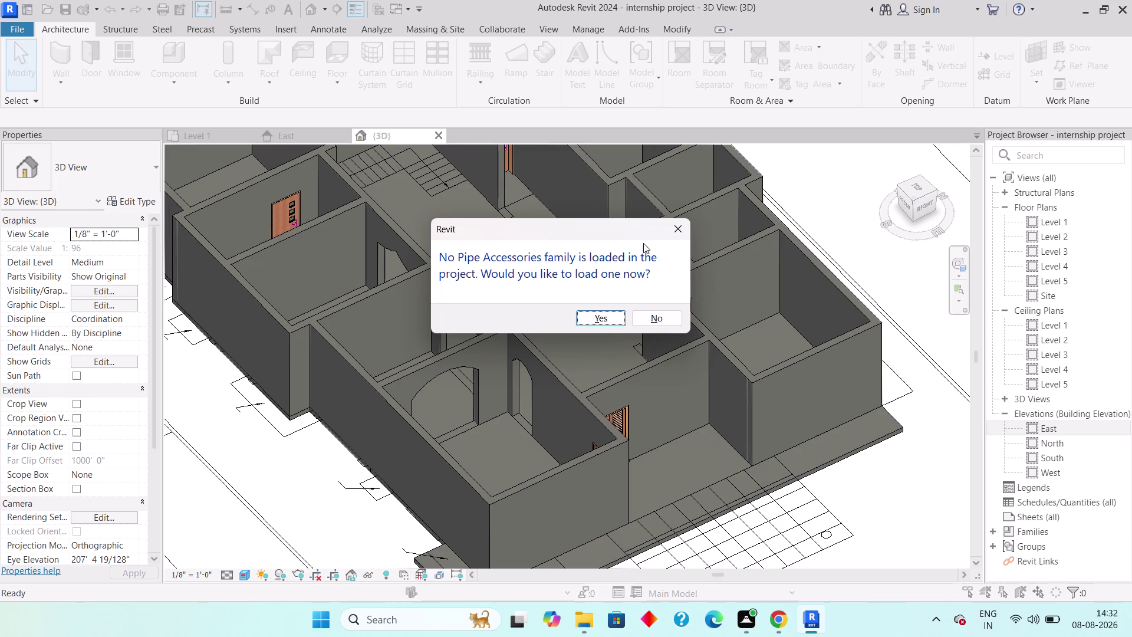
click(684, 231)
key(Escape)
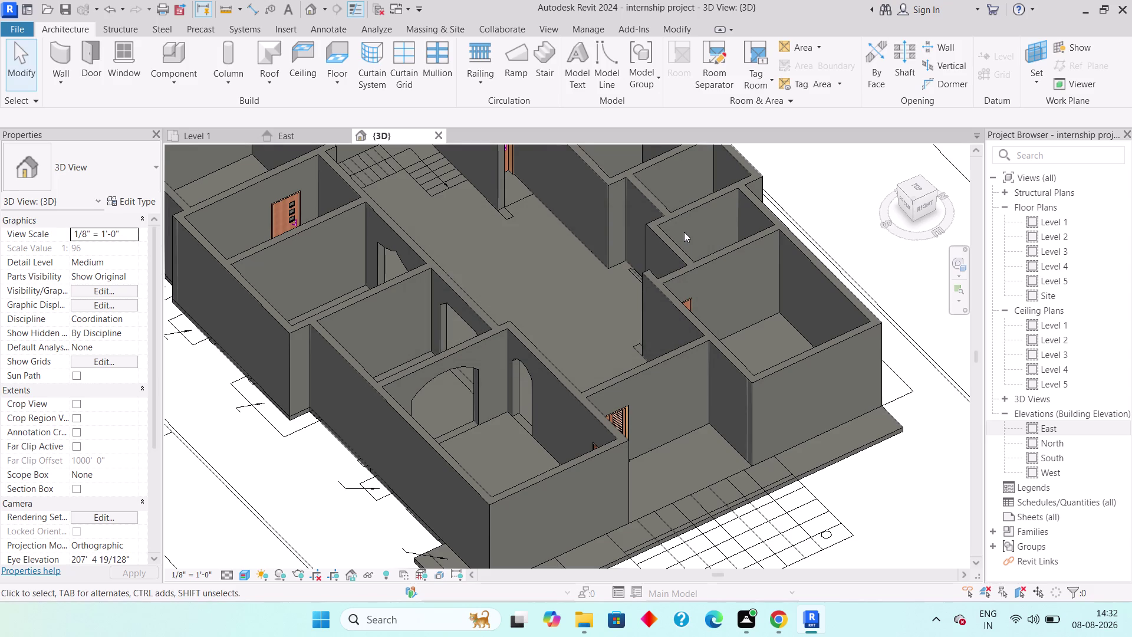
Run the Pipe Accessories shortcut again to bring back the load-family prompt.
key(p)
key(space)
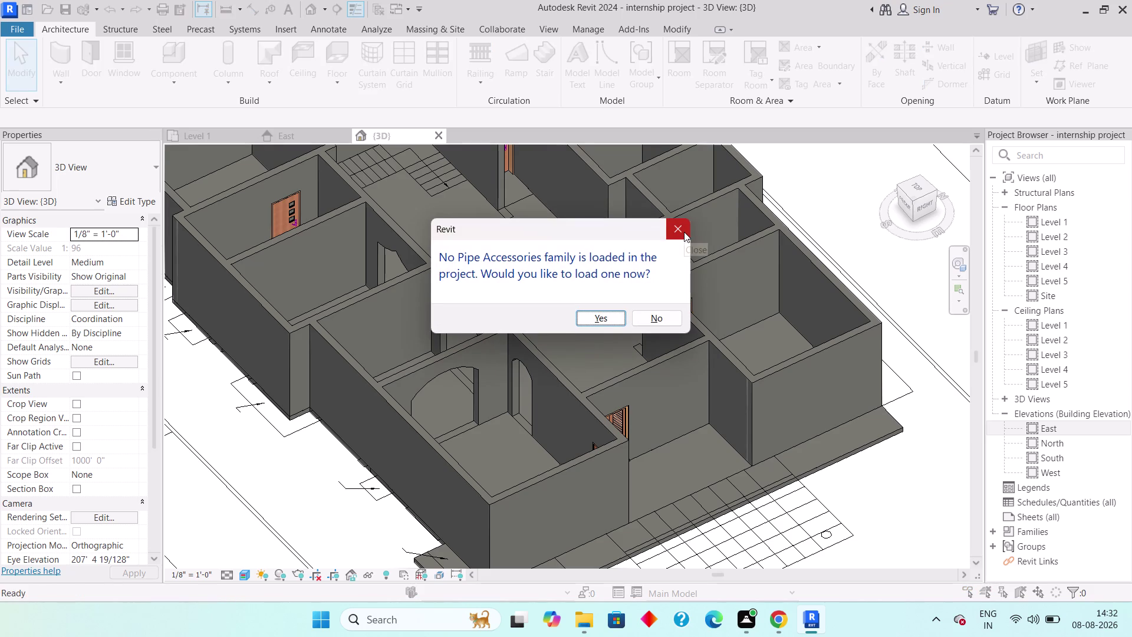
click(683, 232)
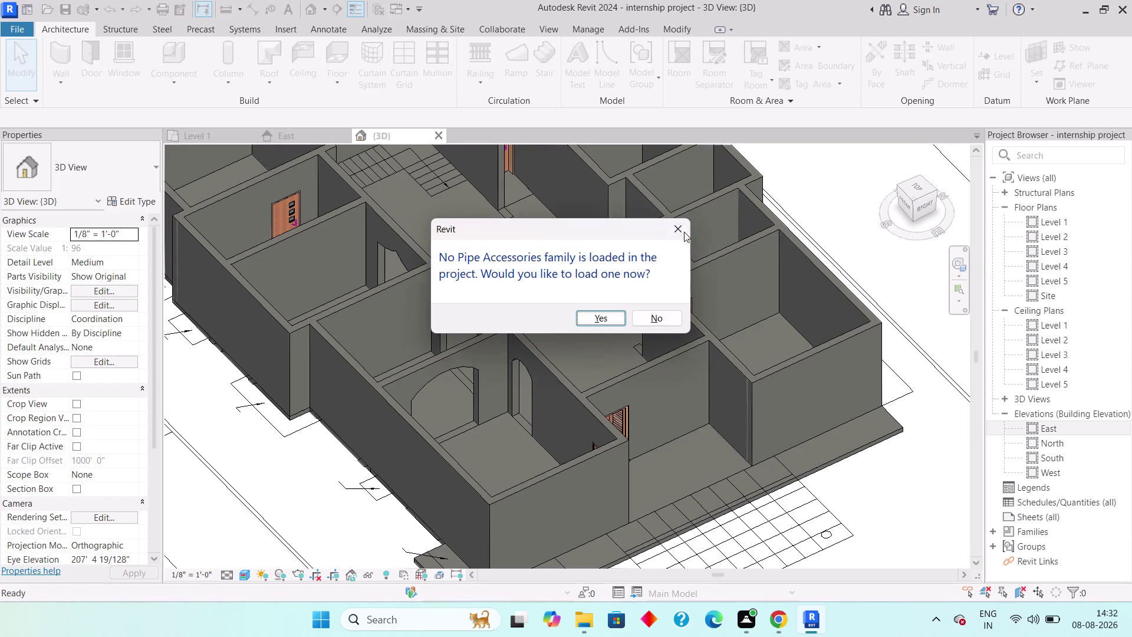